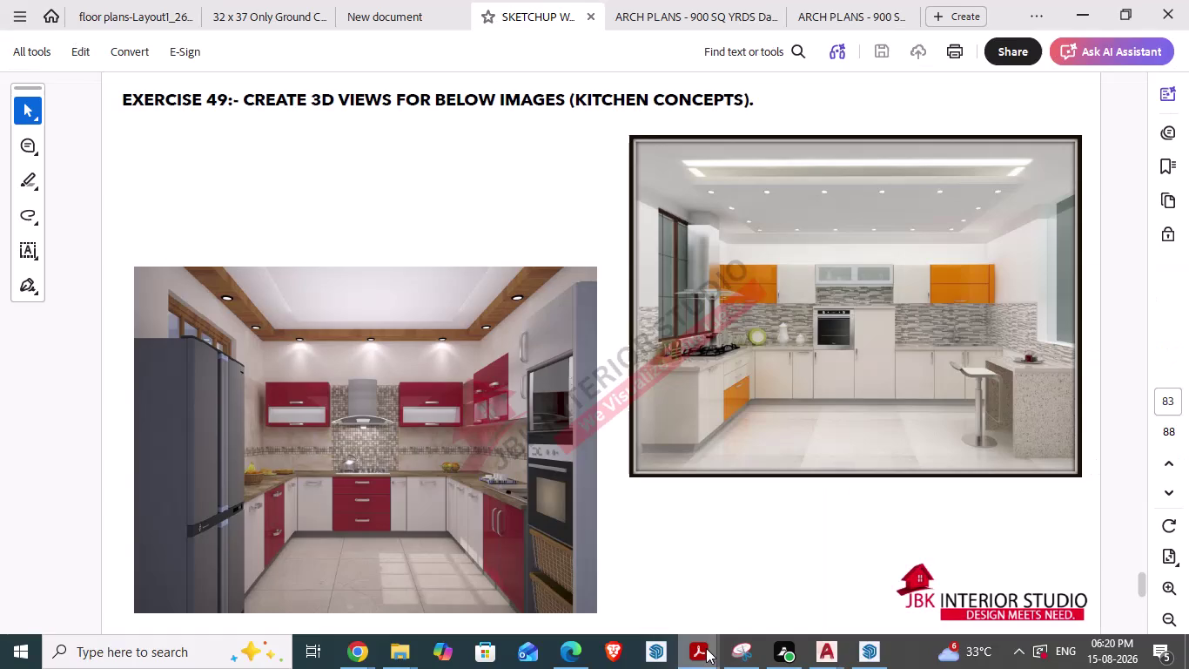
Switch from Acrobat back to the AutoCAD window with the column-marker block open.
click(834, 642)
click(774, 585)
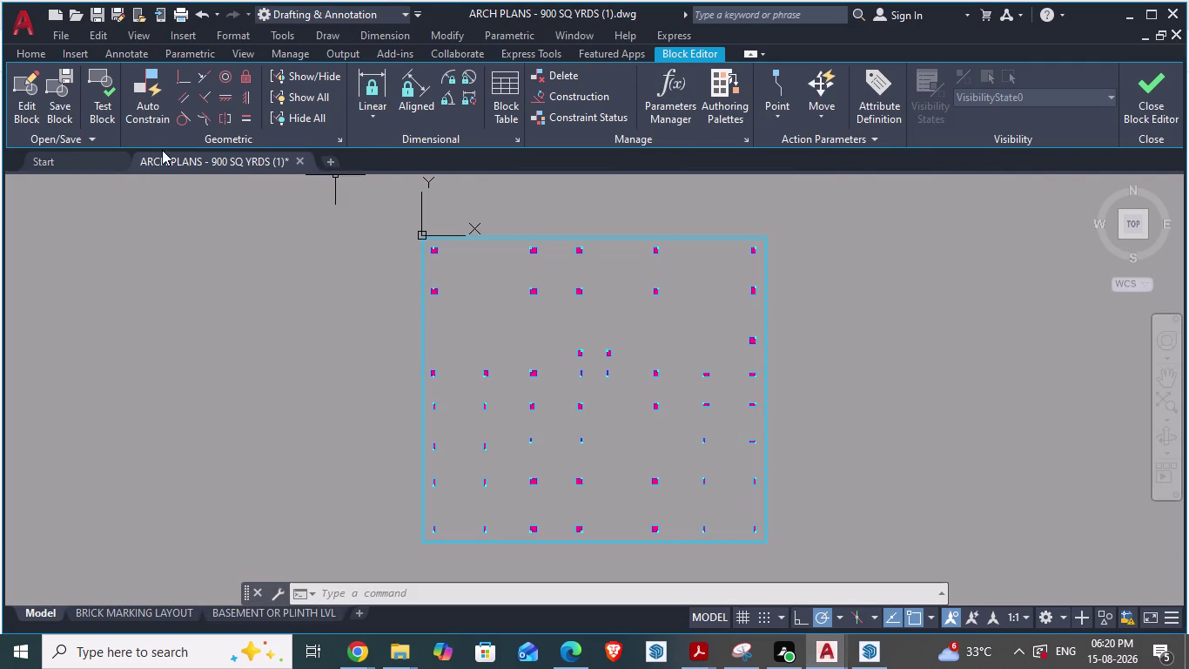
scroll(down, 3)
scroll(down, 3)
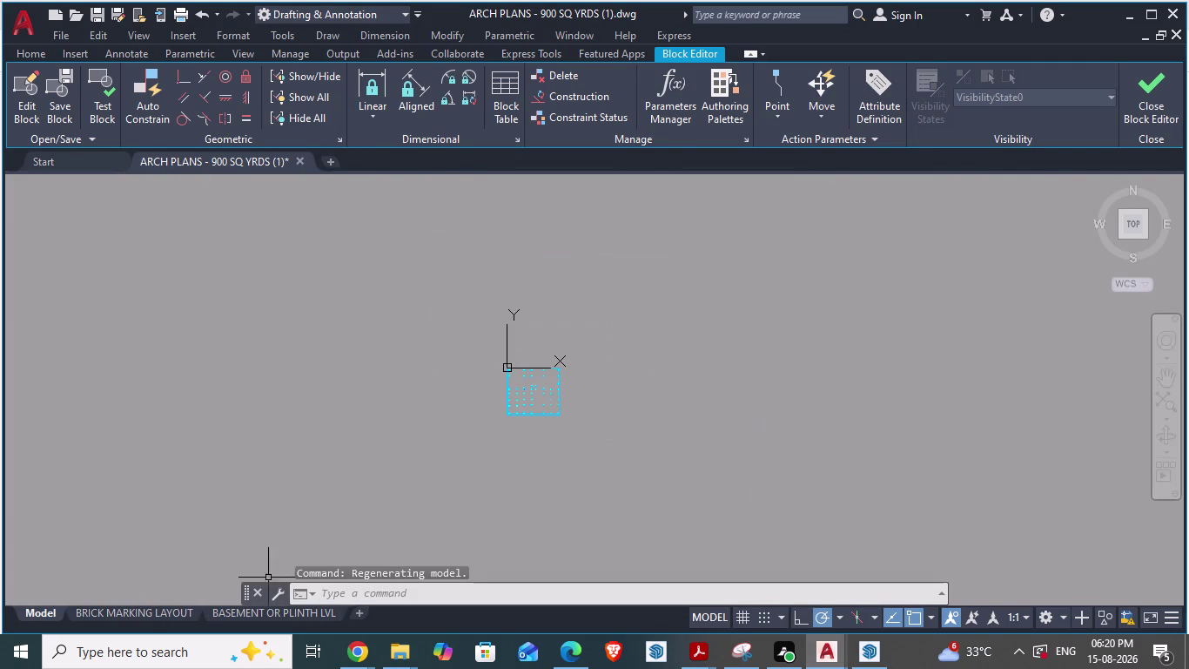
click(143, 614)
click(143, 614)
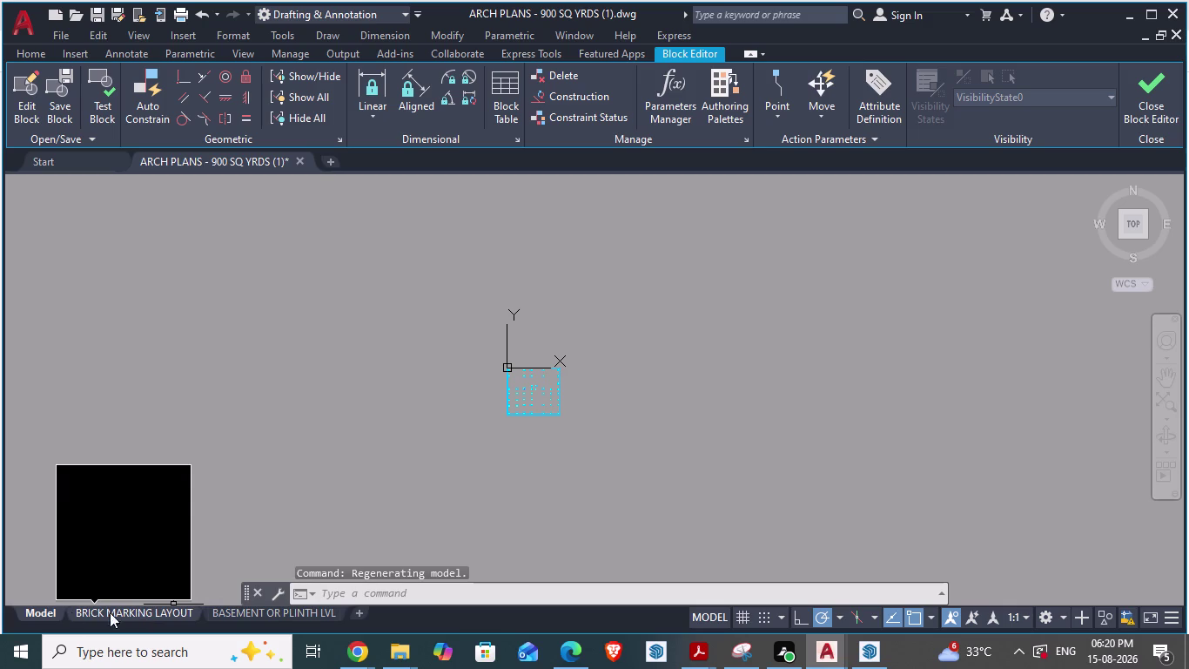
click(43, 610)
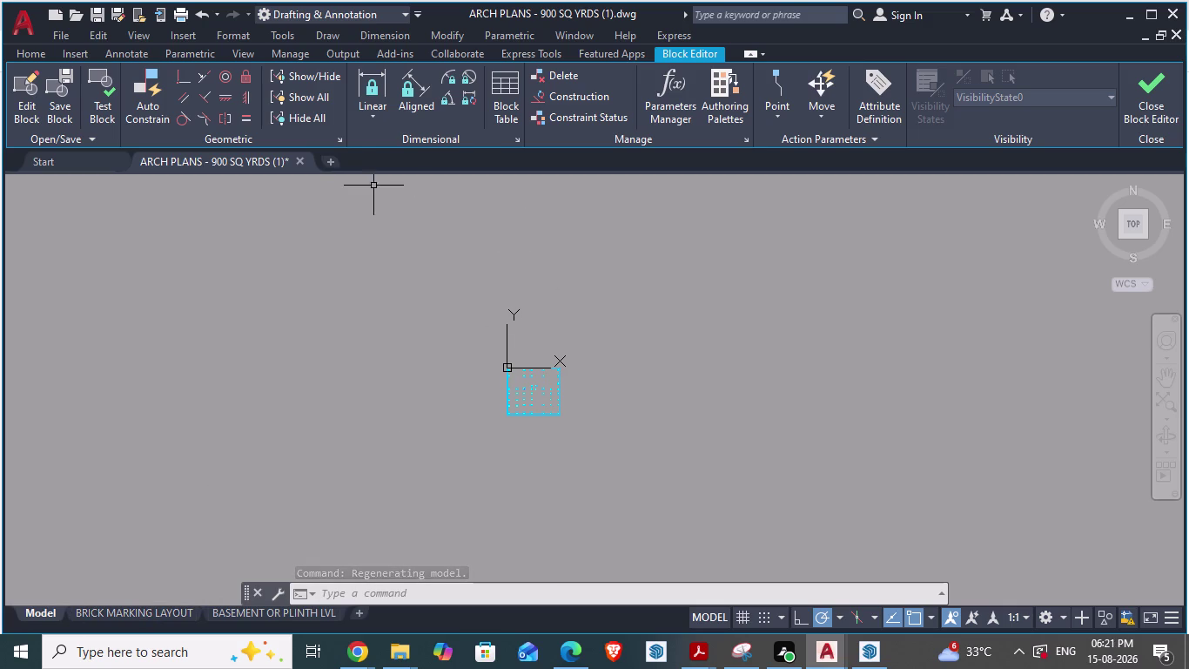
key(Escape)
key(Escape)
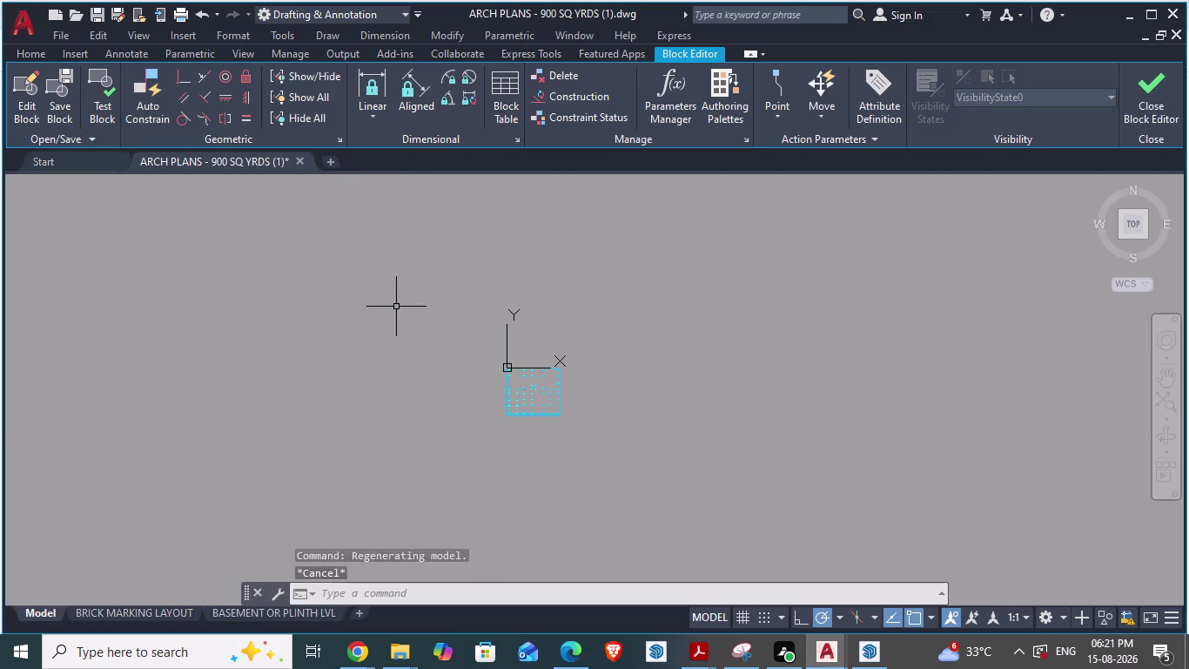
key(Escape)
drag(437, 259, 628, 493)
click(634, 484)
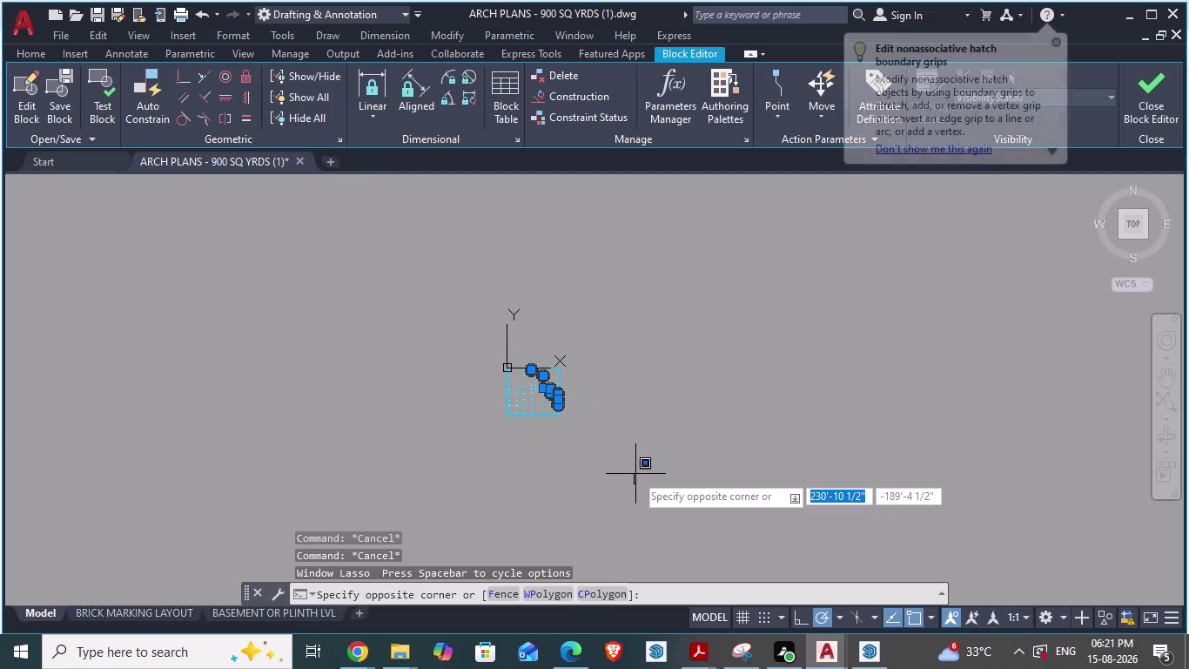
key(Escape)
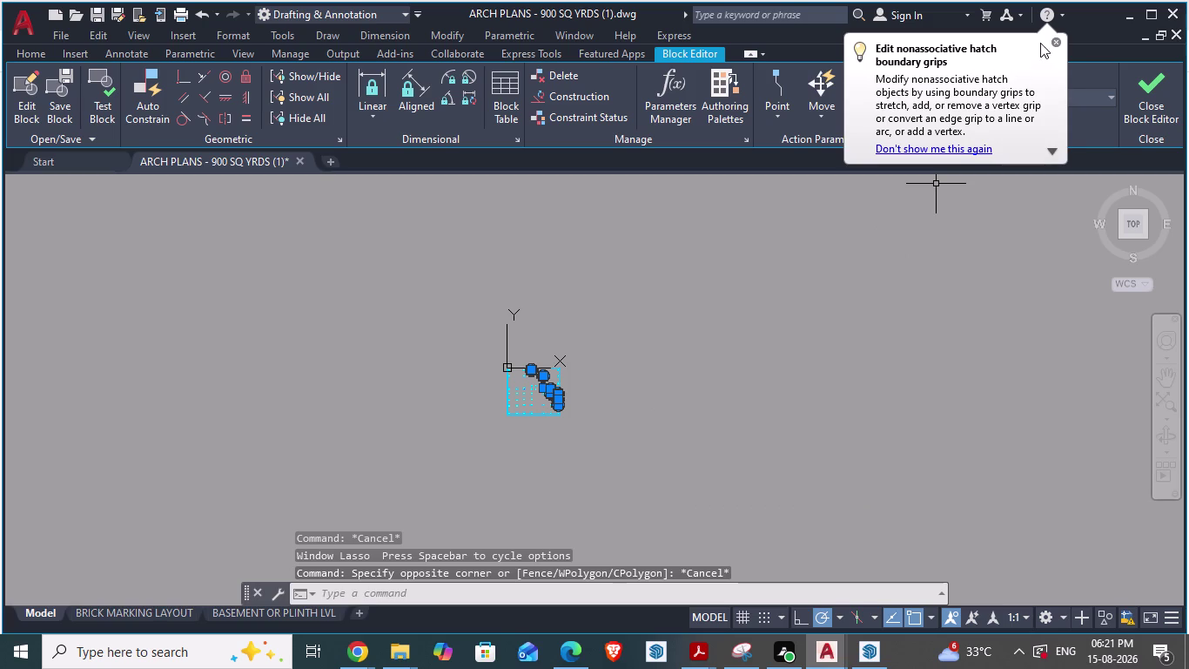
click(1057, 43)
scroll(down, 3)
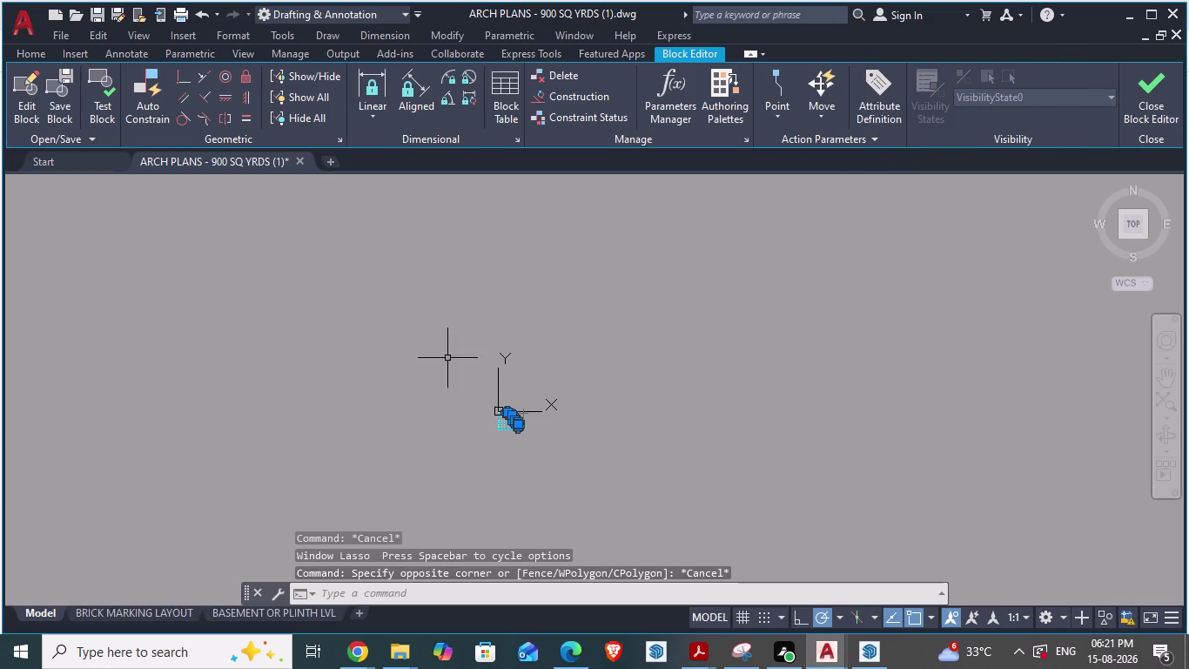
click(94, 167)
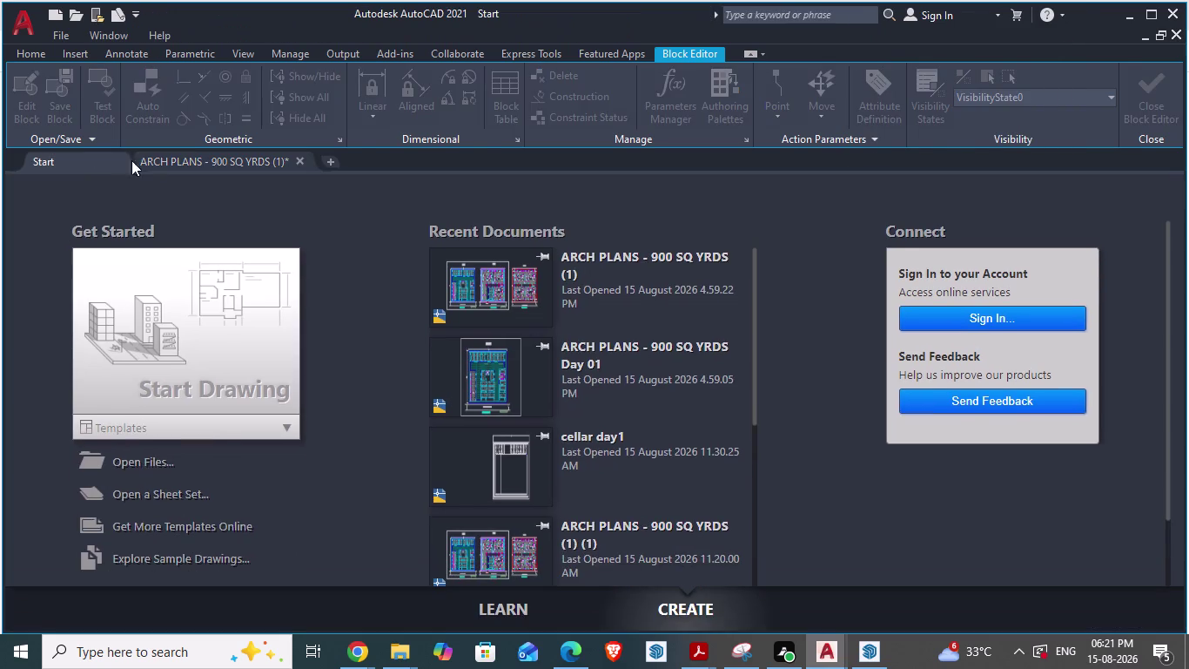
click(197, 160)
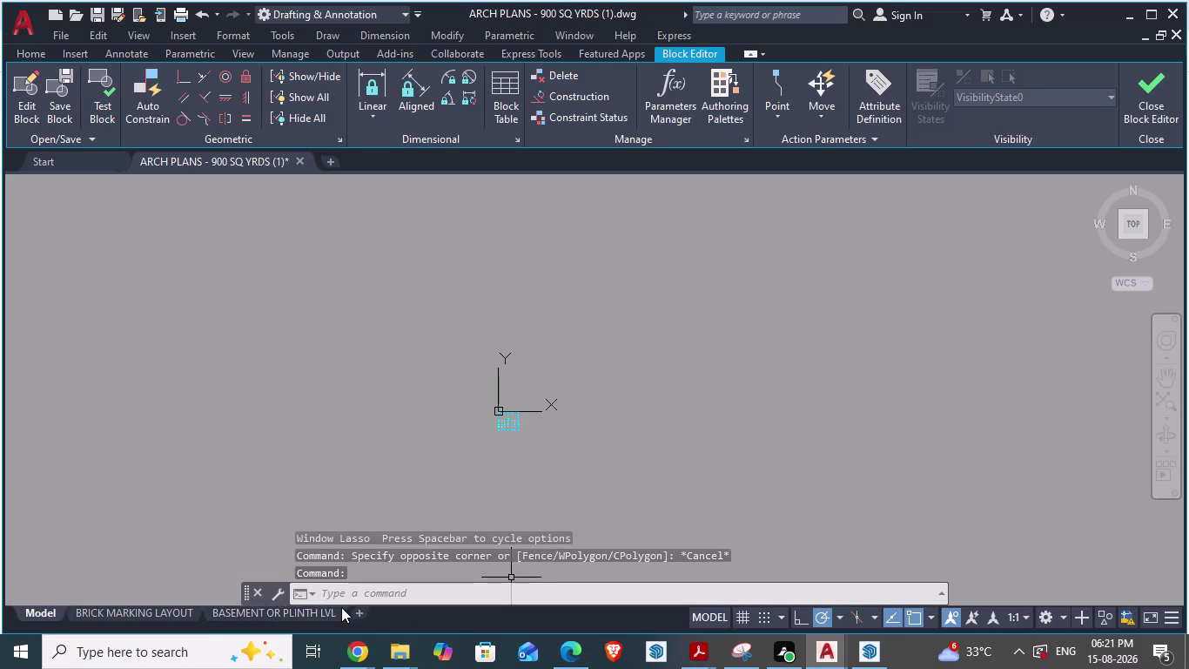
click(309, 610)
click(309, 610)
click(157, 615)
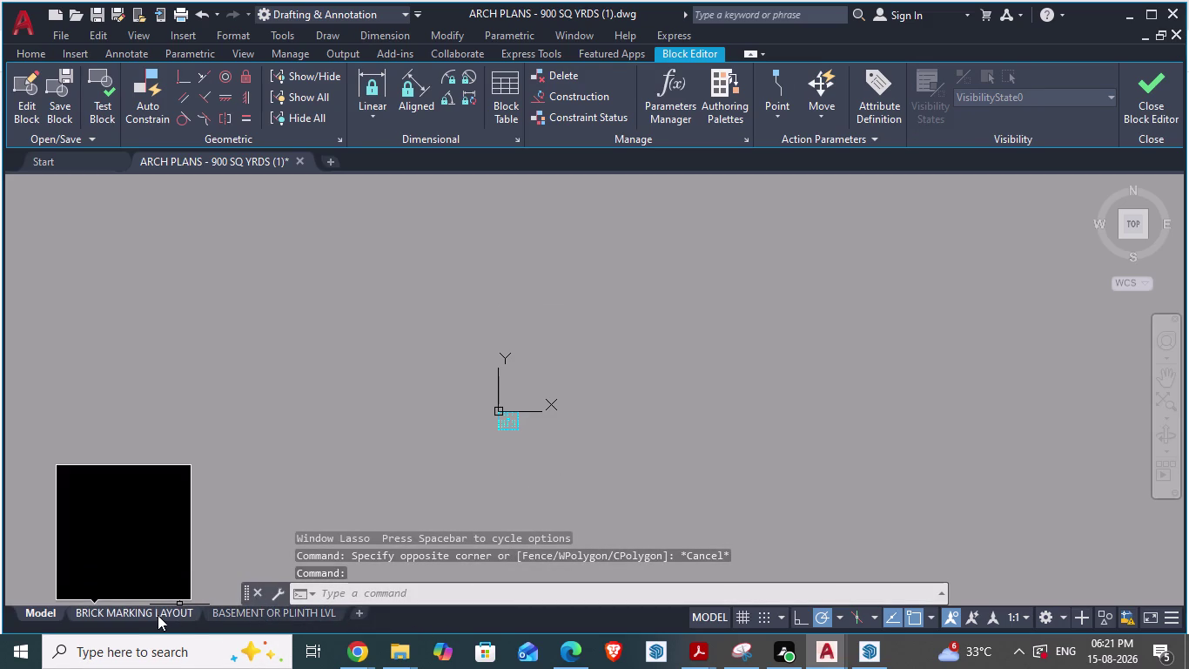
click(152, 610)
double_click(152, 609)
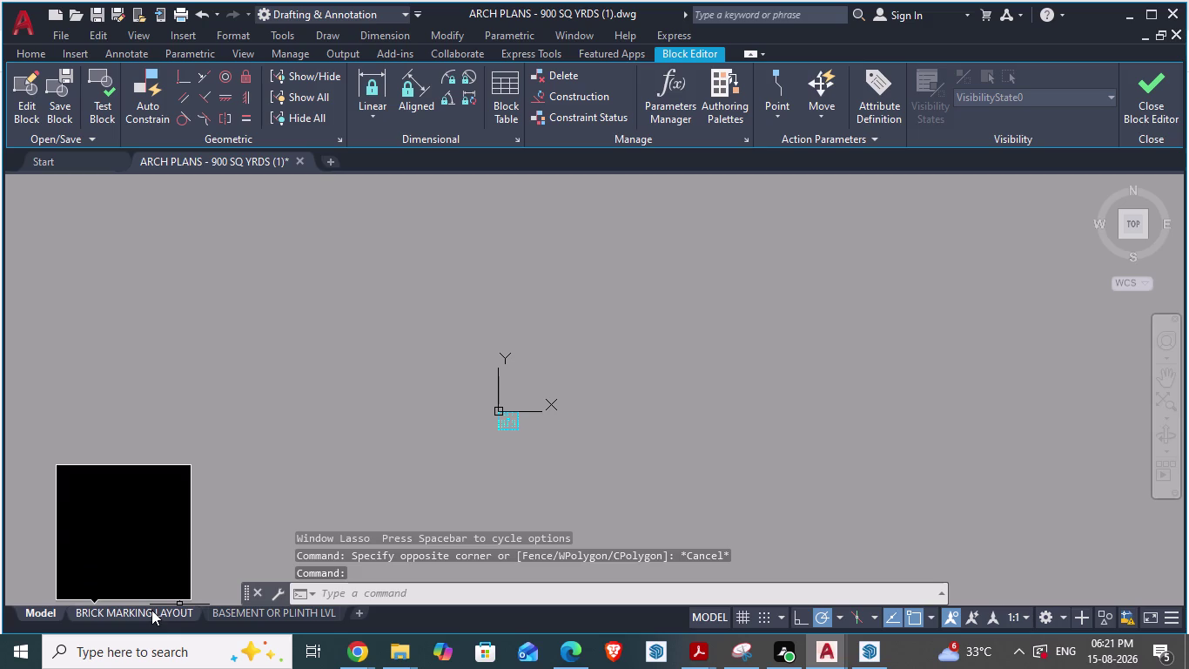
click(152, 609)
click(237, 611)
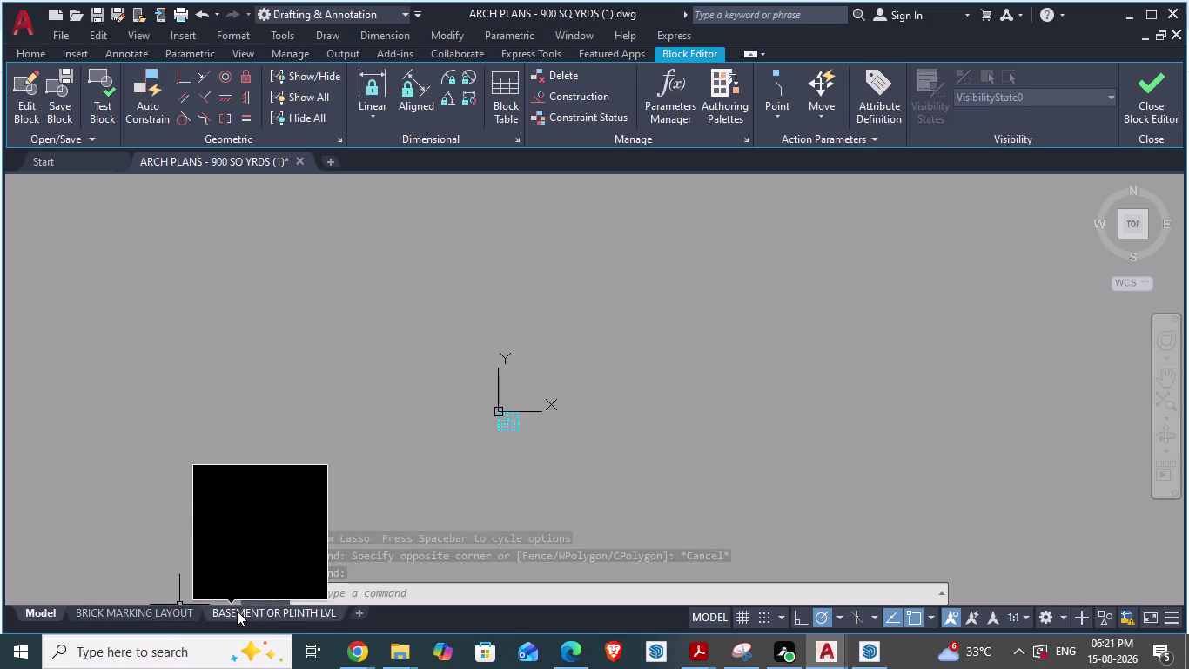
scroll(up, 3)
scroll(down, 3)
scroll(down, 3)
scroll(up, 3)
click(220, 157)
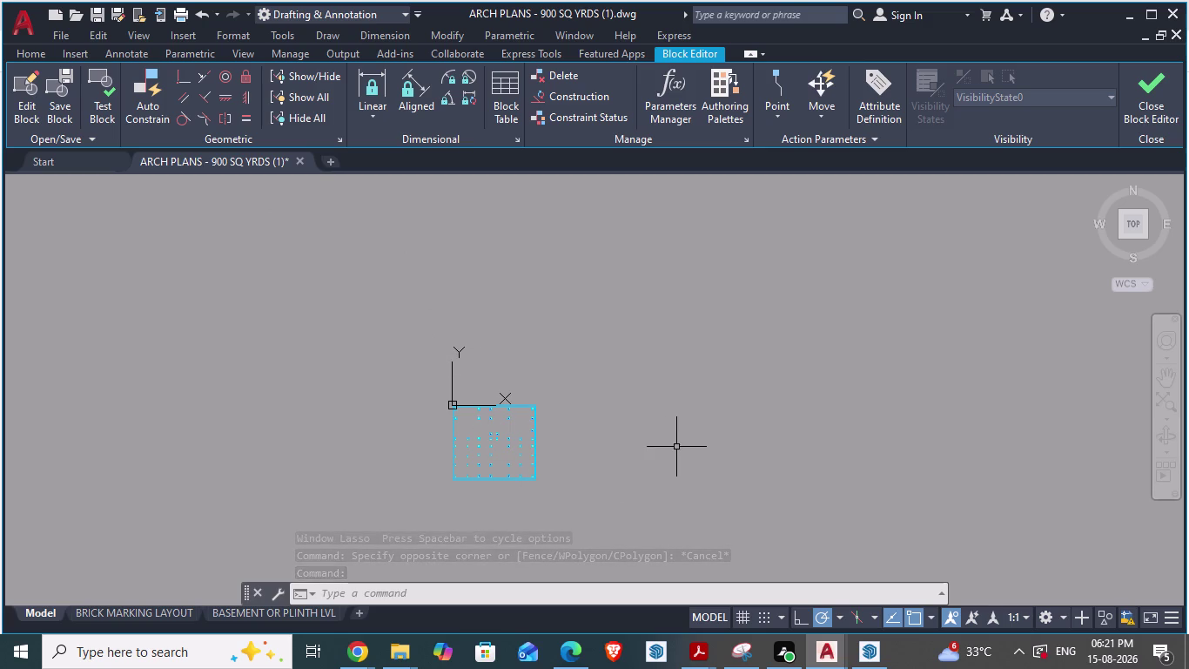
click(1151, 138)
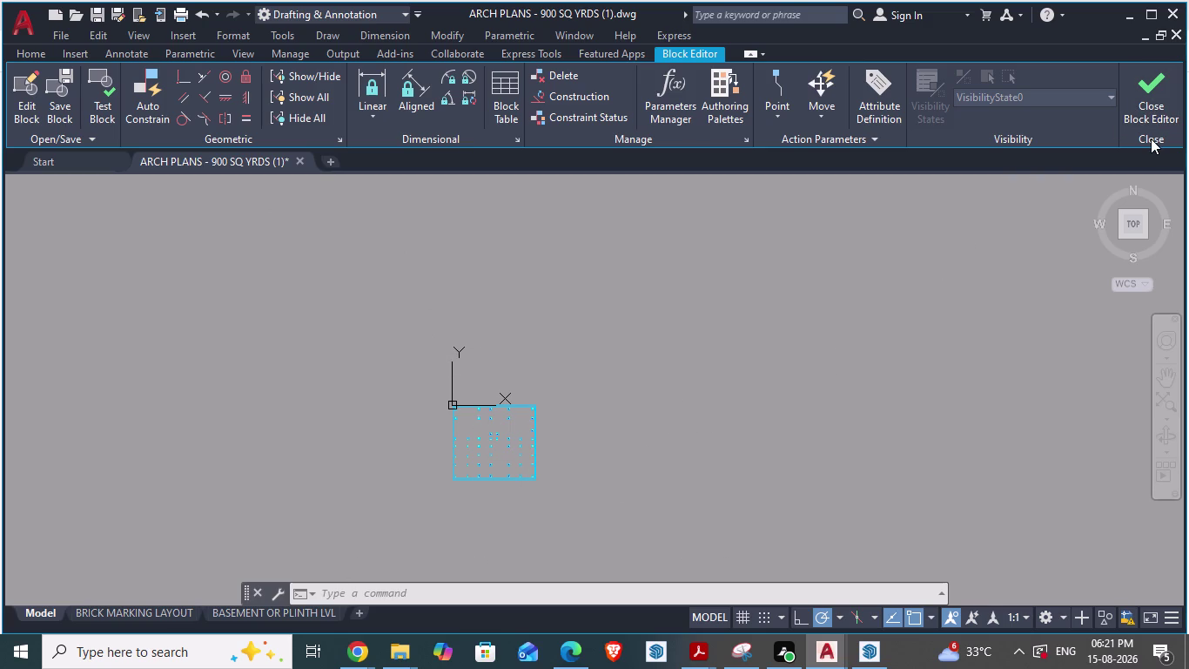
click(1151, 88)
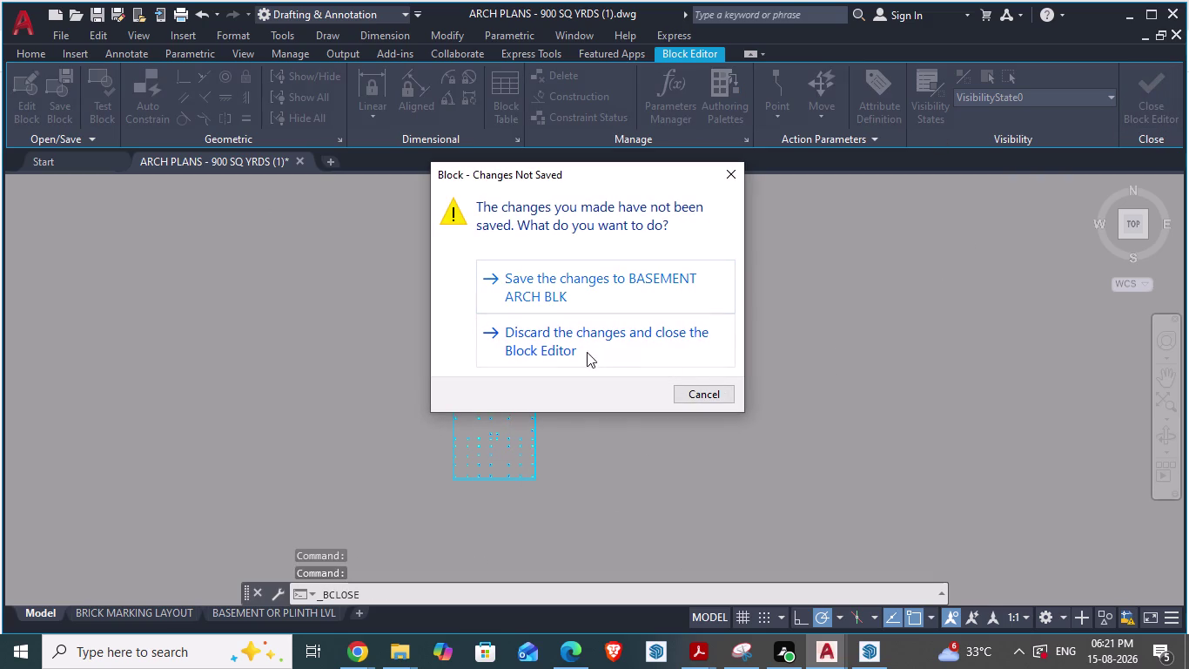
Discard the BASEMENT ARCH BLK edits, zoom into the lift area, and switch windows.
click(548, 341)
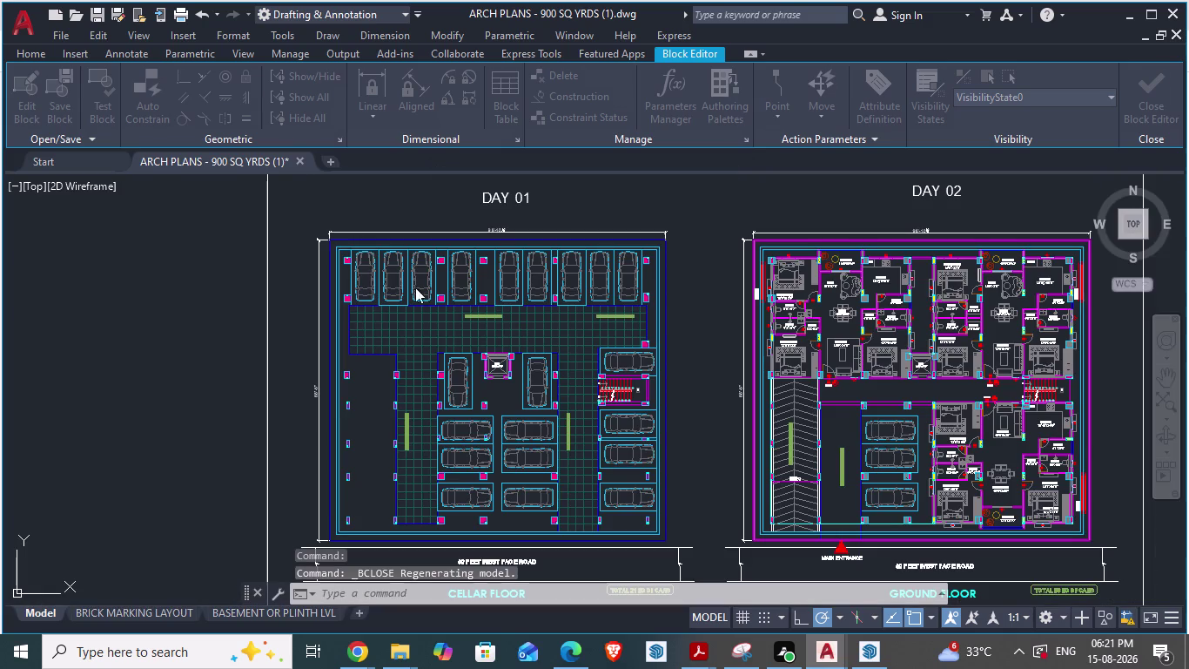
scroll(up, 3)
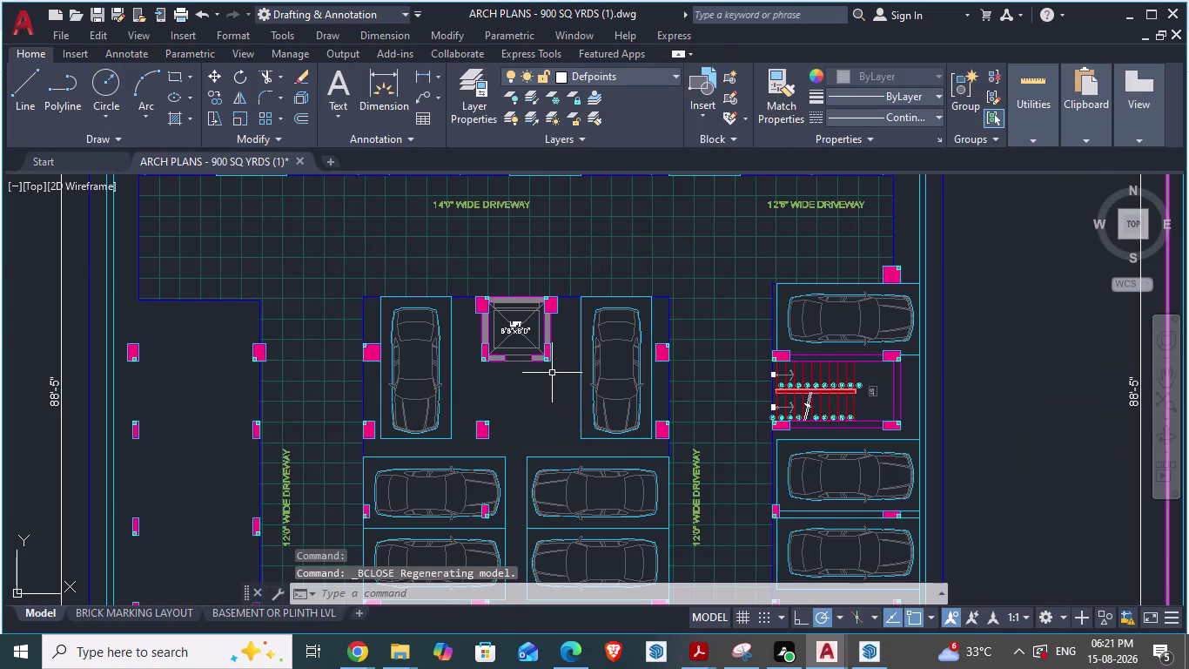
scroll(up, 3)
key(alt+Tab)
Cycle through Acrobat and the cellar day1 drawing, returning to the ARCH PLANS window.
key(alt+Tab)
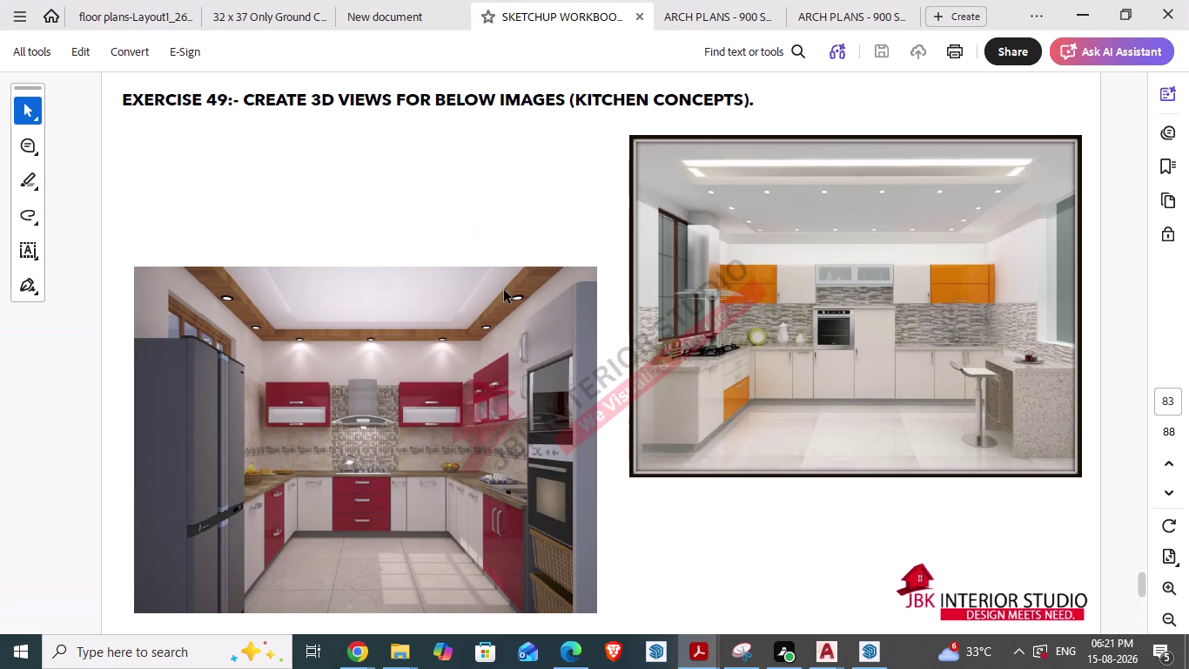
key(alt+Tab)
key(alt+Tab)
key(alt+Tab)
key(alt+Tab)
key(alt+Tab)
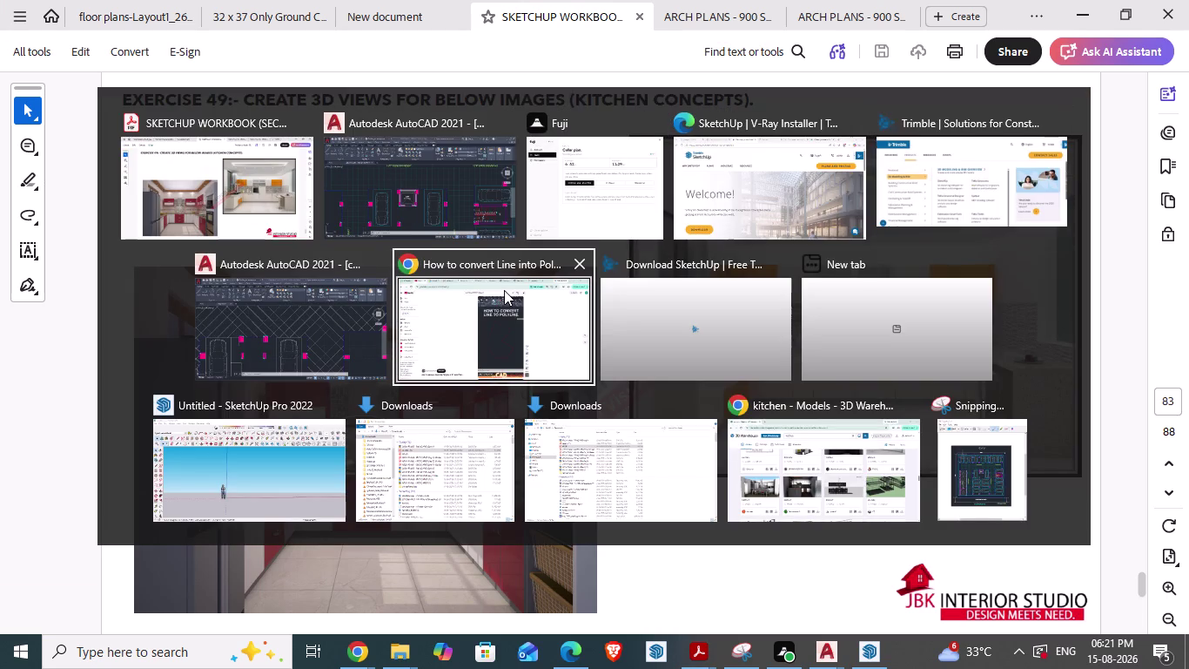
key(alt+Left)
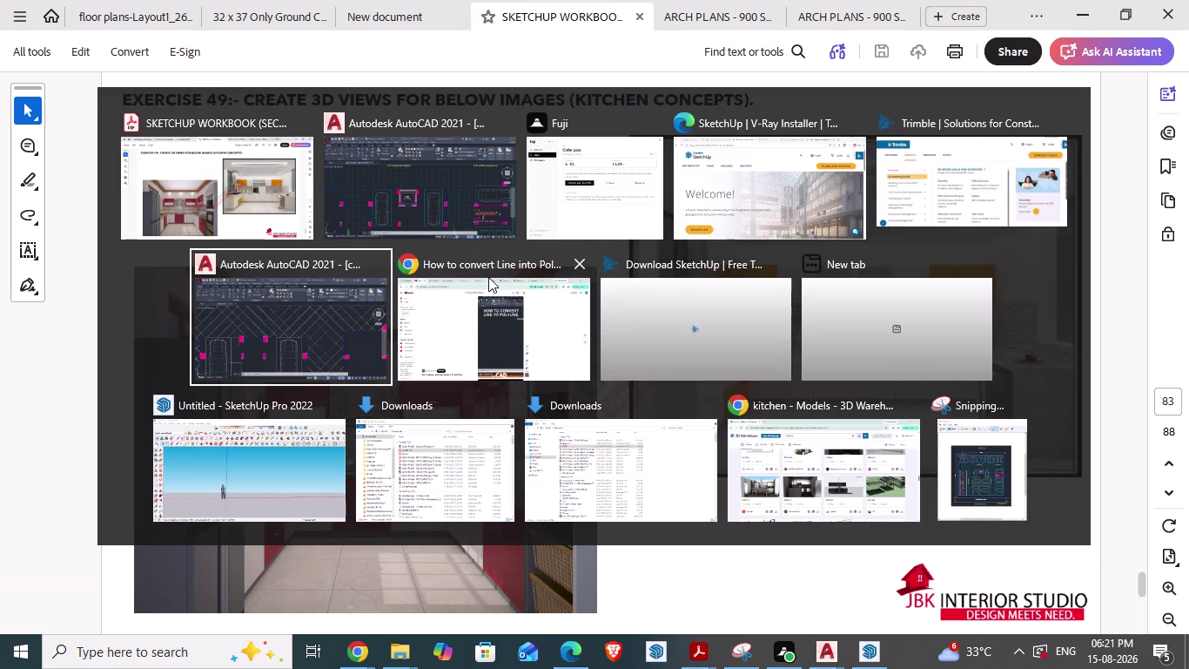
scroll(down, 3)
scroll(up, 3)
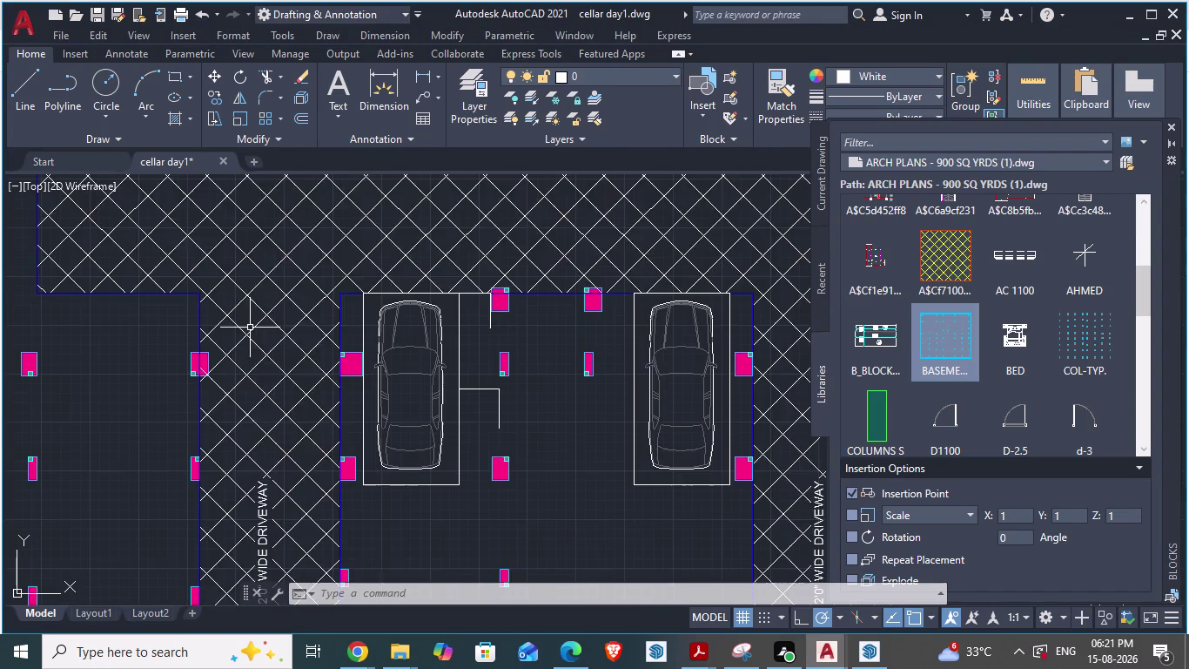
key(alt+Tab)
key(alt+Tab)
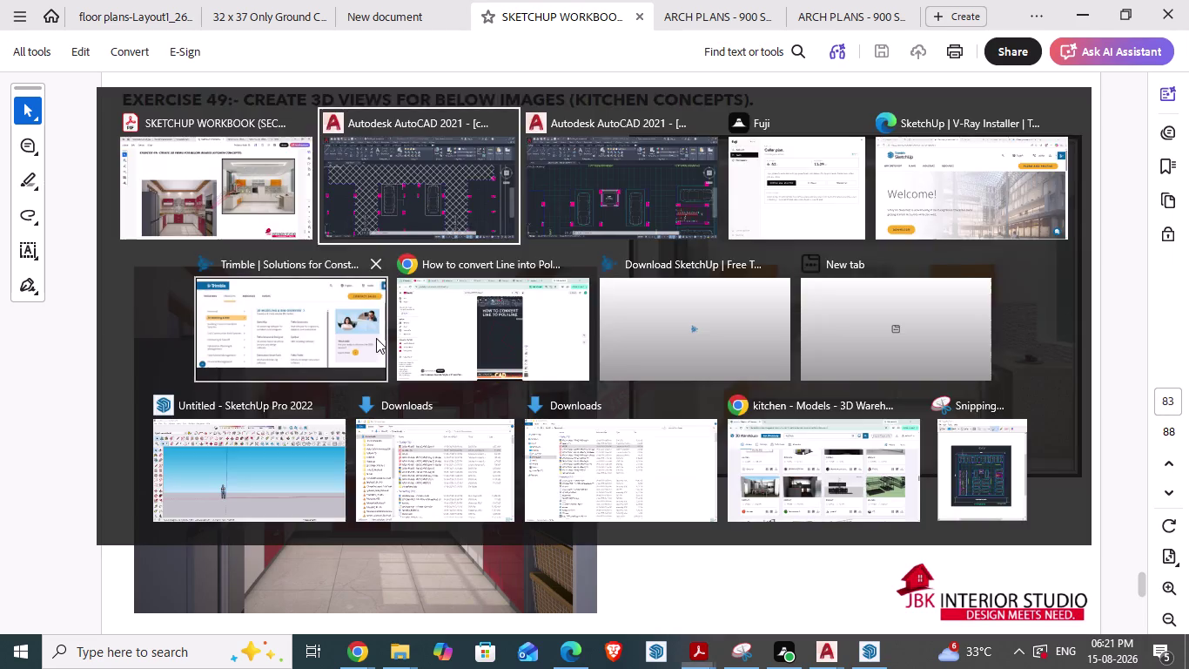
key(alt+Tab)
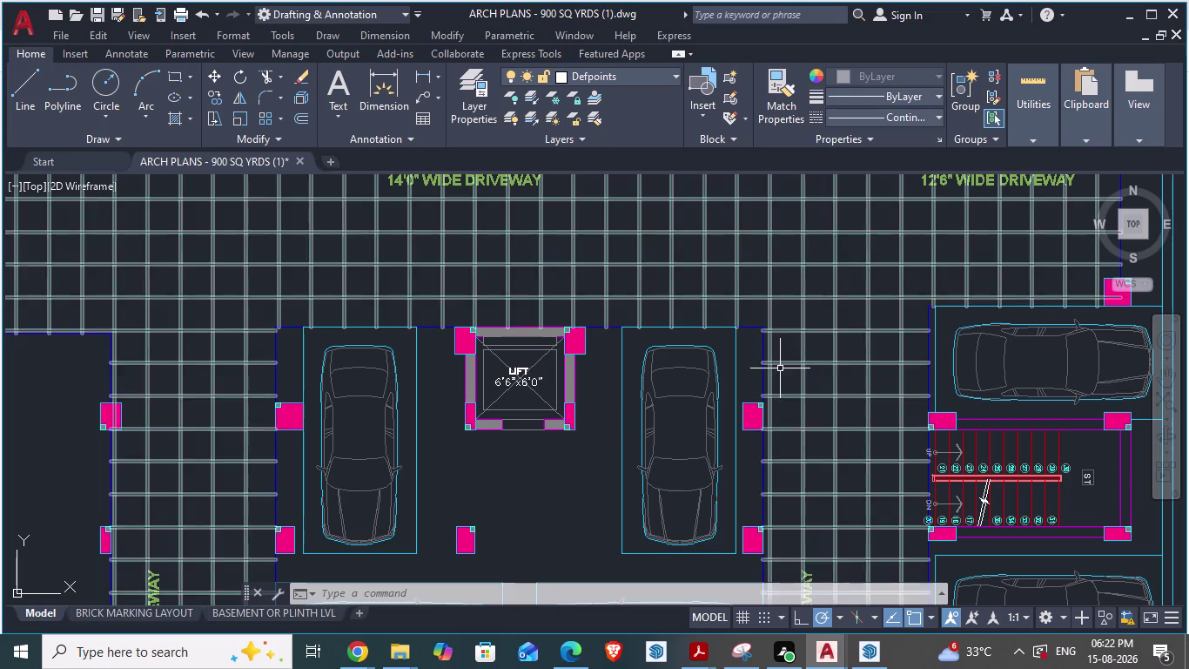
Zoom the reference plan, then switch to cellar day1 and zoom around it.
scroll(down, 3)
scroll(down, 3)
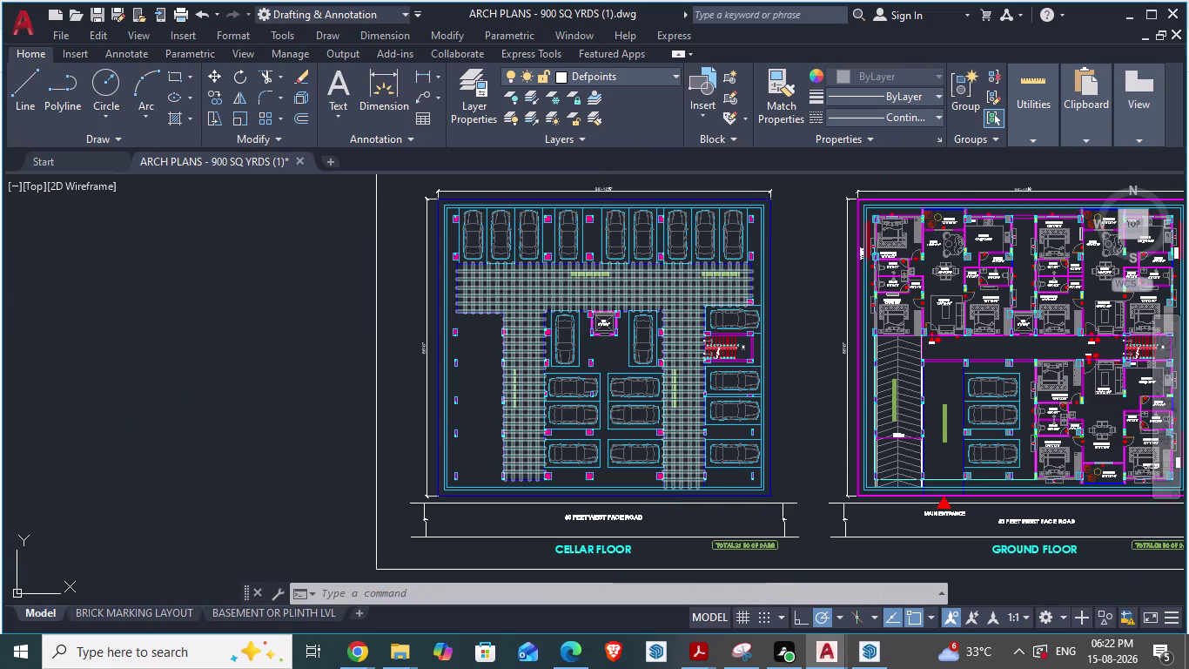
key(alt+Tab)
key(alt+Tab)
key(alt+Tab)
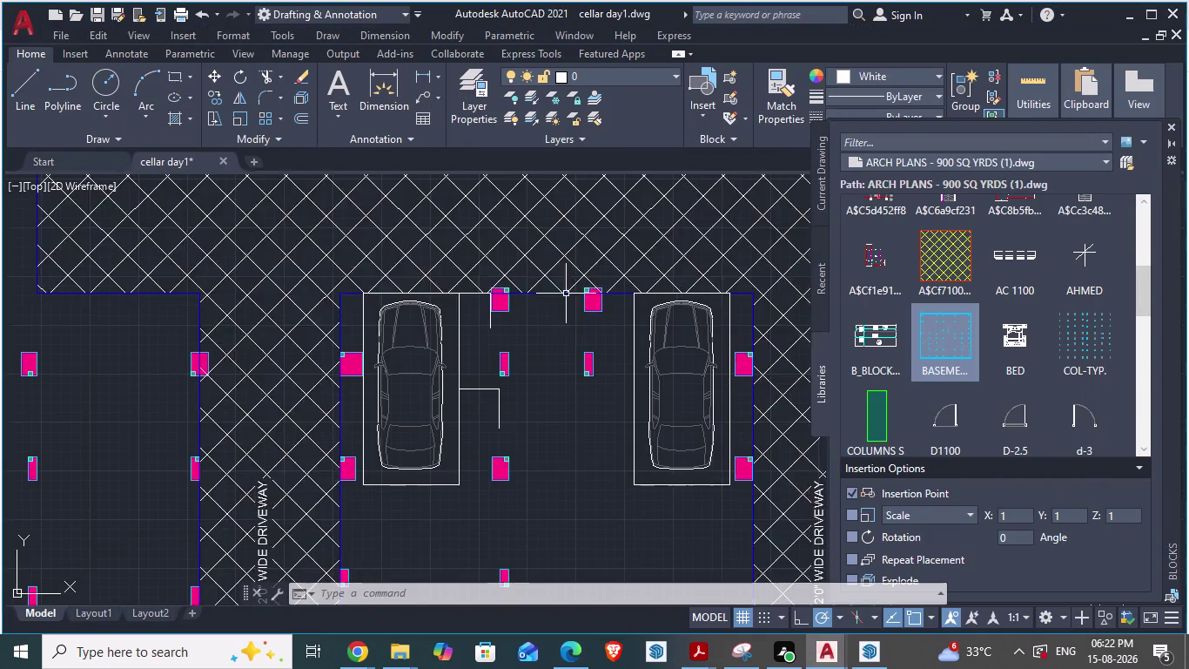
scroll(up, 3)
scroll(down, 3)
scroll(down, 3)
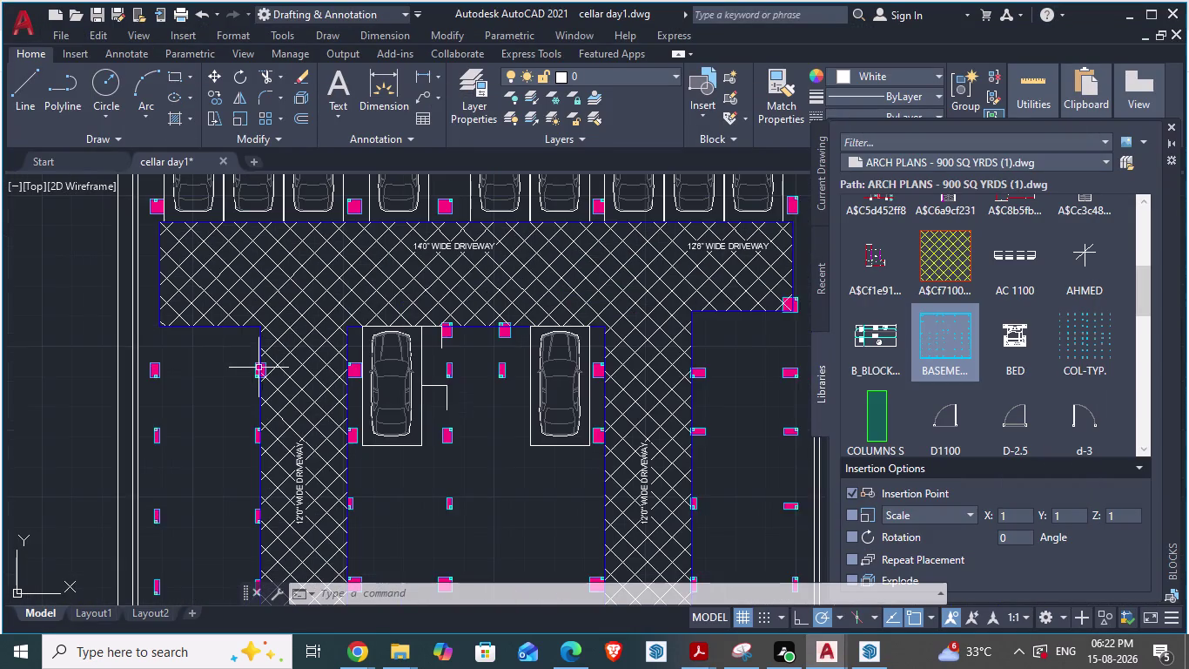
scroll(up, 3)
scroll(up, 3)
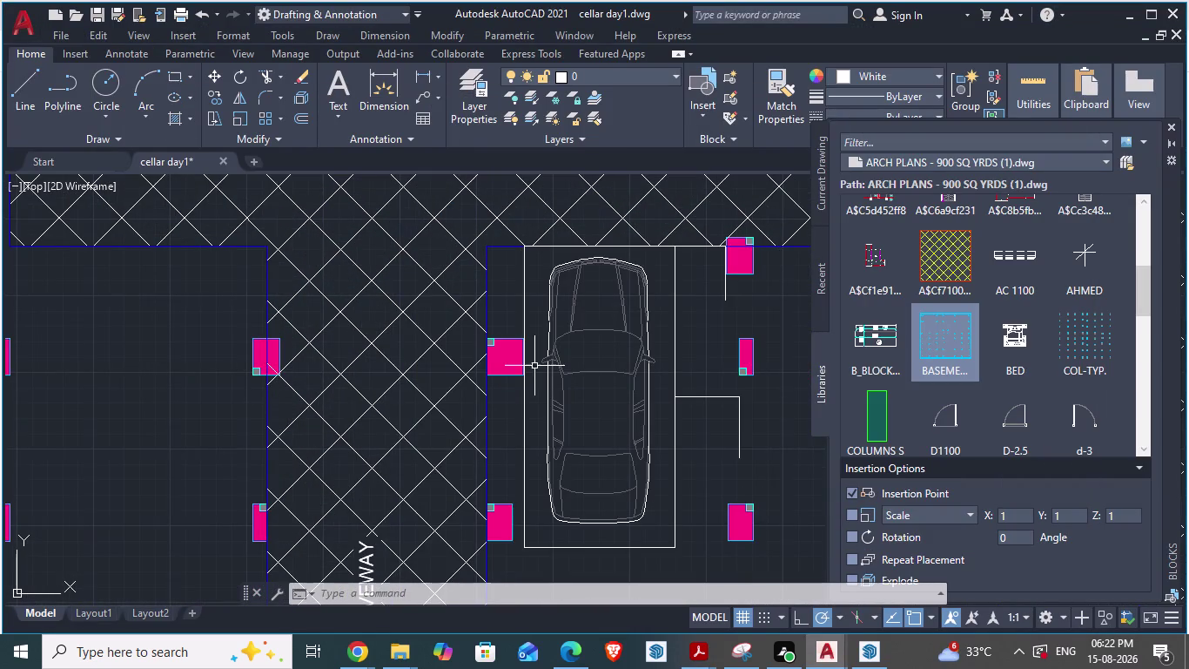
Return to ARCH PLANS and zoom in on its lift and parking layout.
key(alt+Tab)
key(alt+Tab)
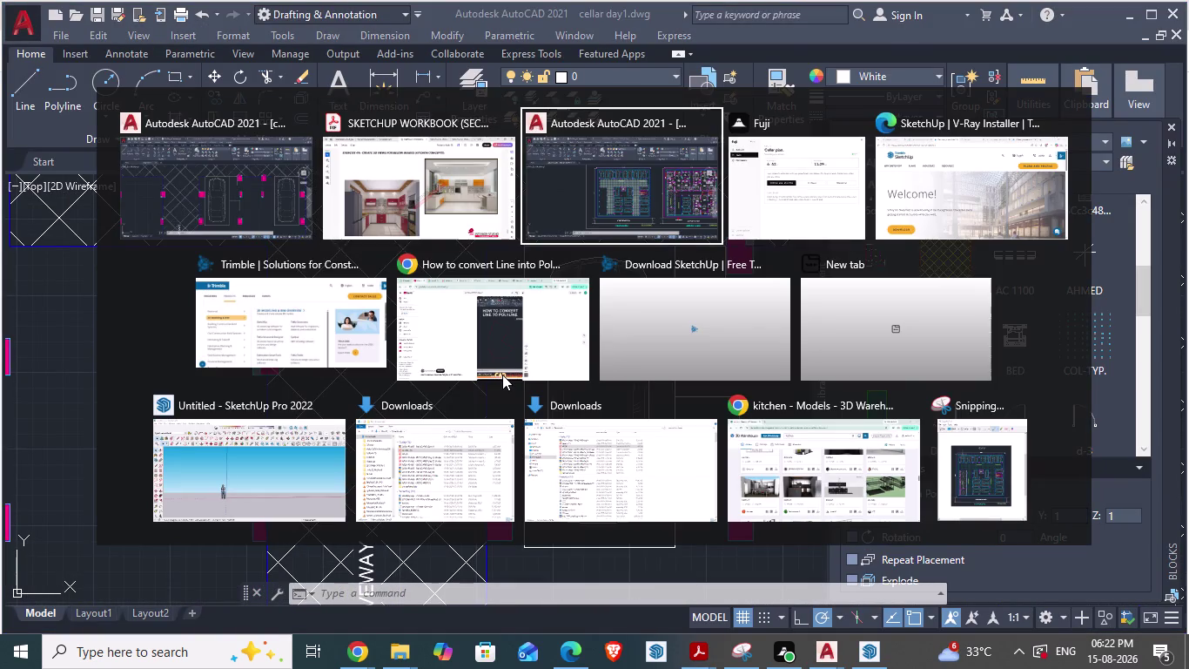
scroll(up, 3)
scroll(up, 3)
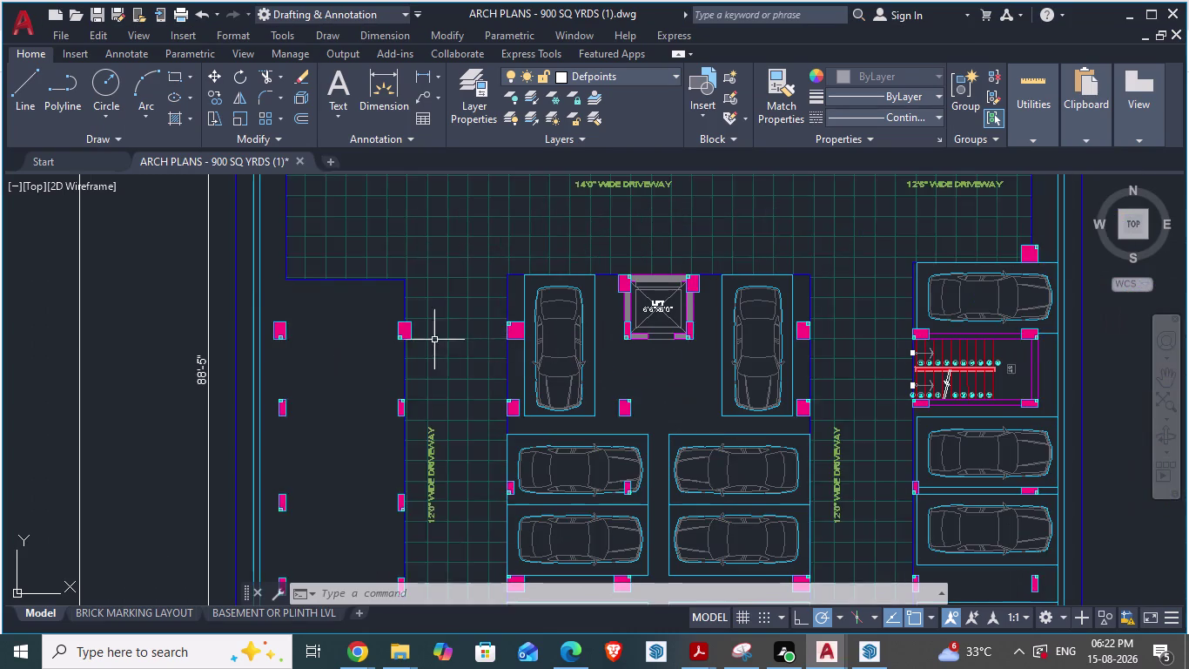
click(285, 335)
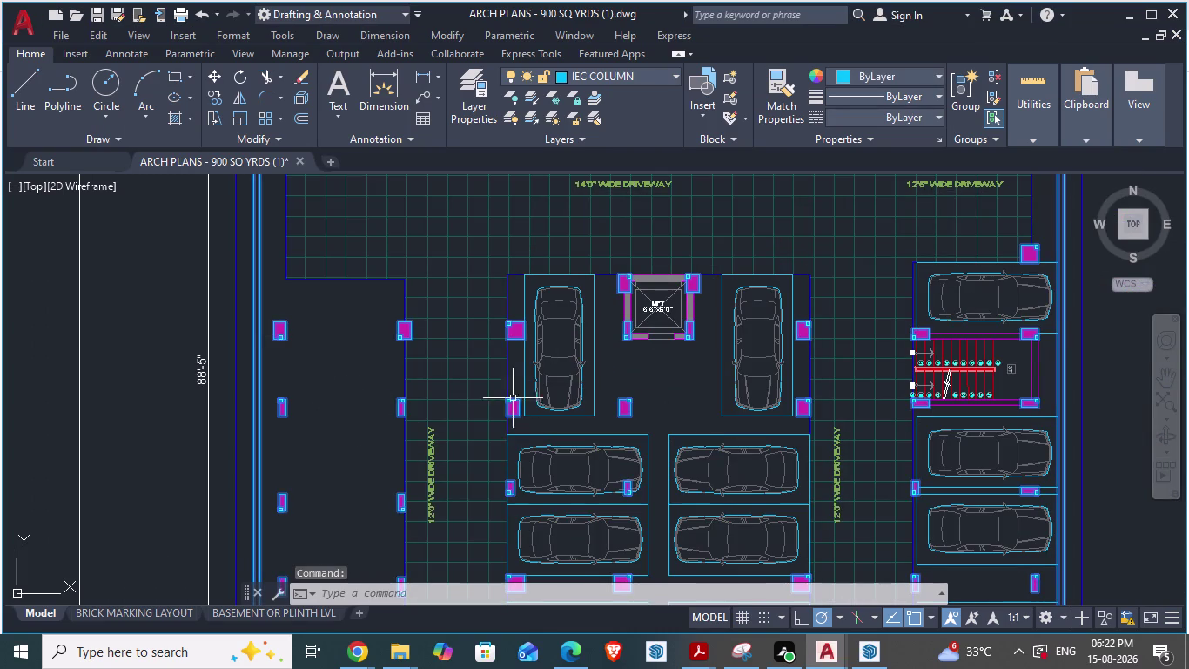
scroll(down, 3)
scroll(up, 3)
scroll(down, 3)
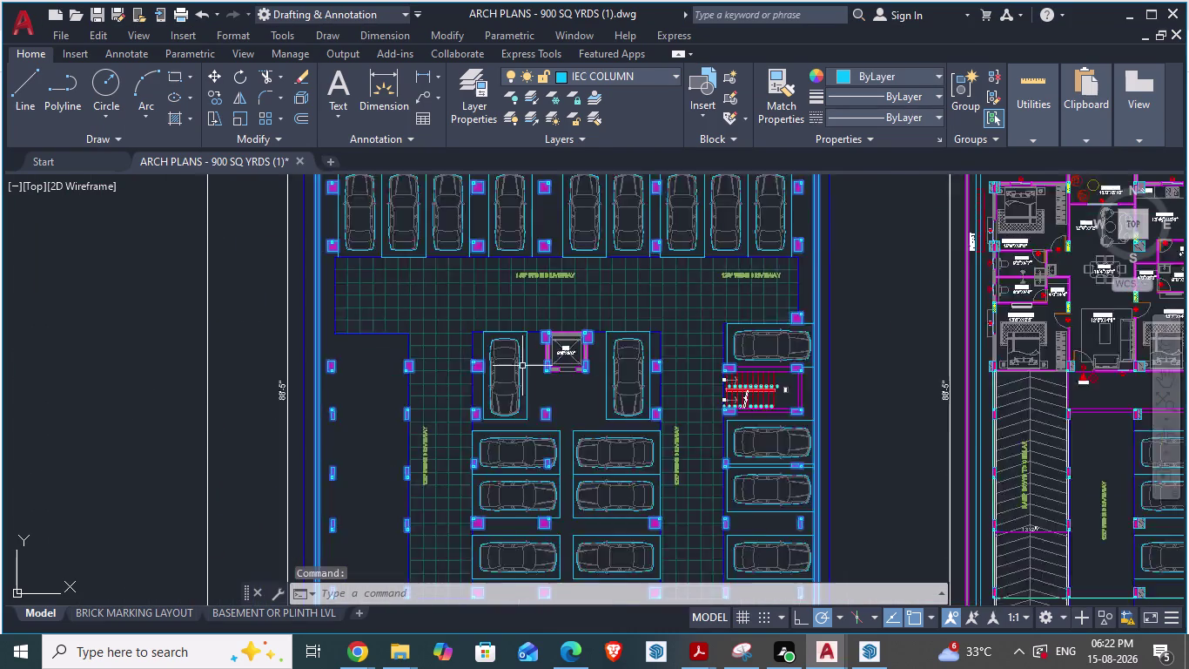
scroll(up, 3)
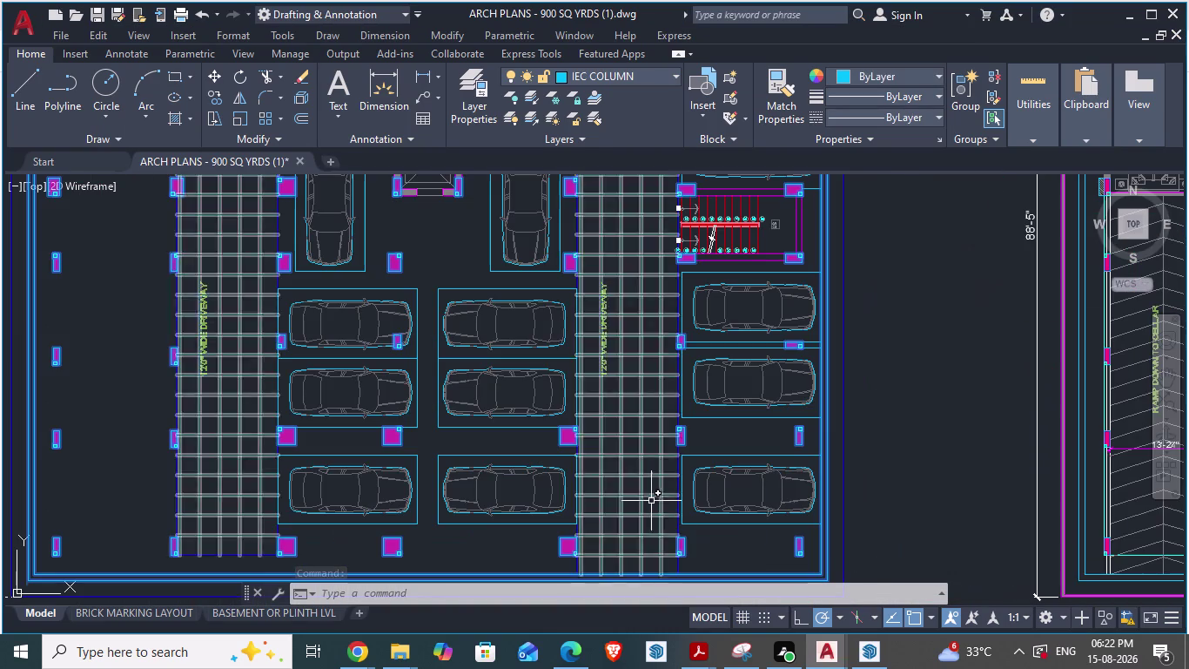
Alternate between cellar day1 and ARCH PLANS, zooming to compare their layouts.
key(alt+Tab)
scroll(down, 3)
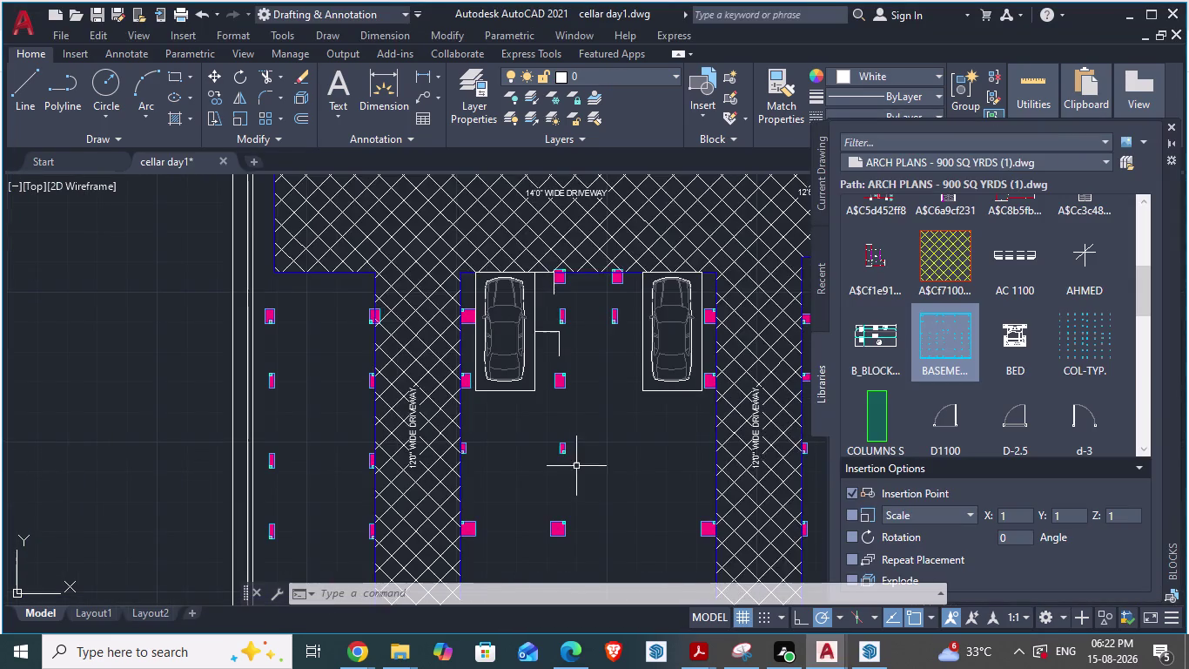
scroll(down, 3)
scroll(up, 3)
key(alt+Tab)
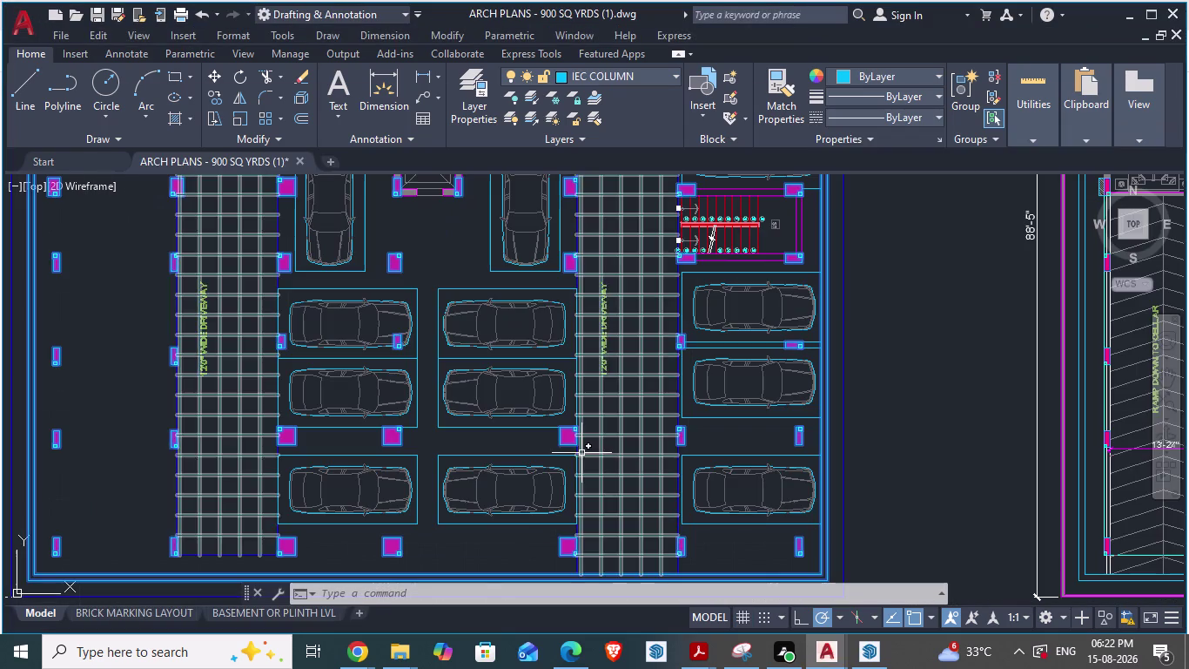
scroll(down, 3)
scroll(up, 3)
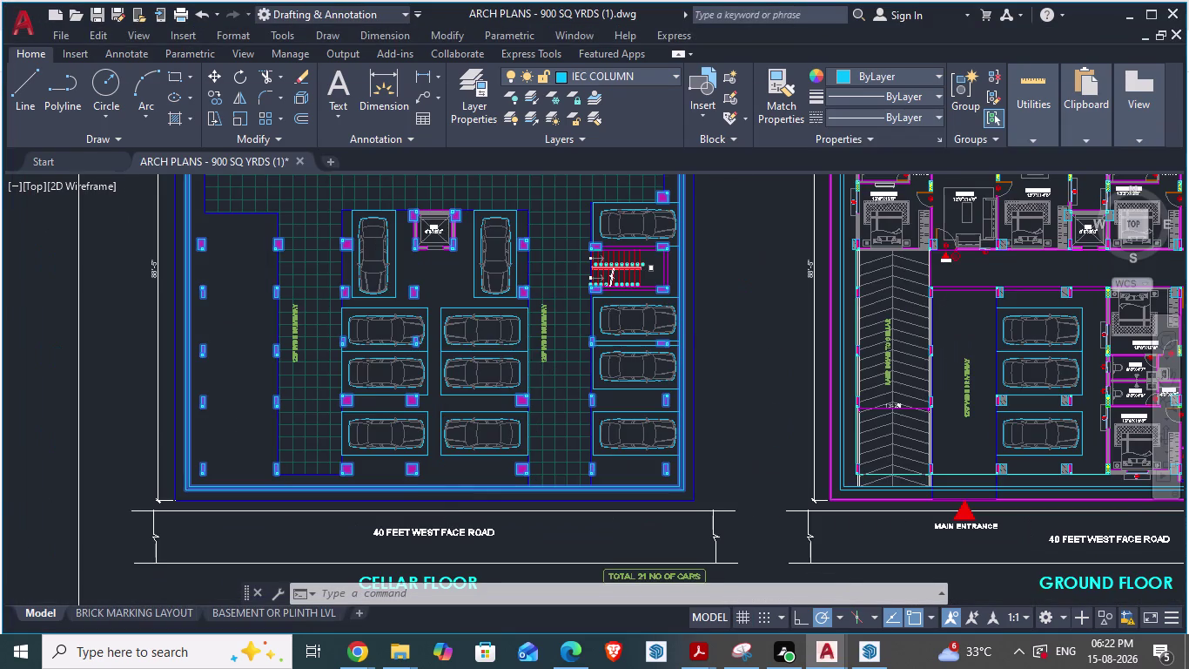
scroll(down, 3)
key(alt+Tab)
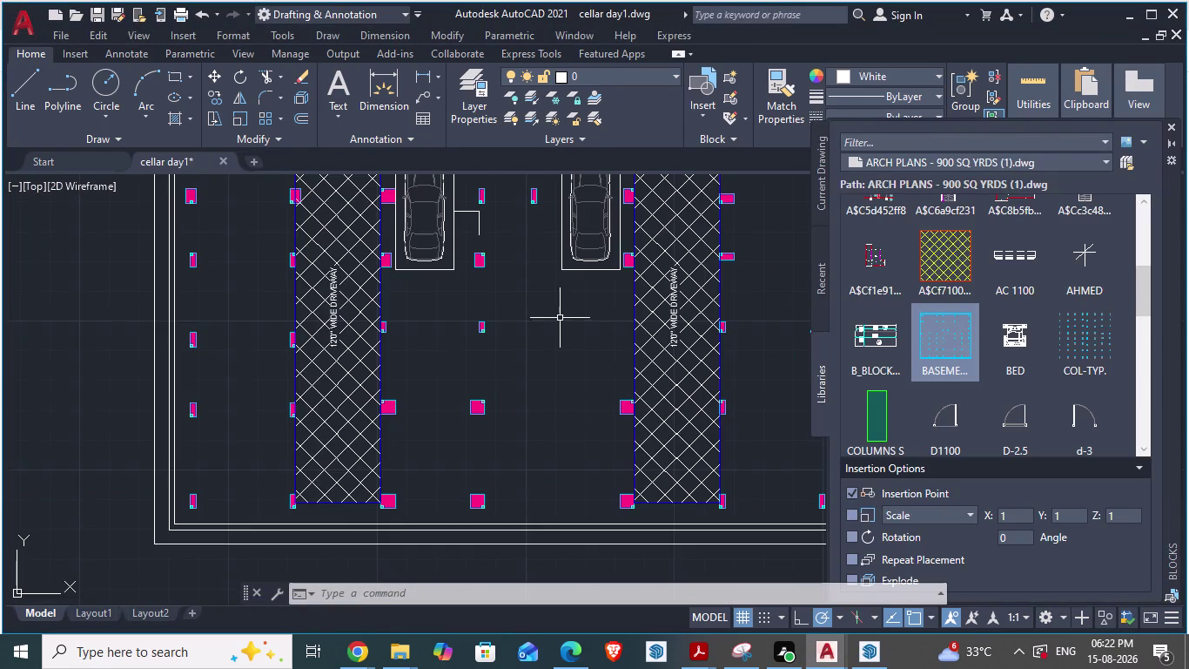
scroll(up, 3)
scroll(down, 3)
scroll(down, 3)
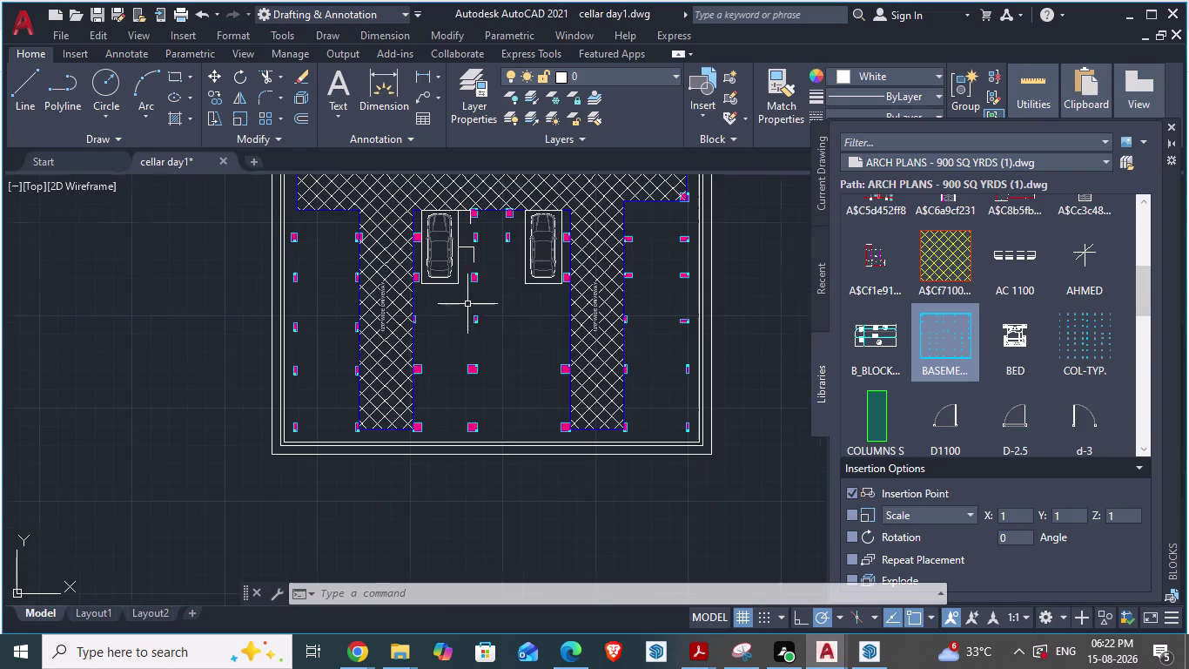
Recheck the reference plan, then zoom the cellar drawing to the top driveway.
key(alt+Tab)
scroll(up, 3)
scroll(up, 3)
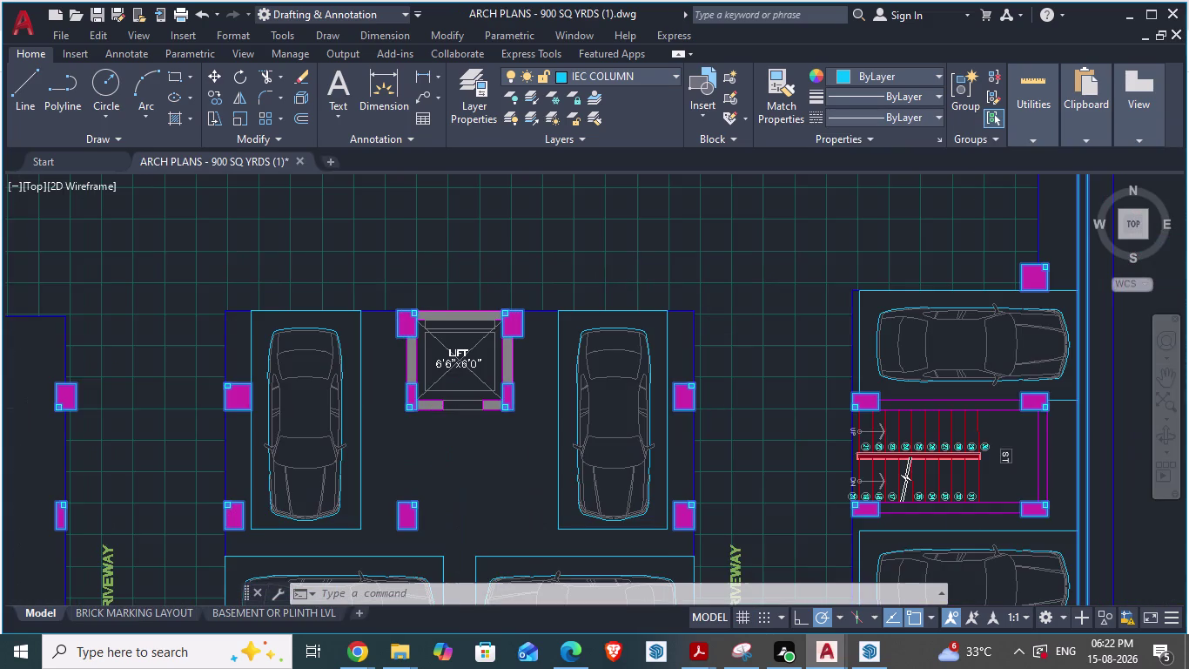
scroll(up, 3)
key(alt+Tab)
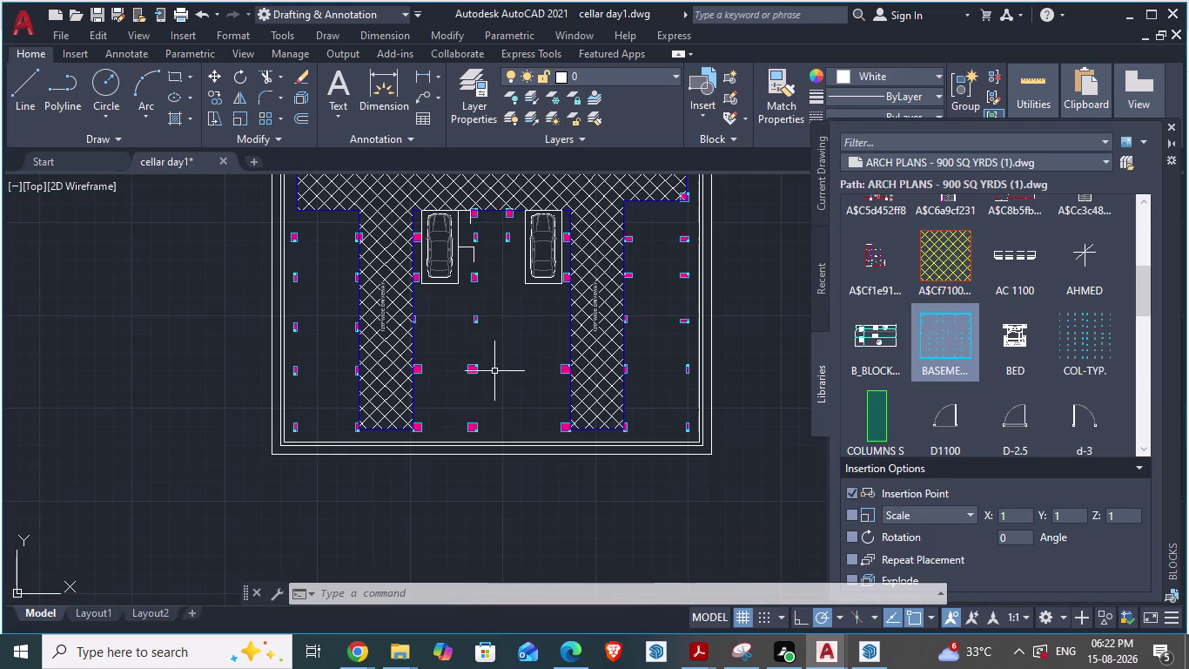
scroll(up, 3)
scroll(up, 3)
scroll(down, 3)
scroll(down, 3)
scroll(up, 3)
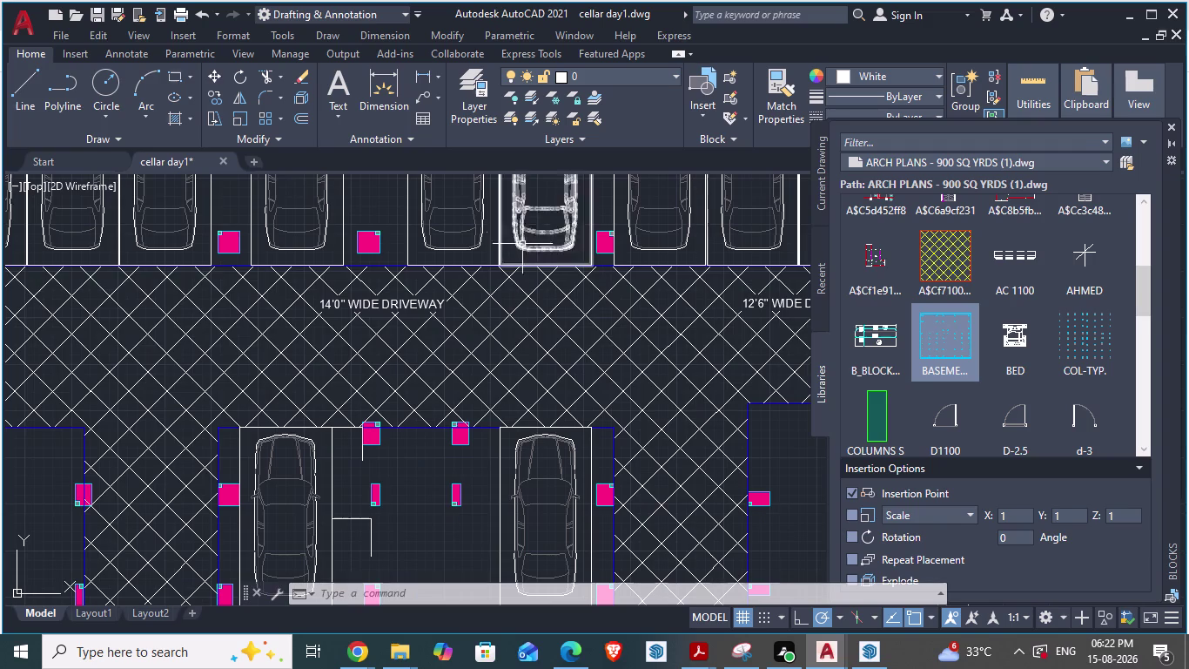
Switch to the reference plan once more and zoom out across it.
key(alt+Tab)
scroll(down, 3)
scroll(down, 3)
scroll(down, 3)
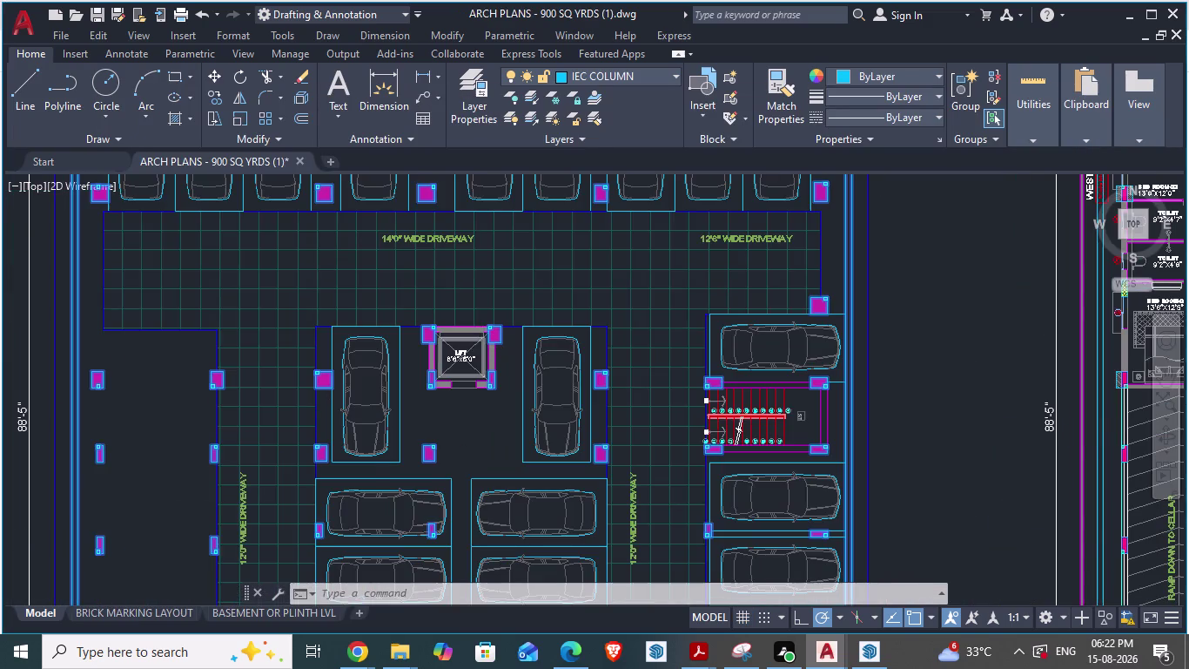
scroll(down, 3)
scroll(up, 3)
key(alt+Tab)
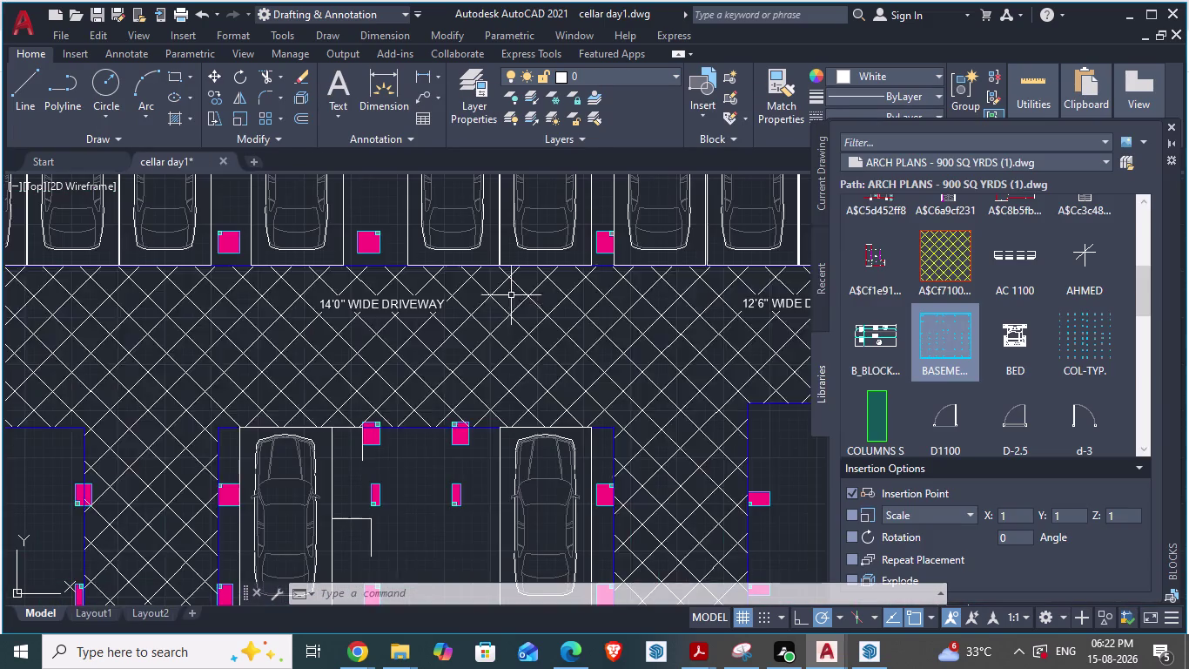
scroll(down, 3)
scroll(down, 3)
scroll(up, 3)
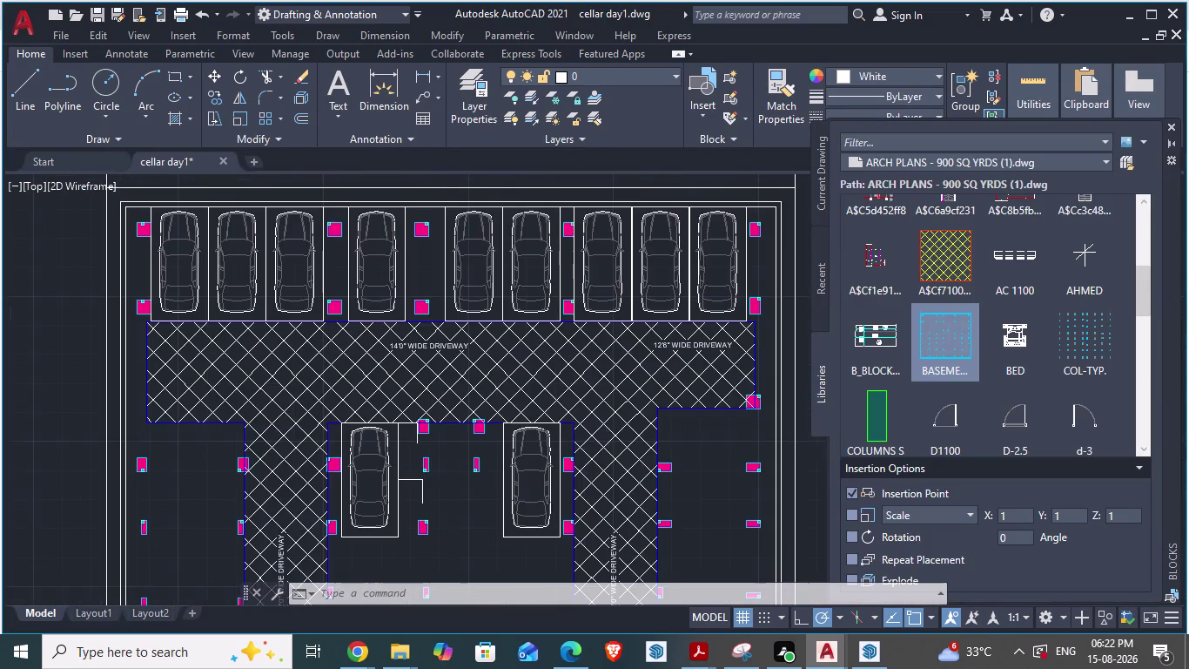
scroll(down, 3)
scroll(up, 3)
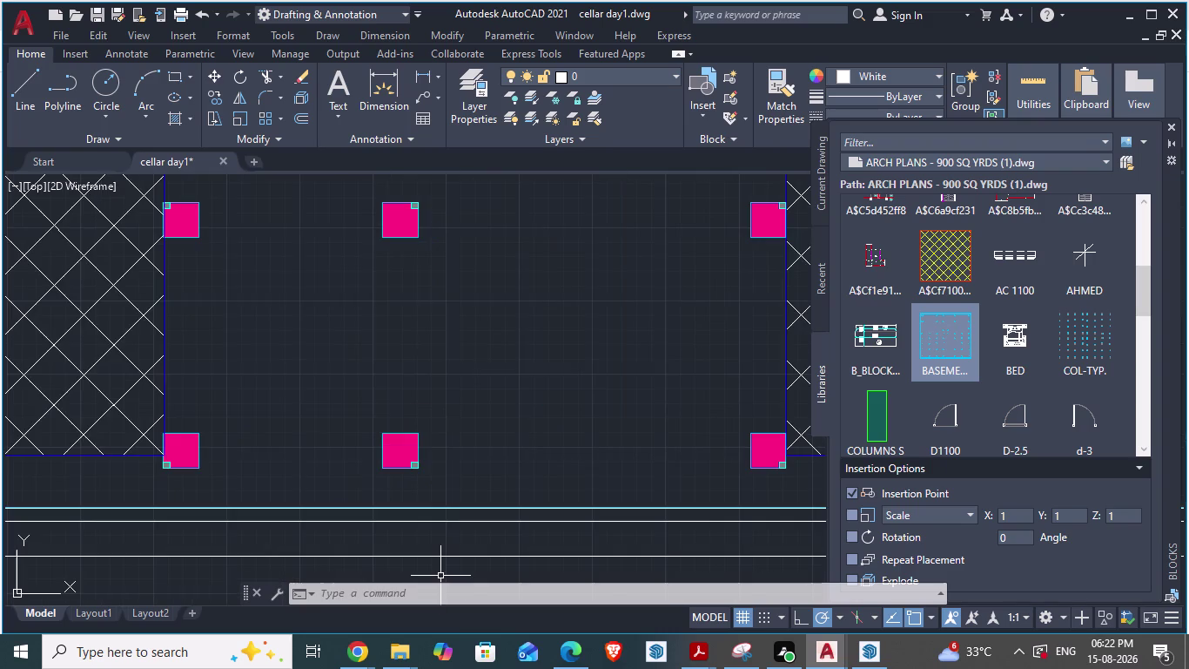
scroll(down, 3)
scroll(up, 3)
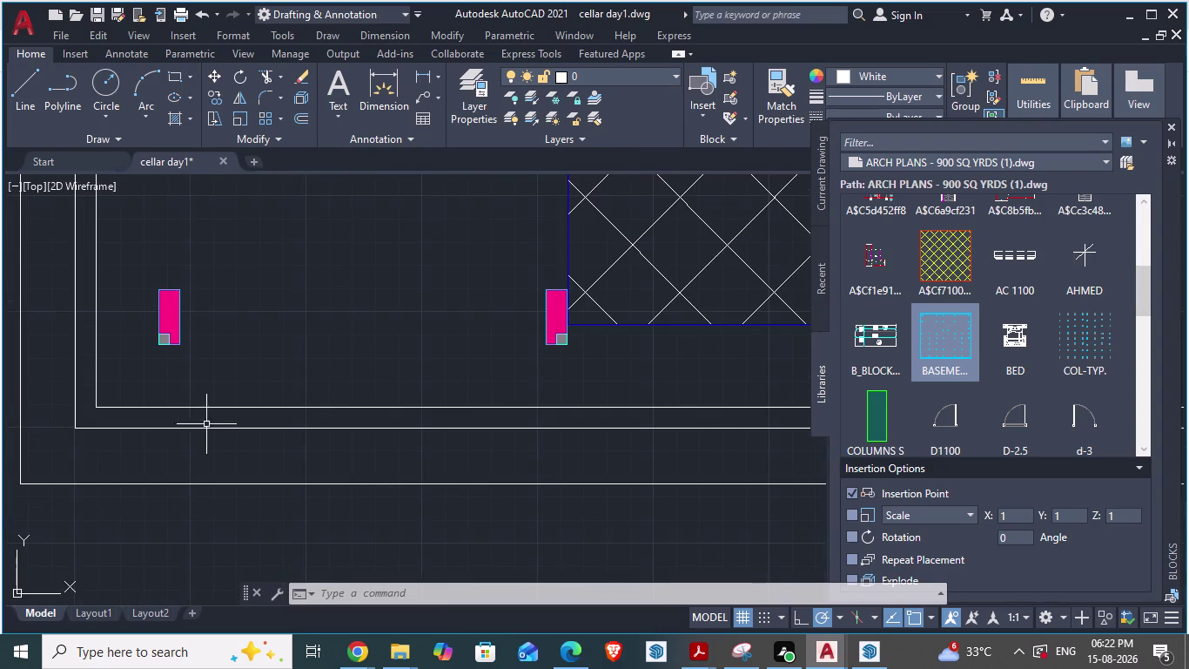
scroll(up, 3)
scroll(down, 3)
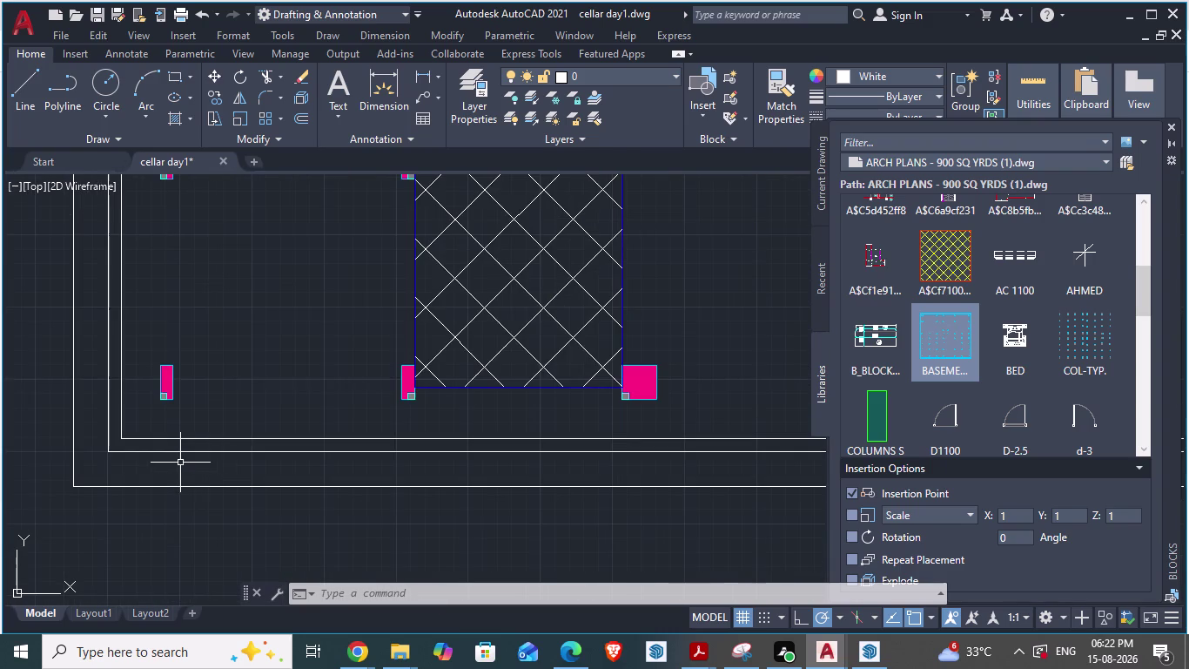
scroll(up, 3)
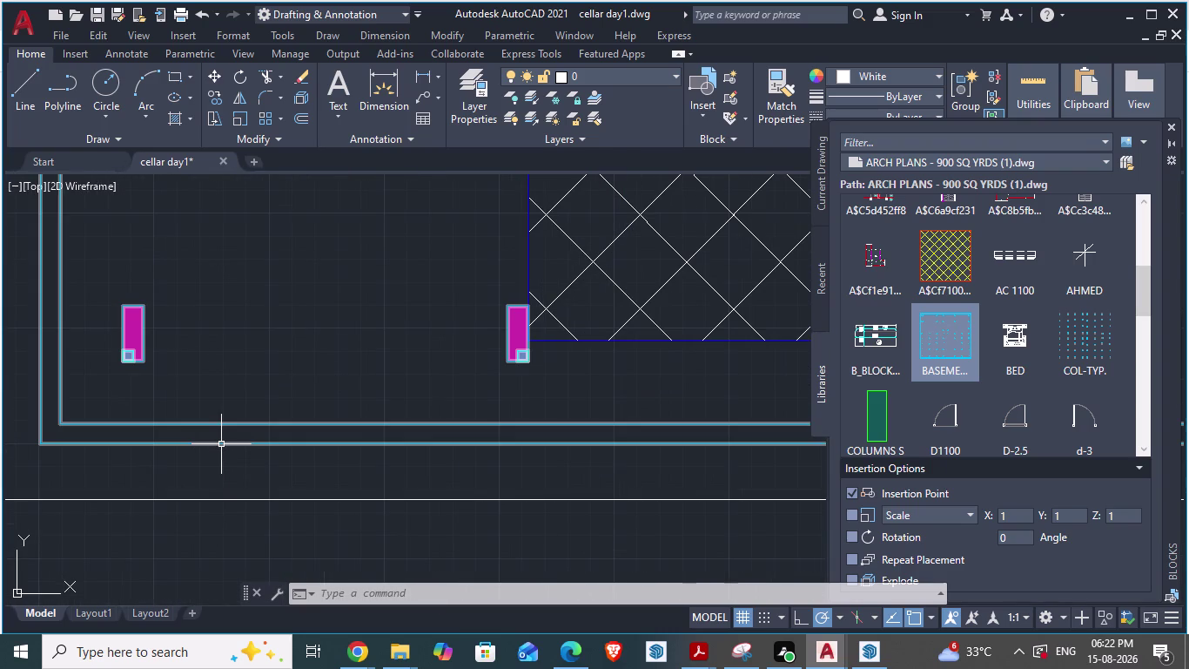
click(131, 339)
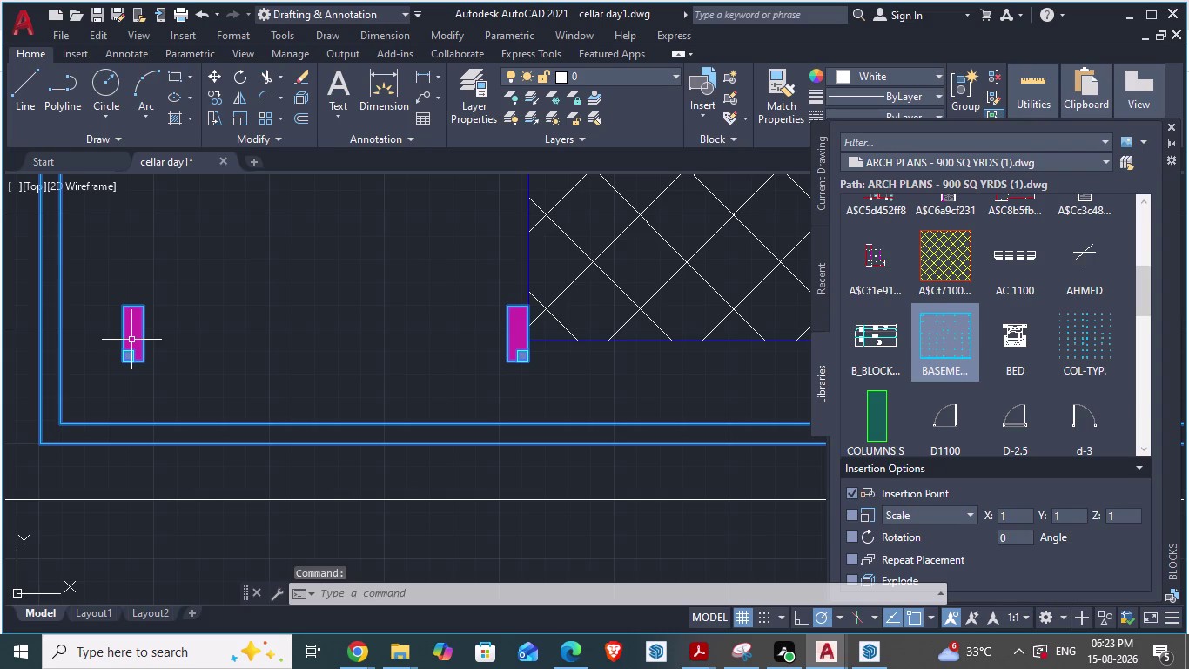
scroll(down, 3)
scroll(down, 3)
scroll(down, 3)
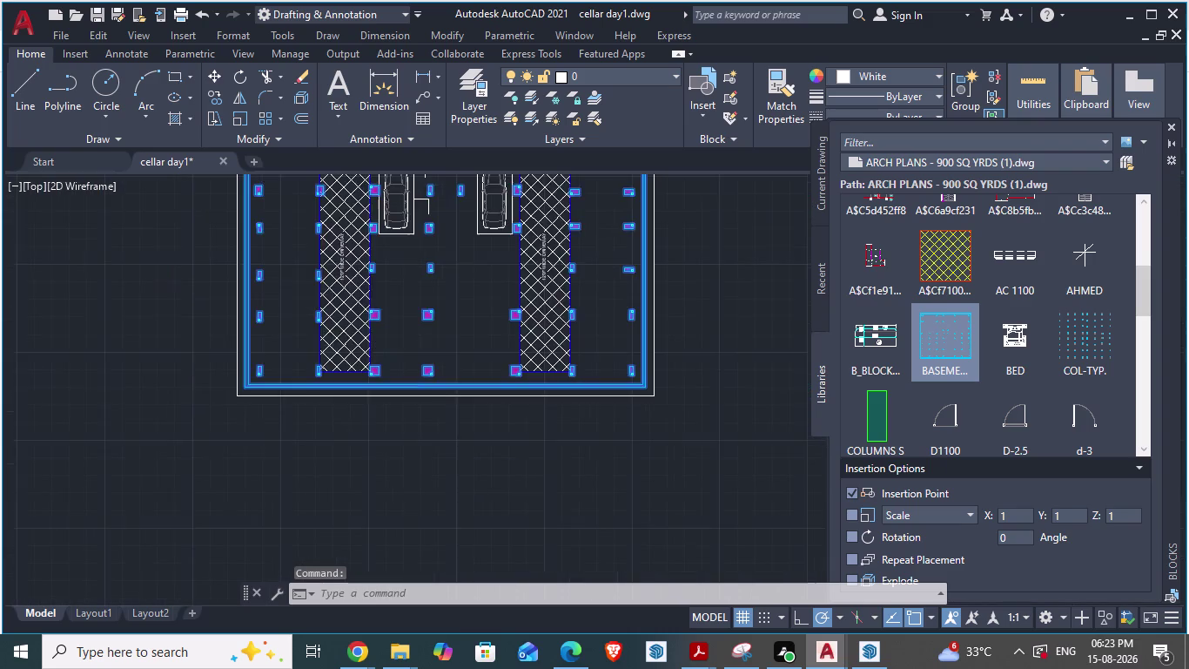
scroll(up, 3)
key(Escape)
scroll(down, 3)
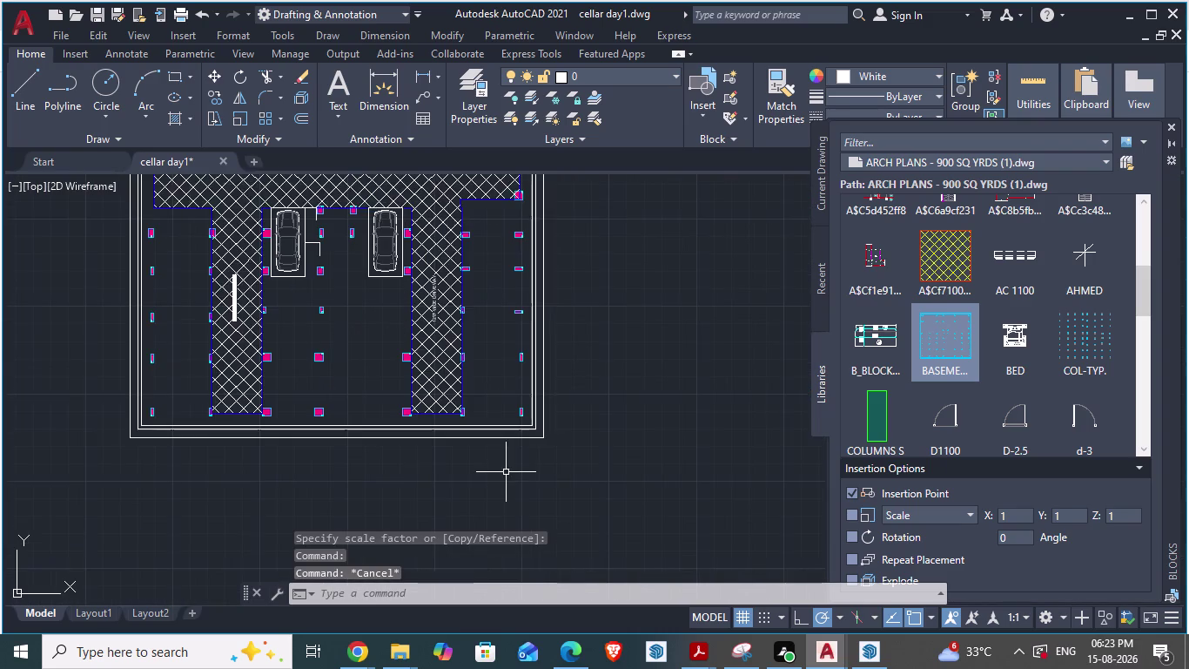
scroll(up, 3)
scroll(up, 3)
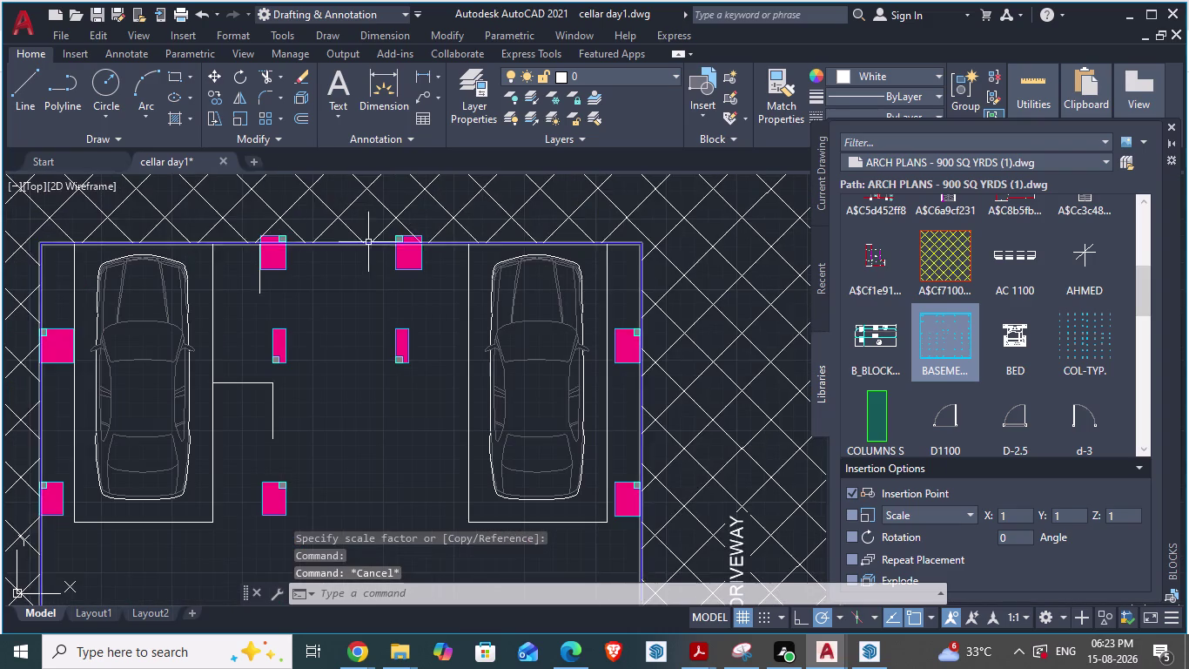
scroll(up, 3)
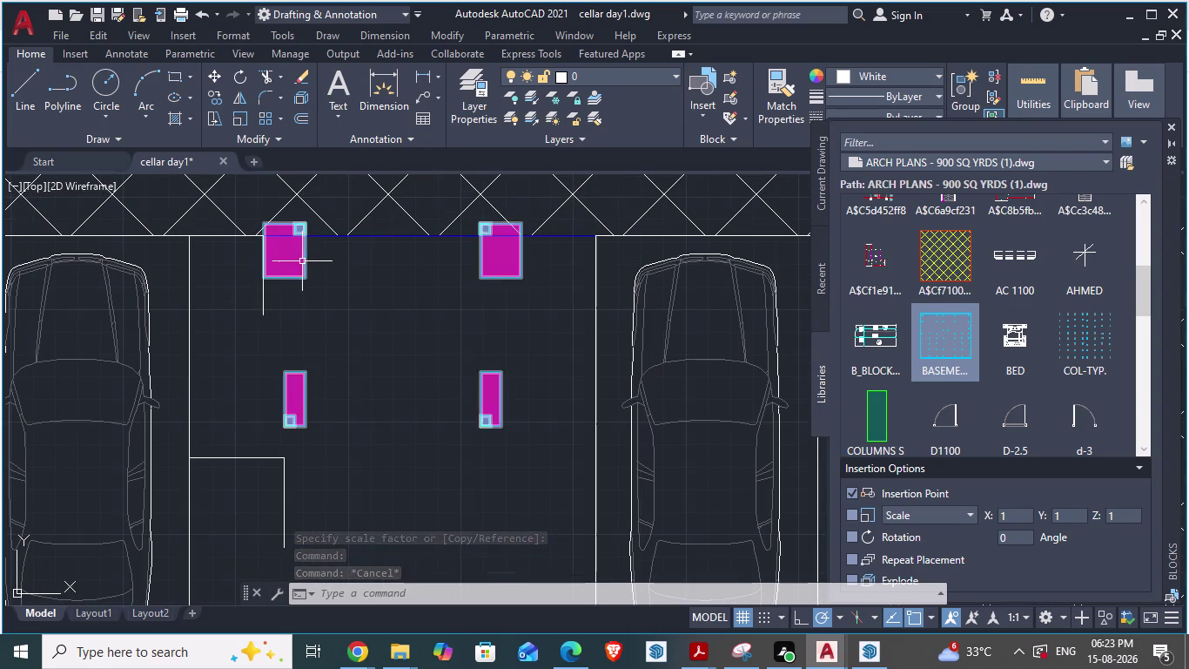
click(292, 260)
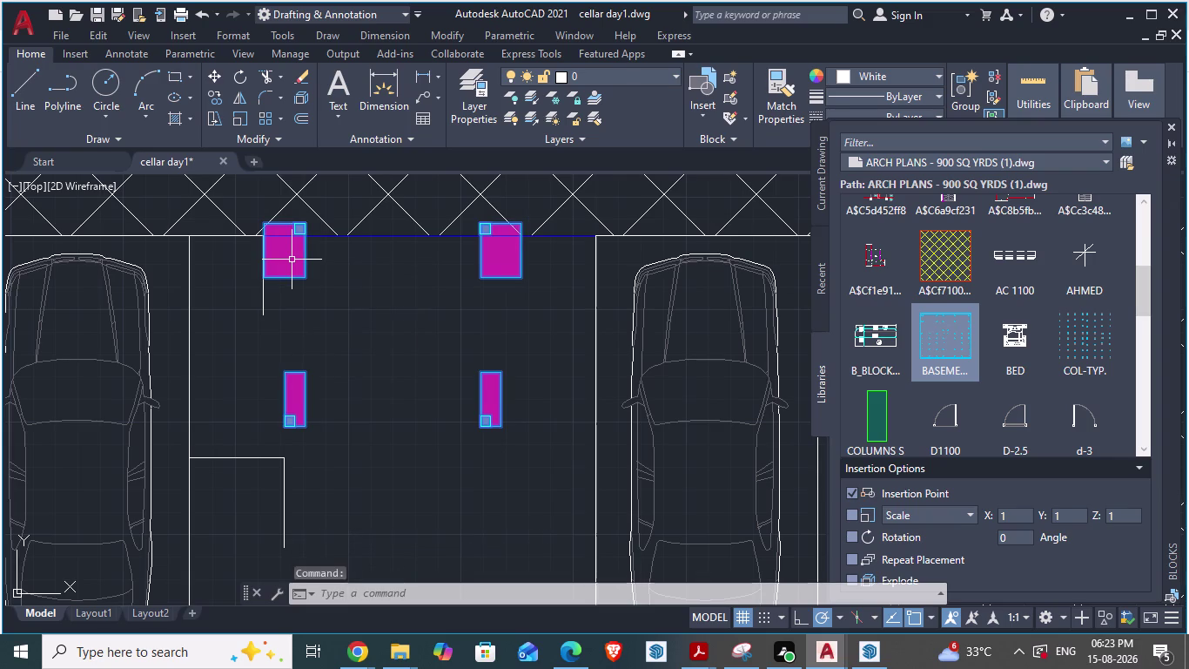
Explode a column near the parking bays and begin moving its solid fill, then cancel.
key(x)
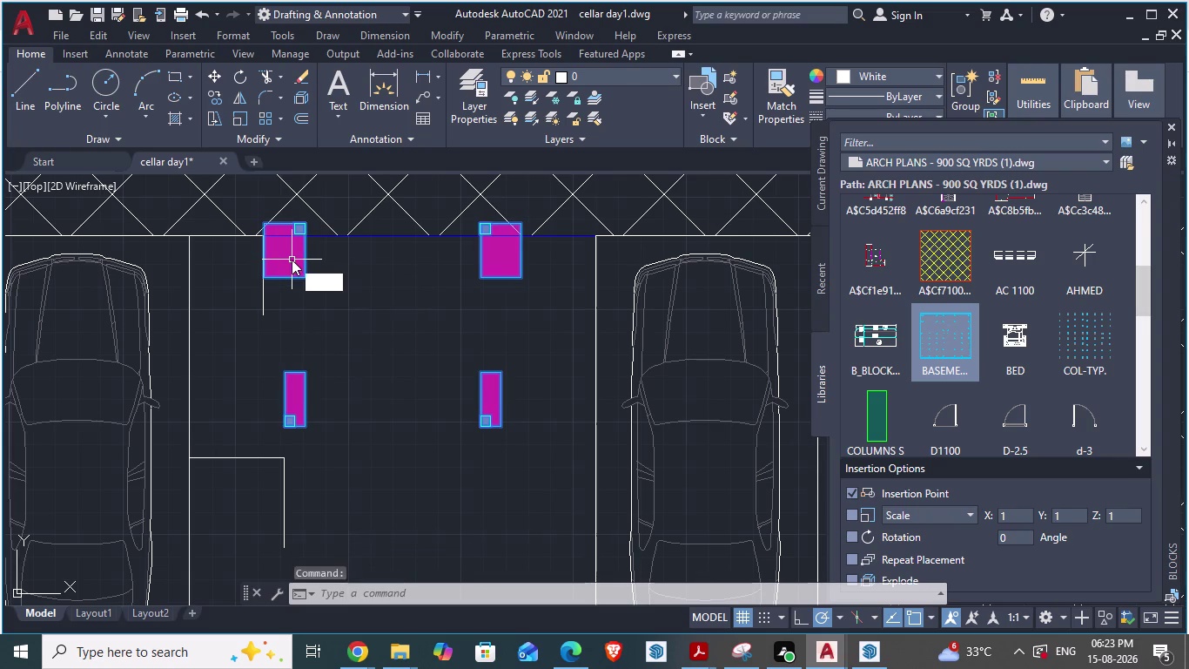
key(Return)
click(275, 247)
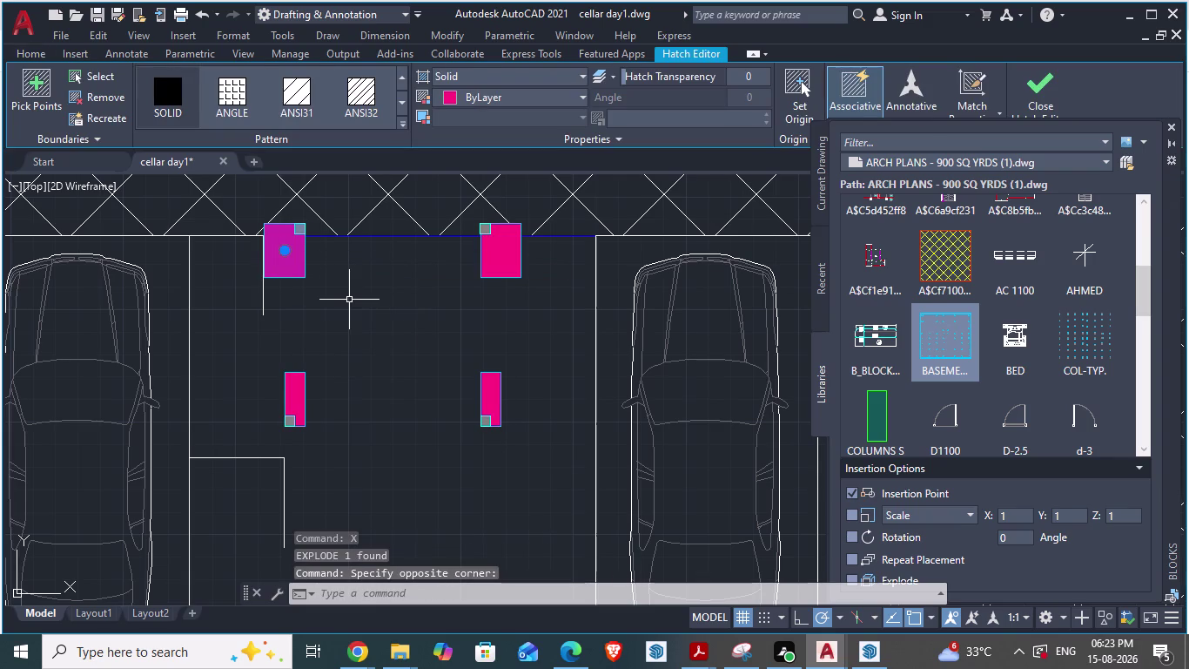
key(m)
key(Return)
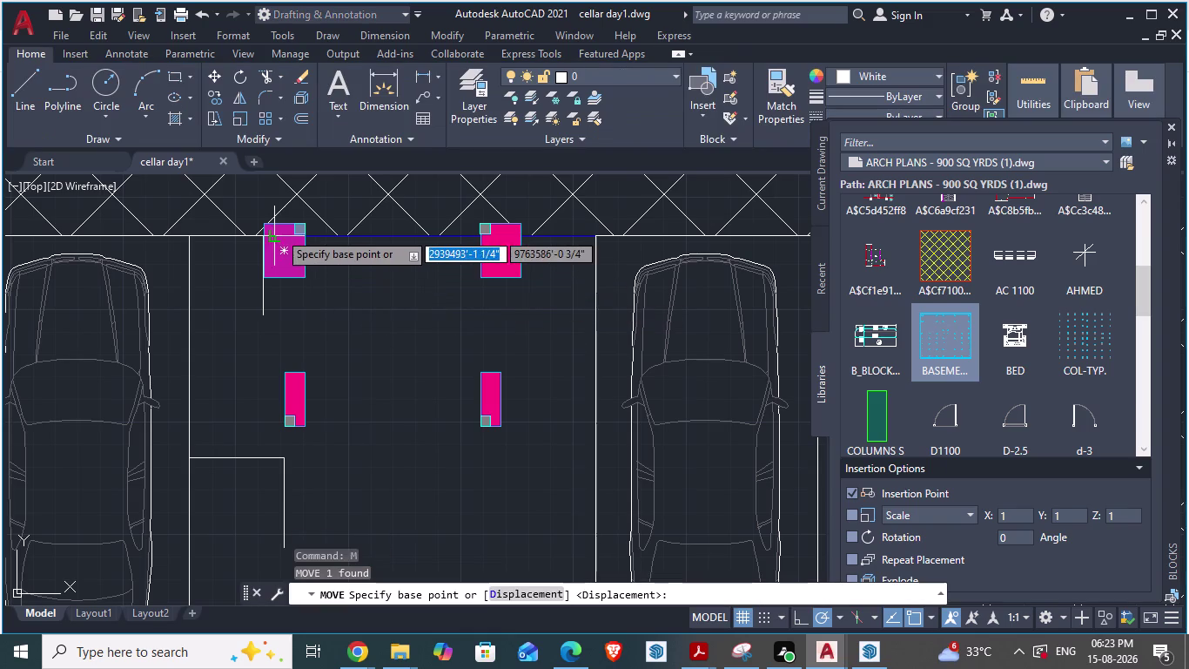
click(261, 224)
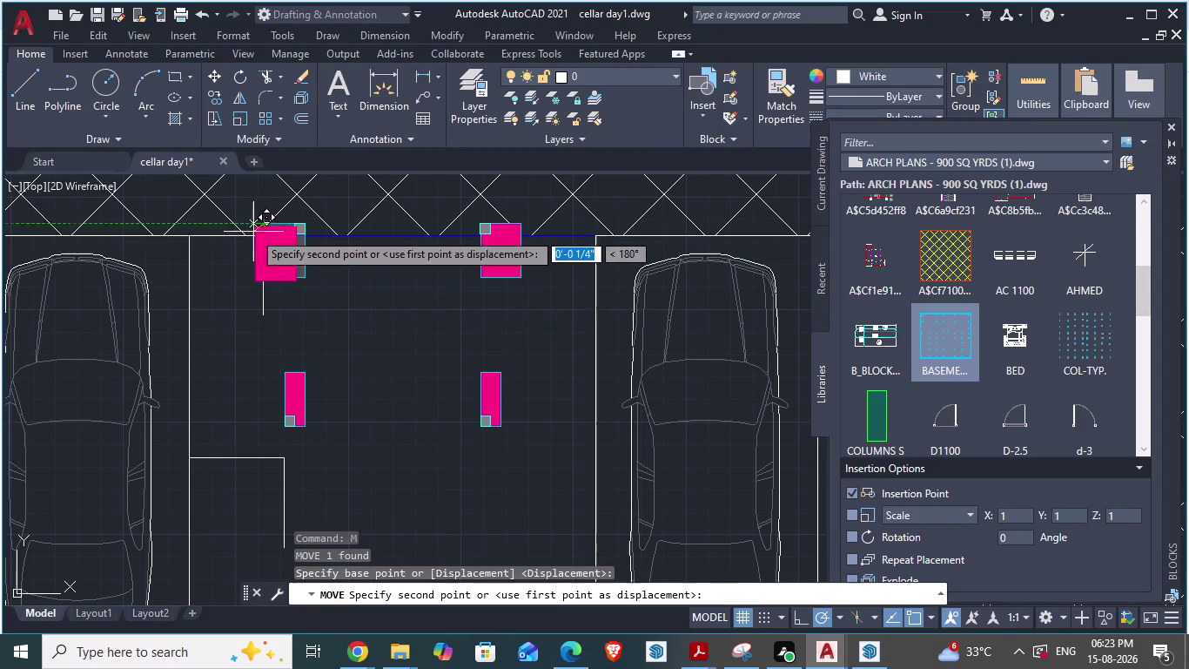
key(Escape)
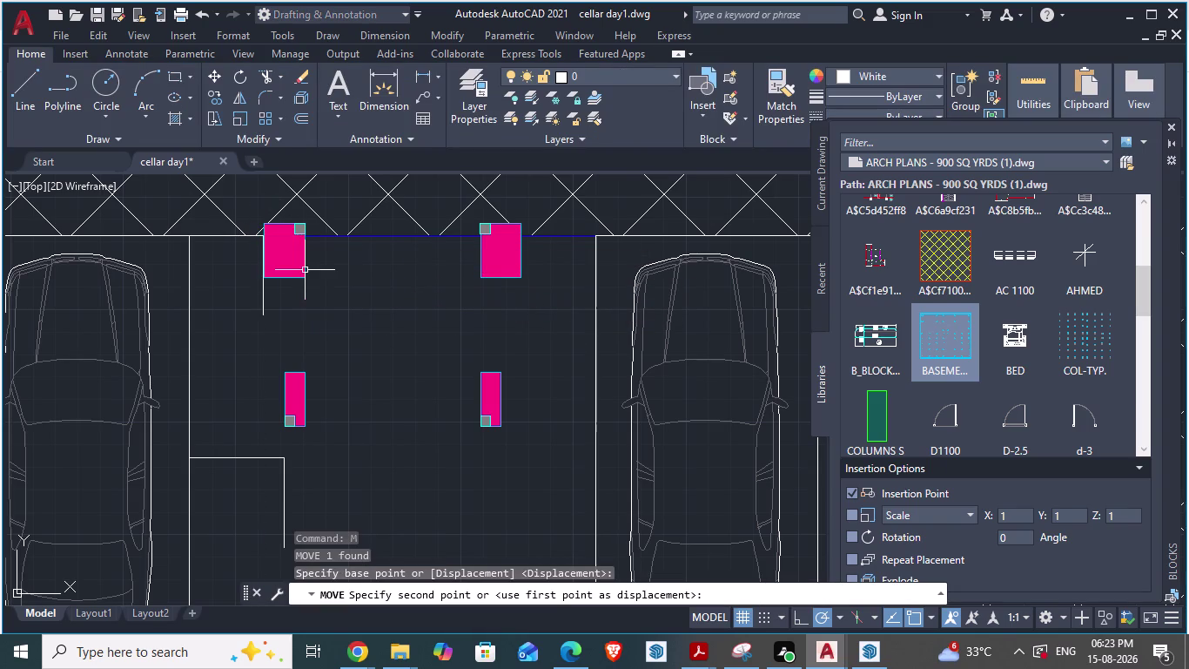
Undo both the move and the explode, leaving the top-left column unchanged.
key(ctrl+z)
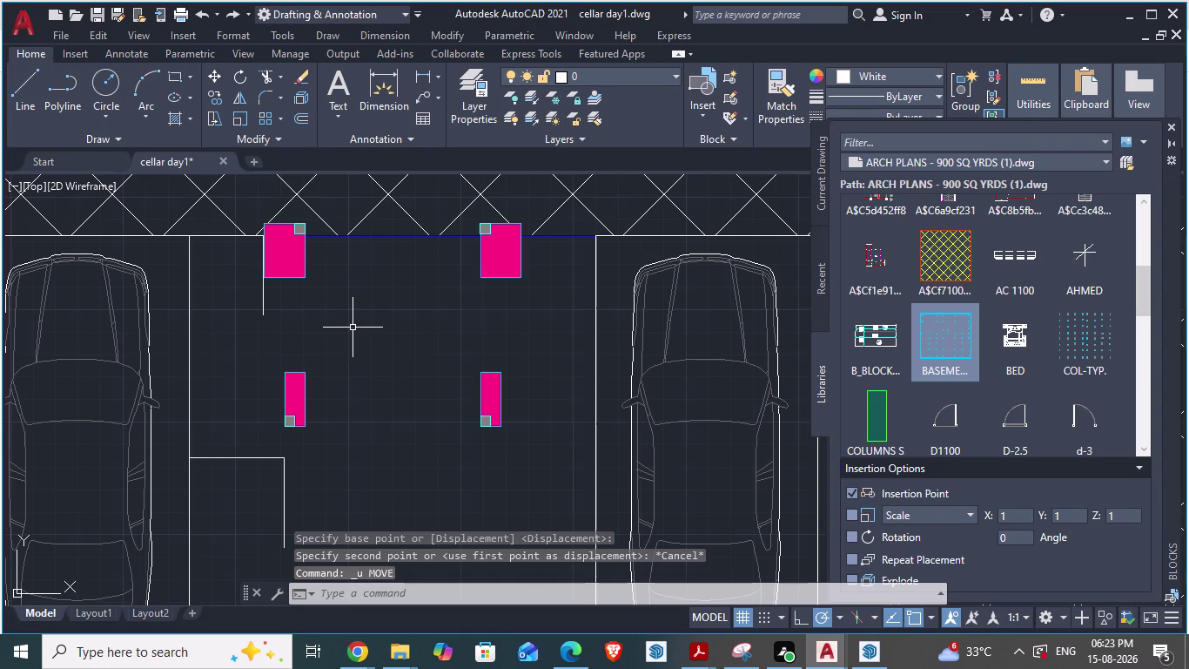
key(ctrl+z)
click(293, 258)
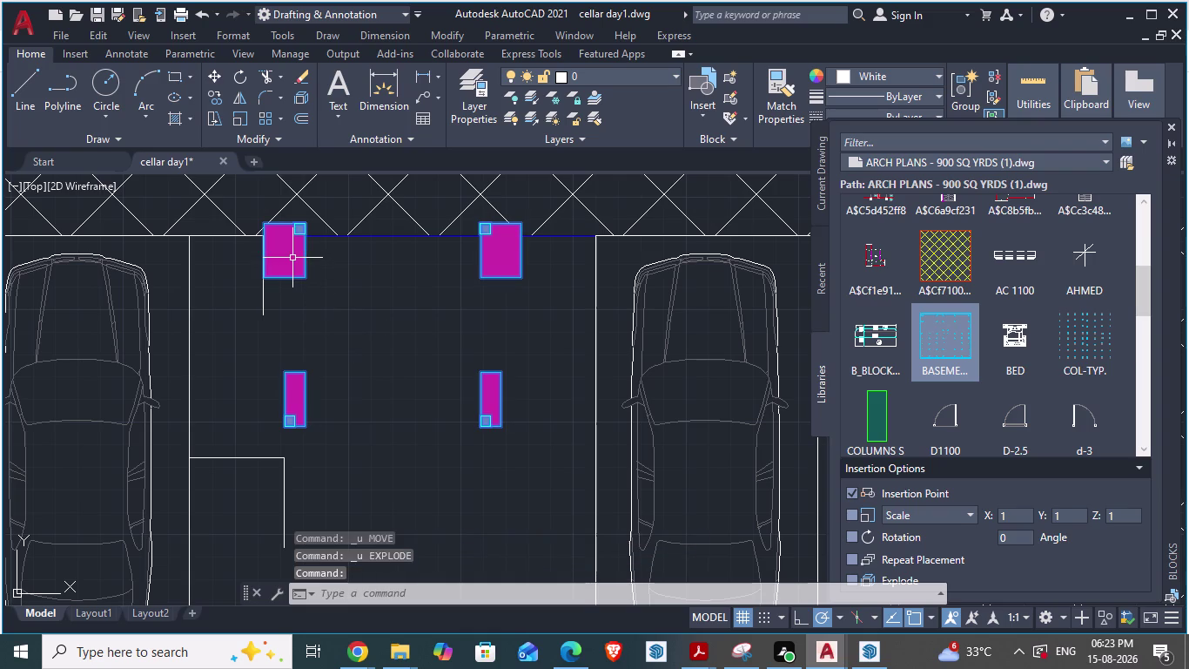
key(Escape)
scroll(down, 3)
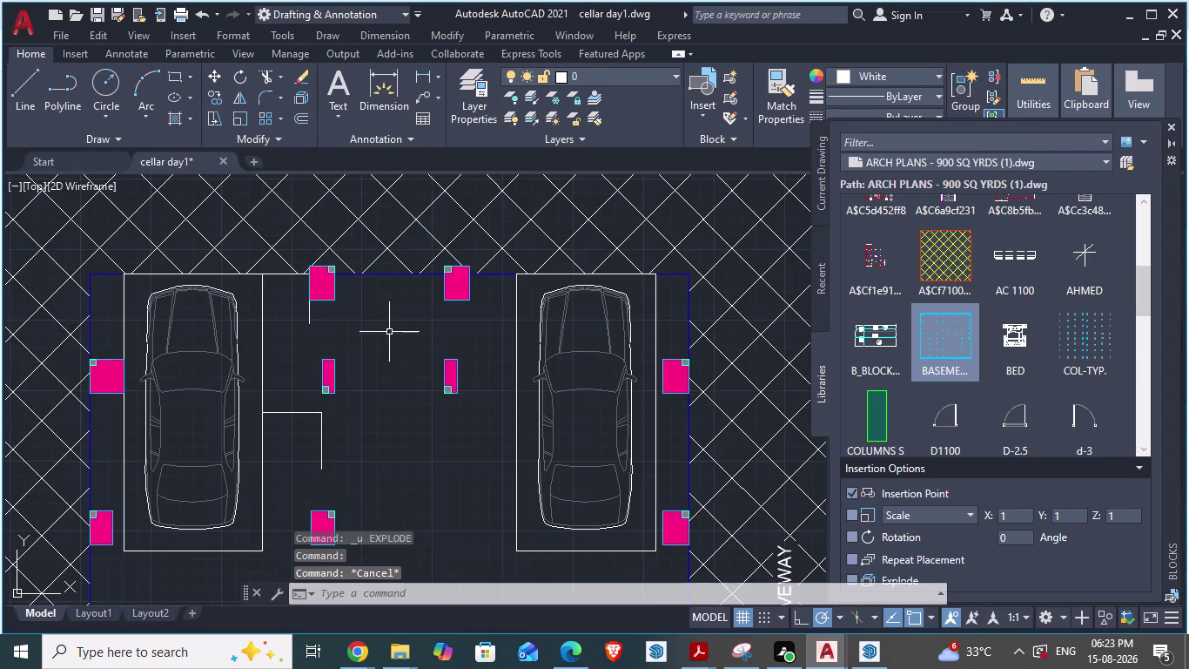
Zoom in and explode the upper-left pink column block.
scroll(up, 3)
scroll(up, 3)
click(373, 380)
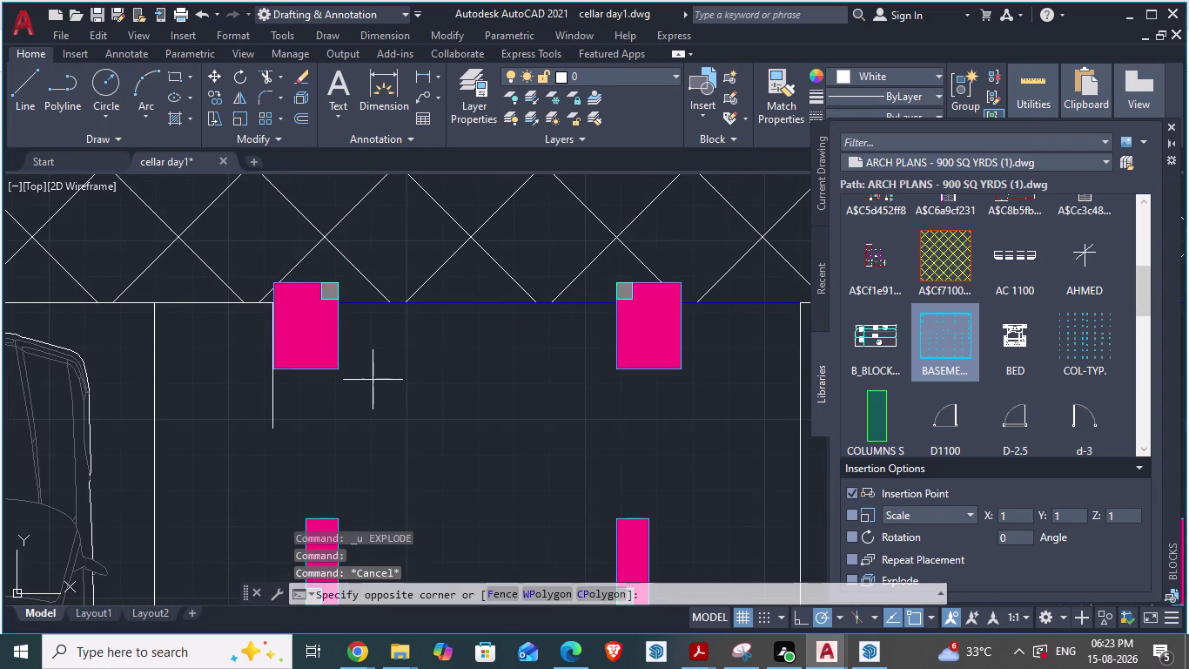
click(320, 361)
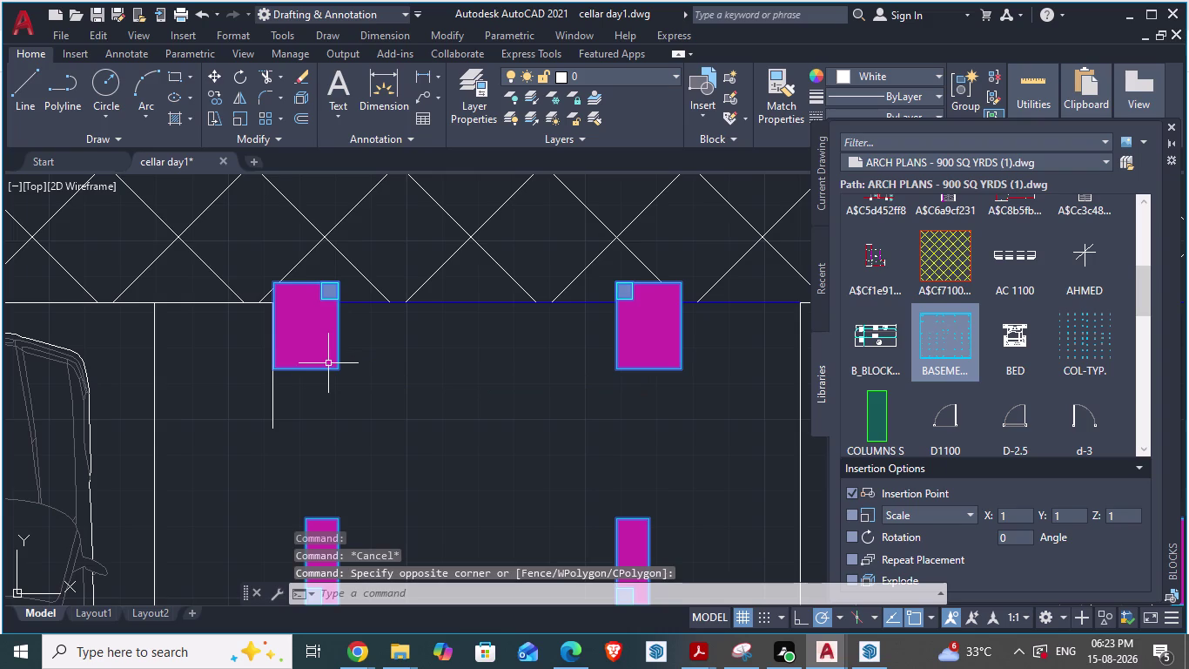
key(x)
key(Return)
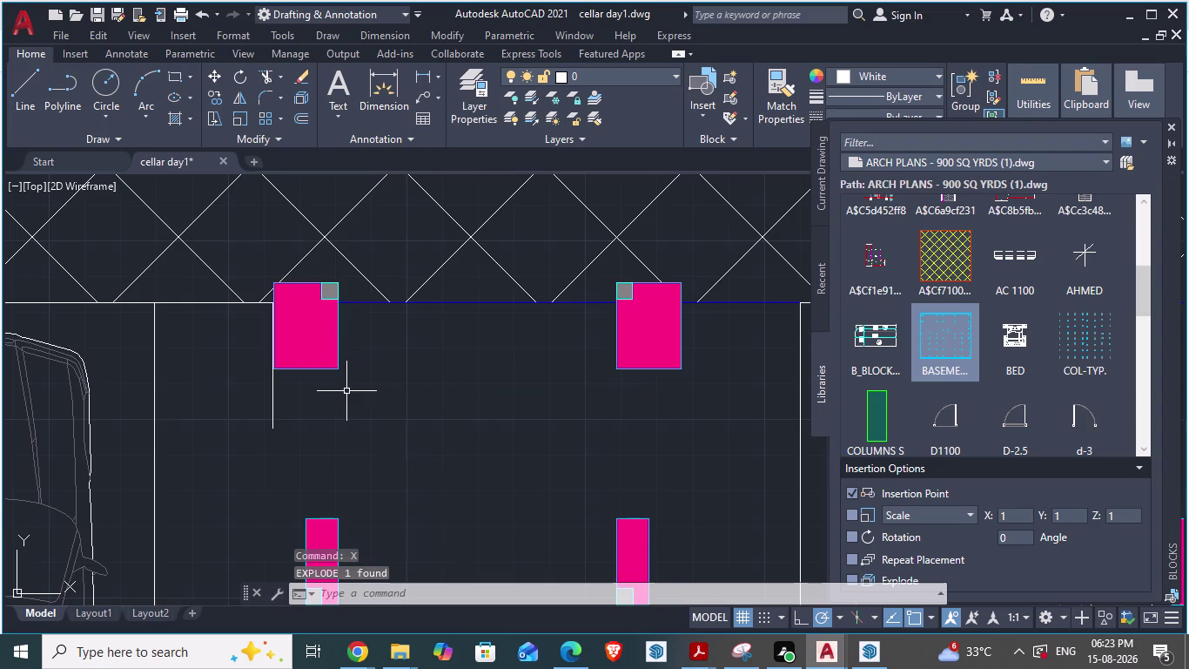
Window-select the exploded column's parts, retrying after several cancelled selections.
drag(353, 406, 313, 272)
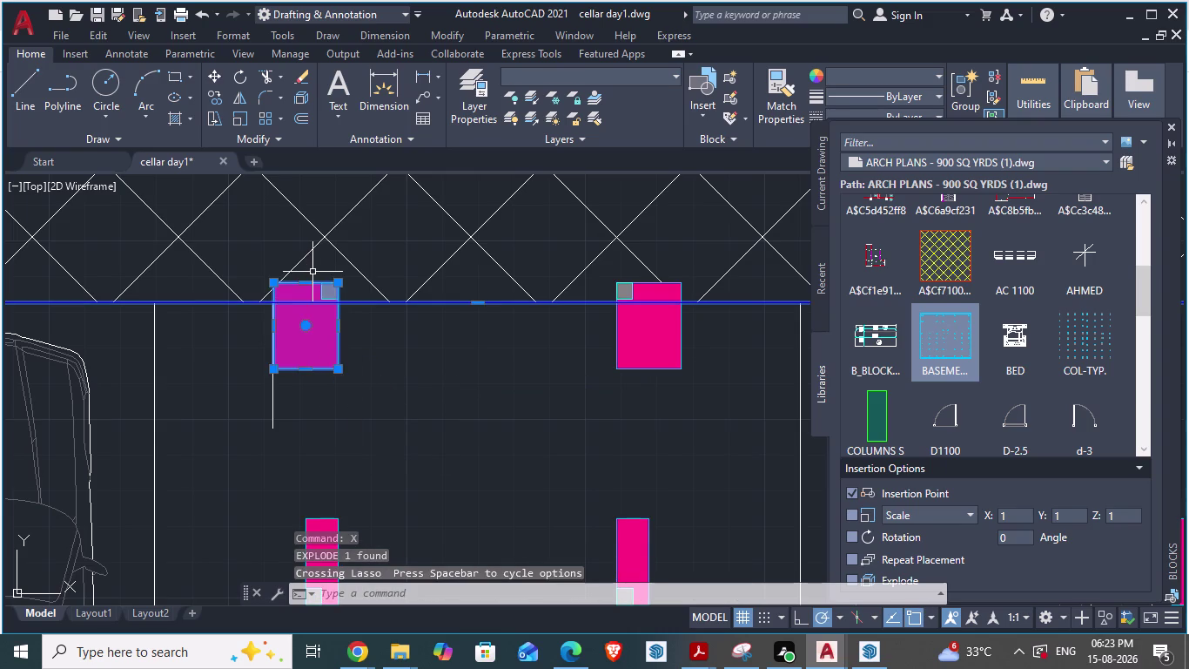
key(Escape)
click(389, 341)
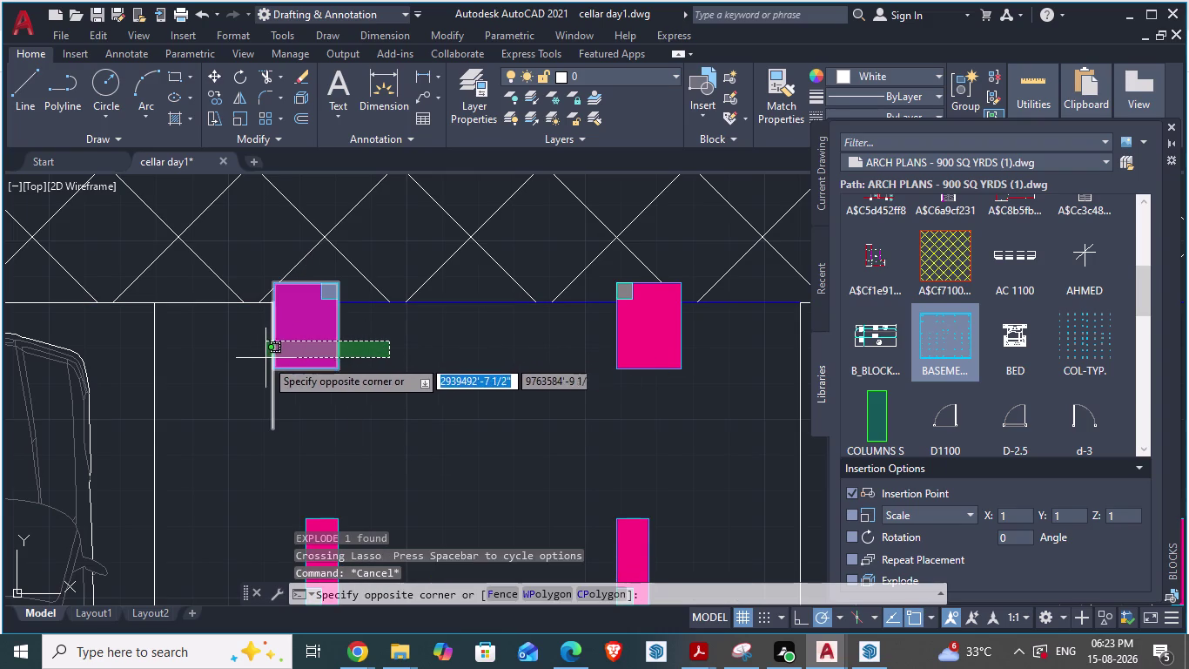
key(Escape)
click(327, 271)
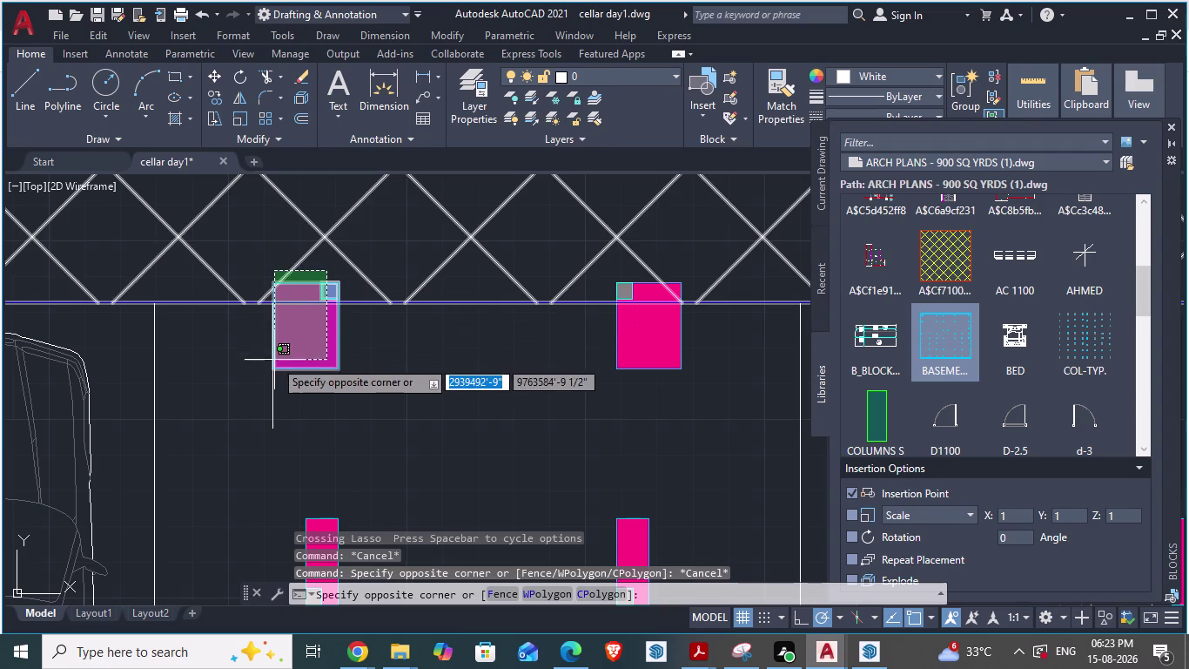
key(Escape)
click(370, 379)
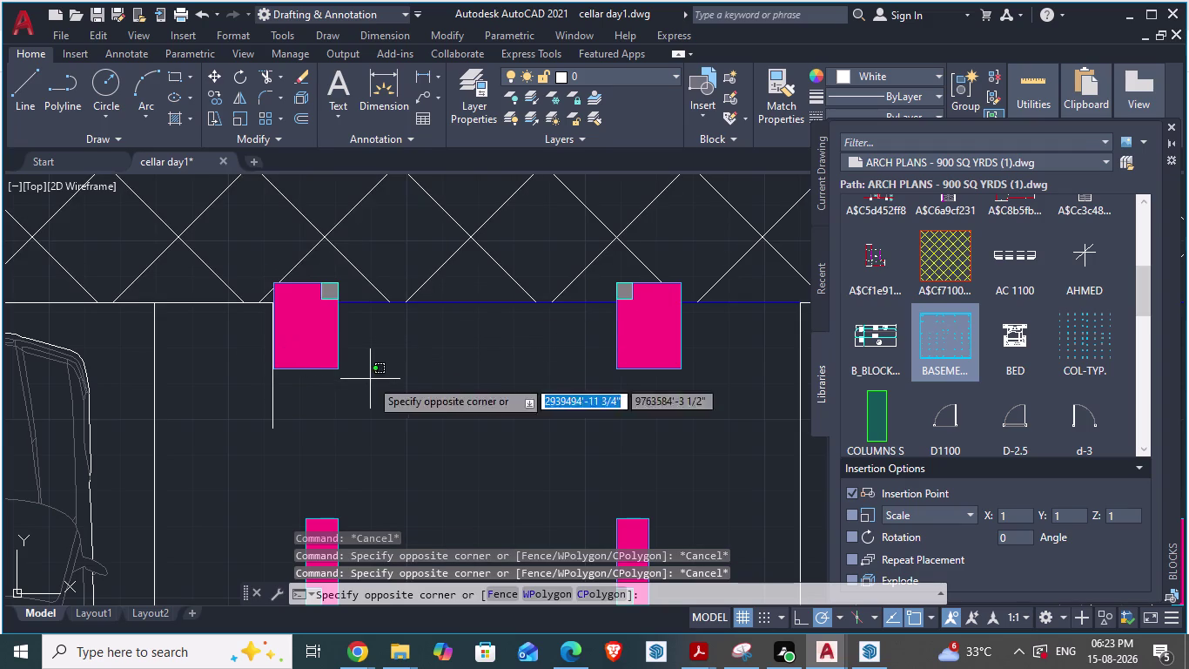
click(291, 306)
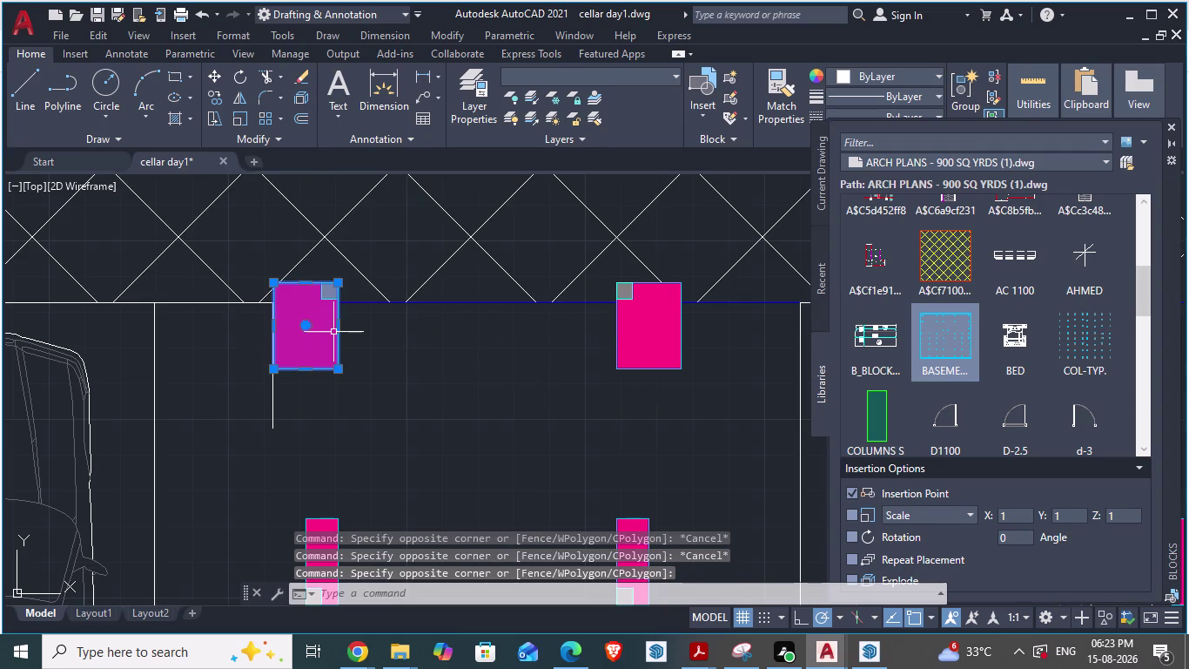
Move the column parts down about 5½ inches so the top meets the boundary line.
key(m)
key(Return)
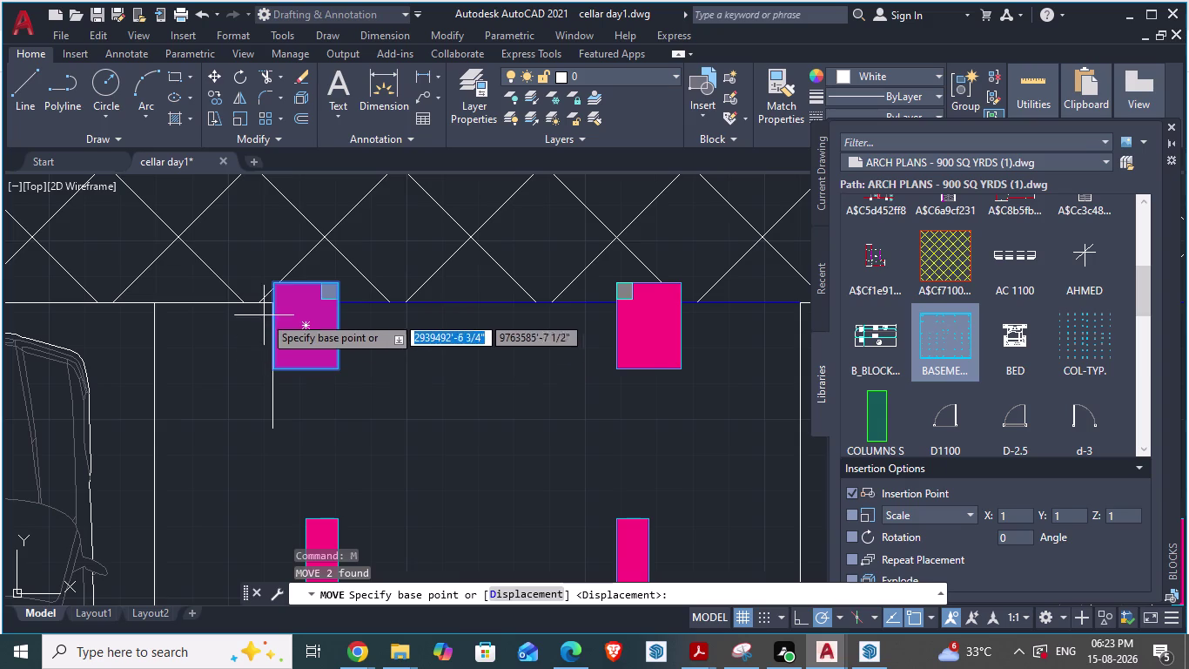
drag(274, 288, 276, 300)
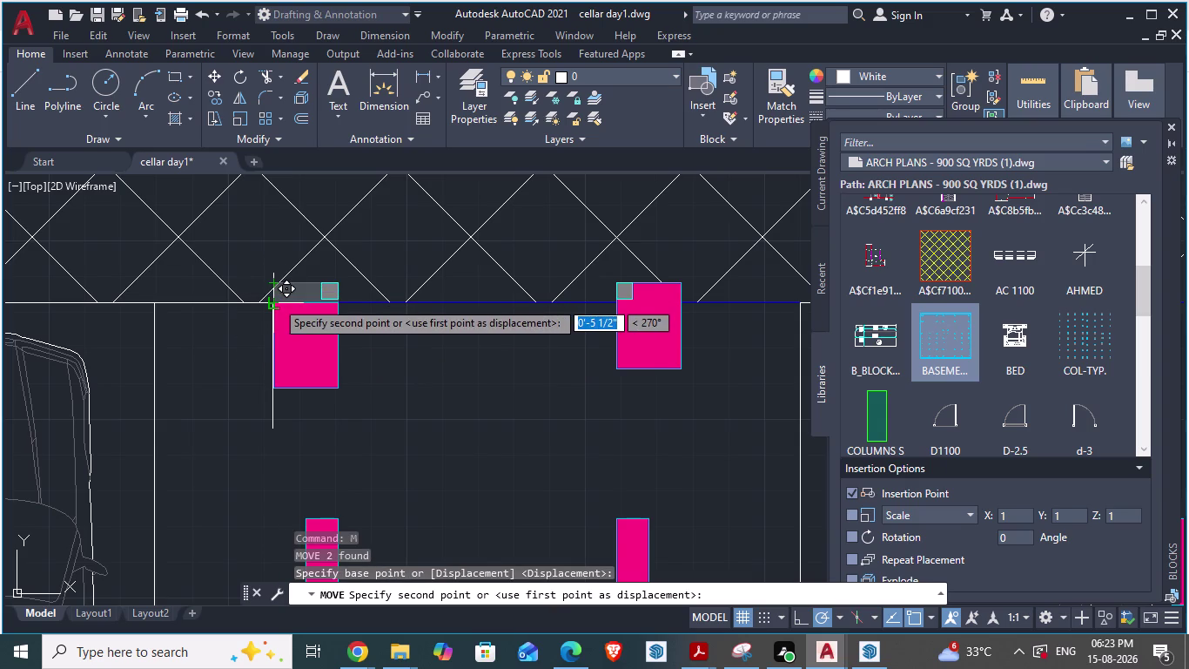
drag(276, 301, 274, 309)
click(274, 308)
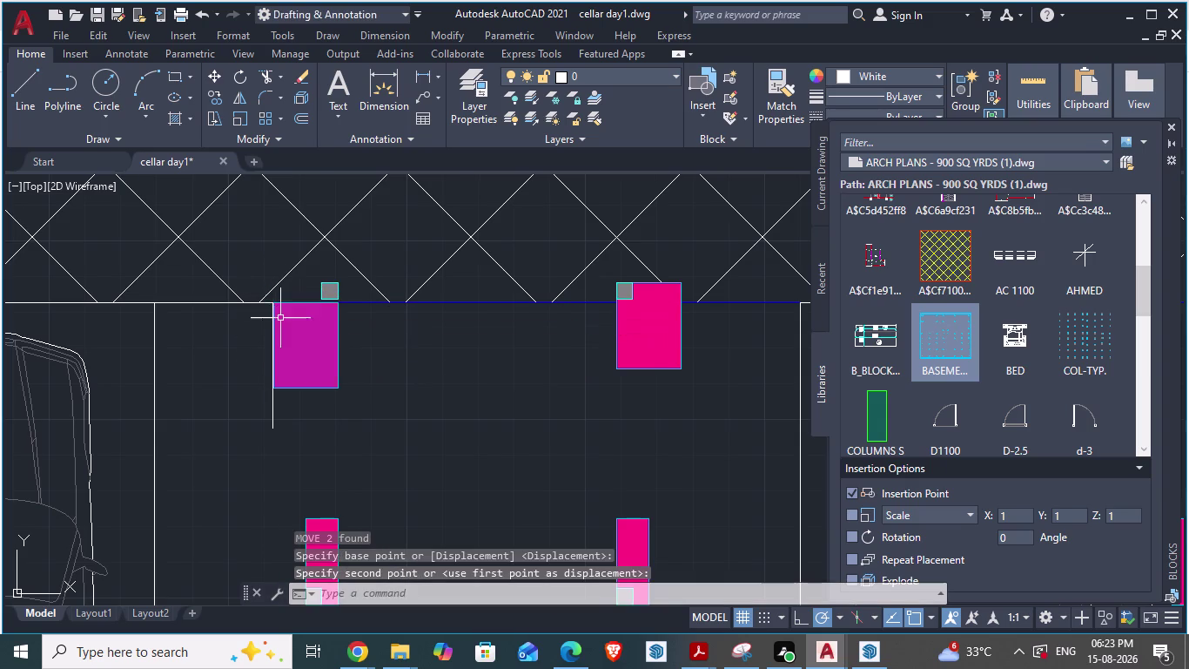
scroll(up, 3)
scroll(down, 3)
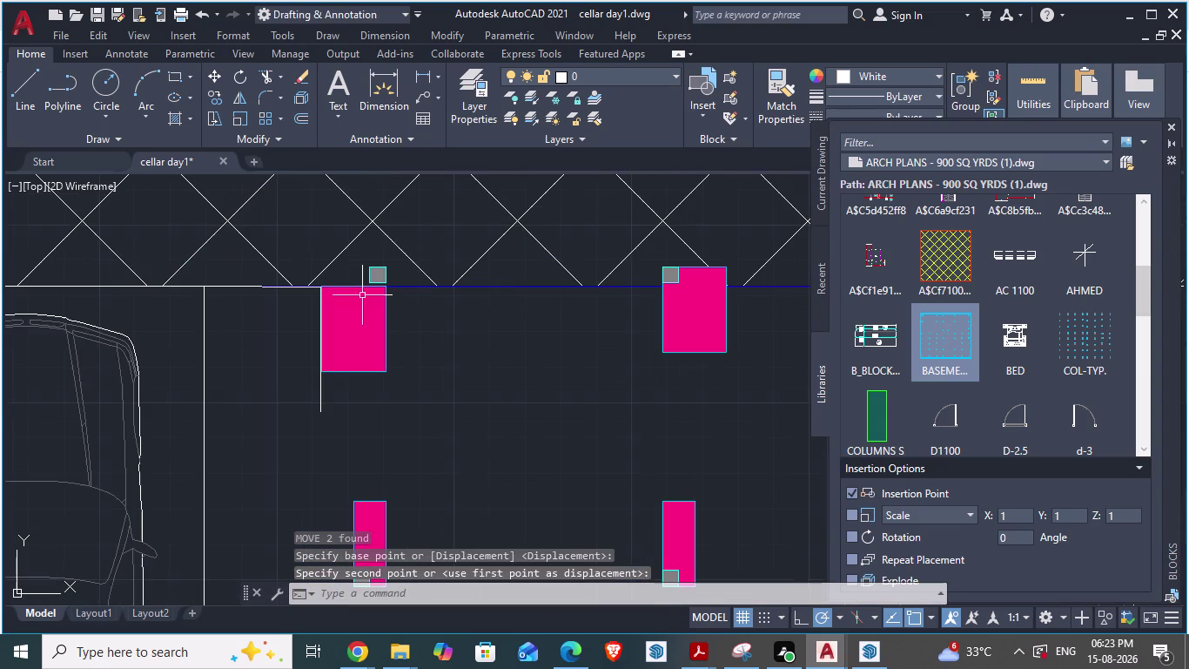
click(378, 268)
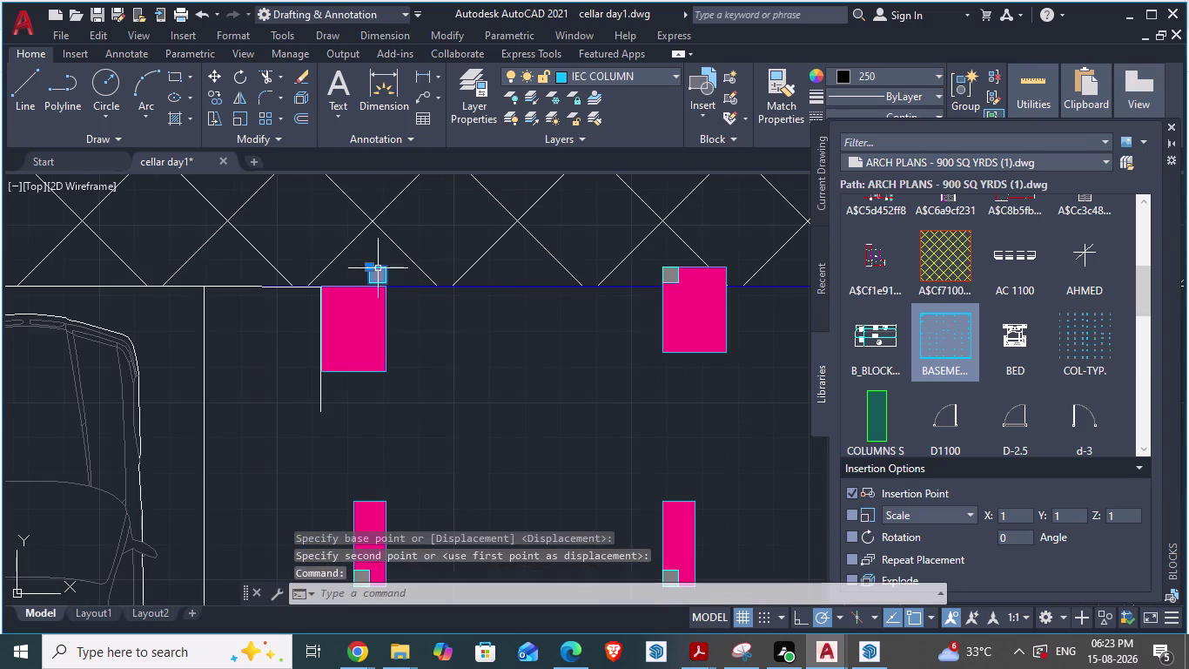
Move the grey square down from its corner onto the pink column.
key(m)
key(Return)
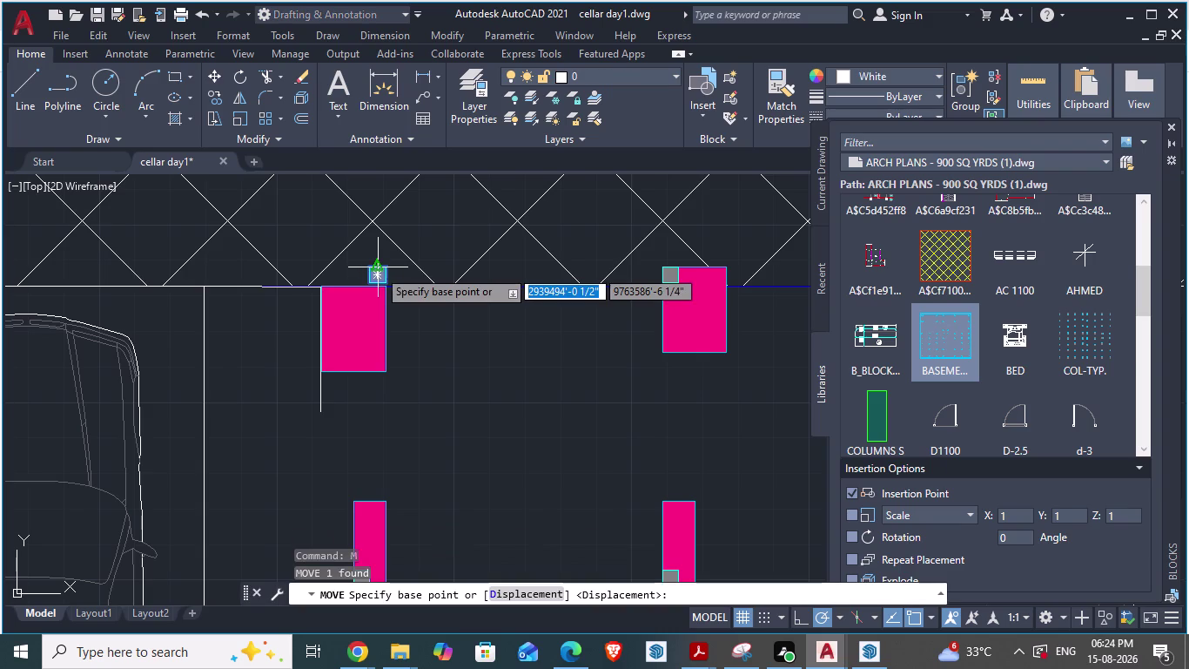
scroll(up, 3)
drag(398, 257, 397, 258)
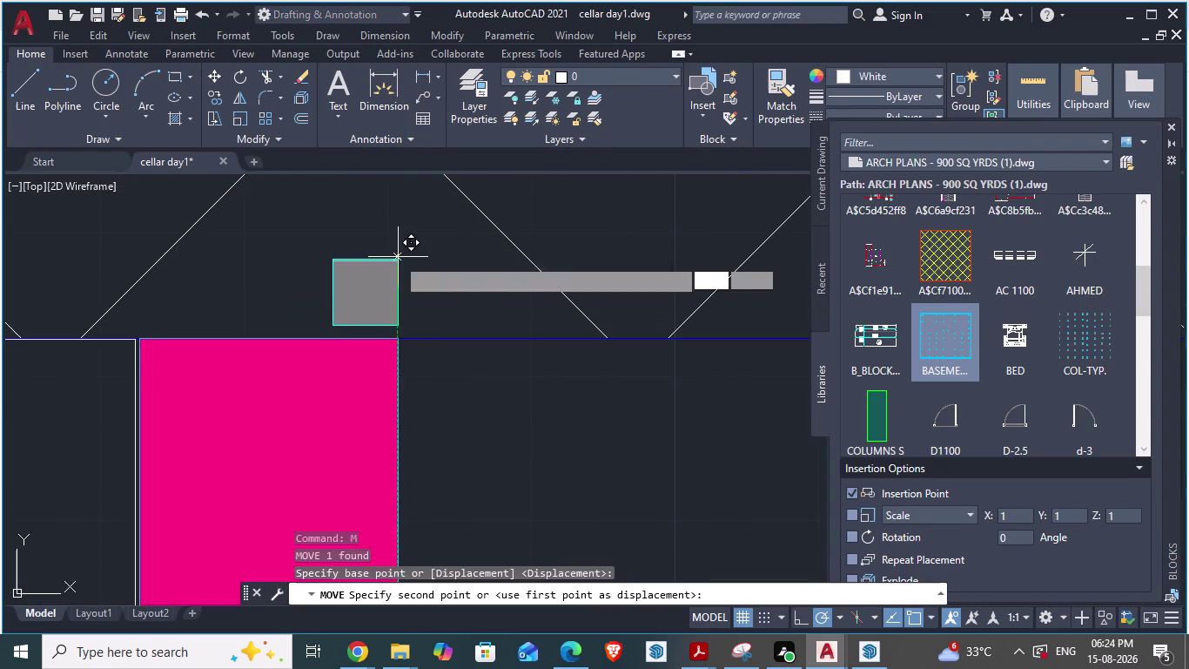
drag(397, 257, 394, 336)
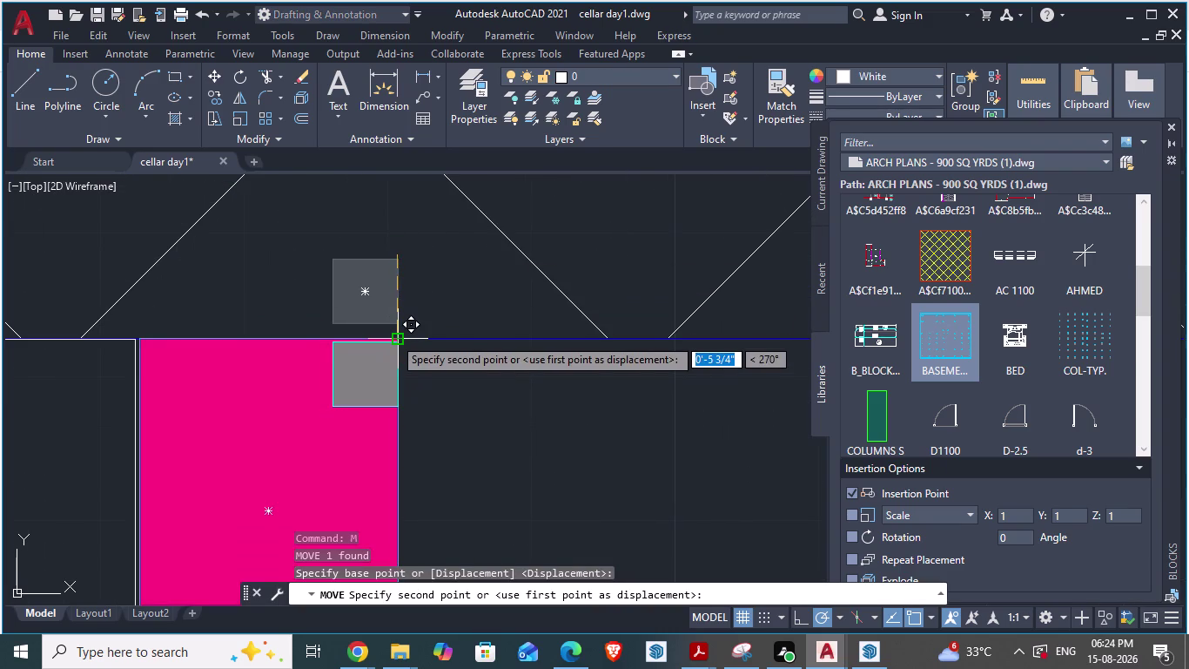
drag(393, 337, 394, 332)
scroll(up, 3)
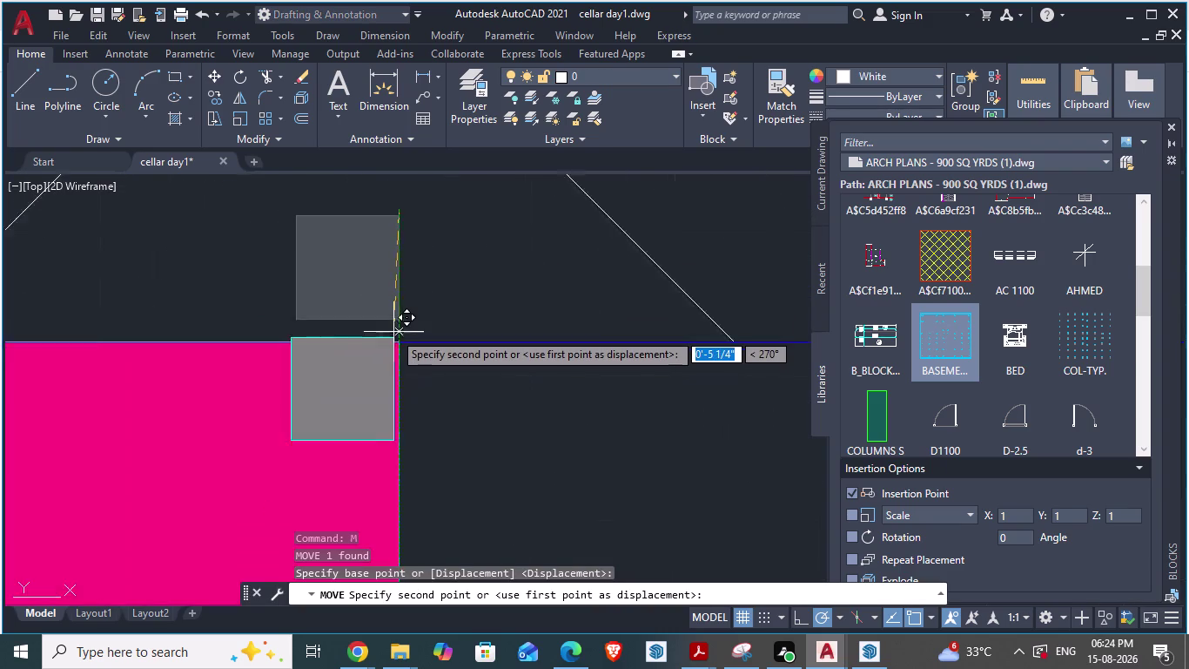
scroll(up, 3)
drag(394, 332, 400, 343)
click(400, 341)
scroll(down, 3)
scroll(up, 3)
scroll(up, 3)
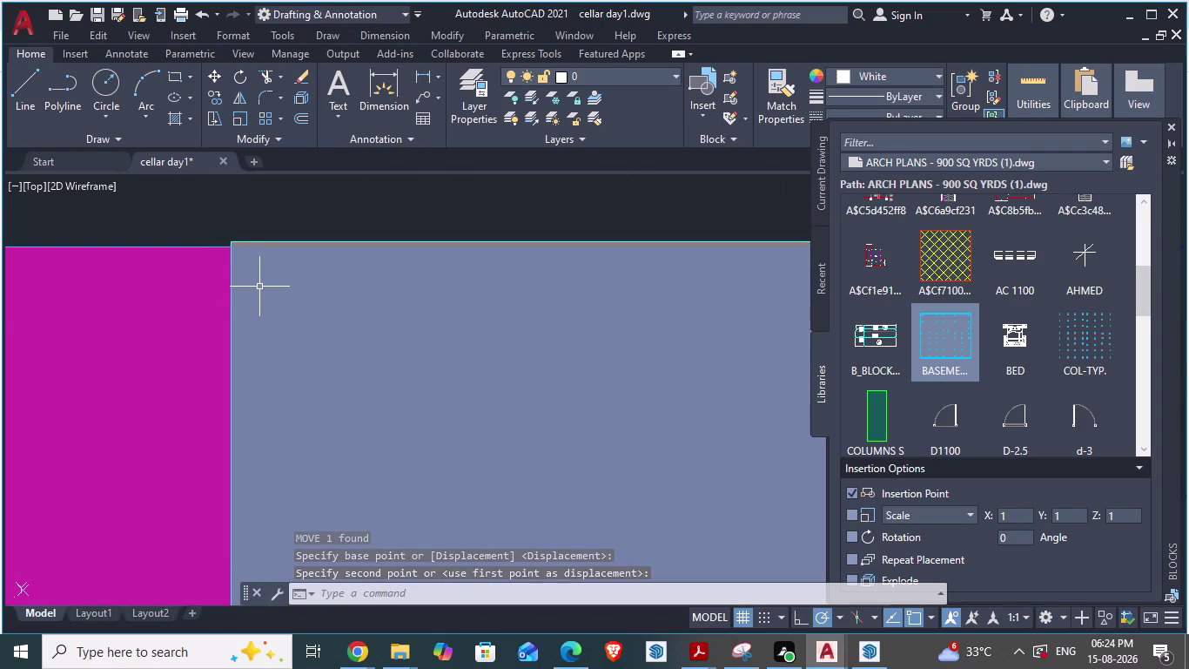
Start moving the filled area, then cancel the move.
click(374, 292)
key(m)
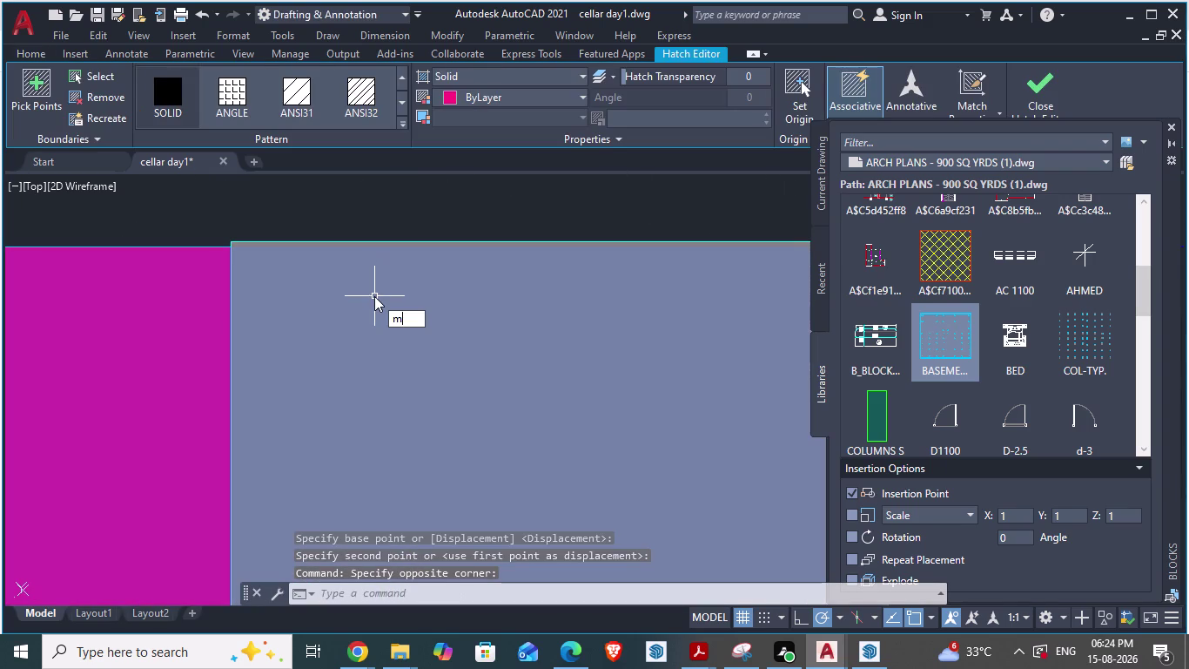
key(Return)
scroll(down, 3)
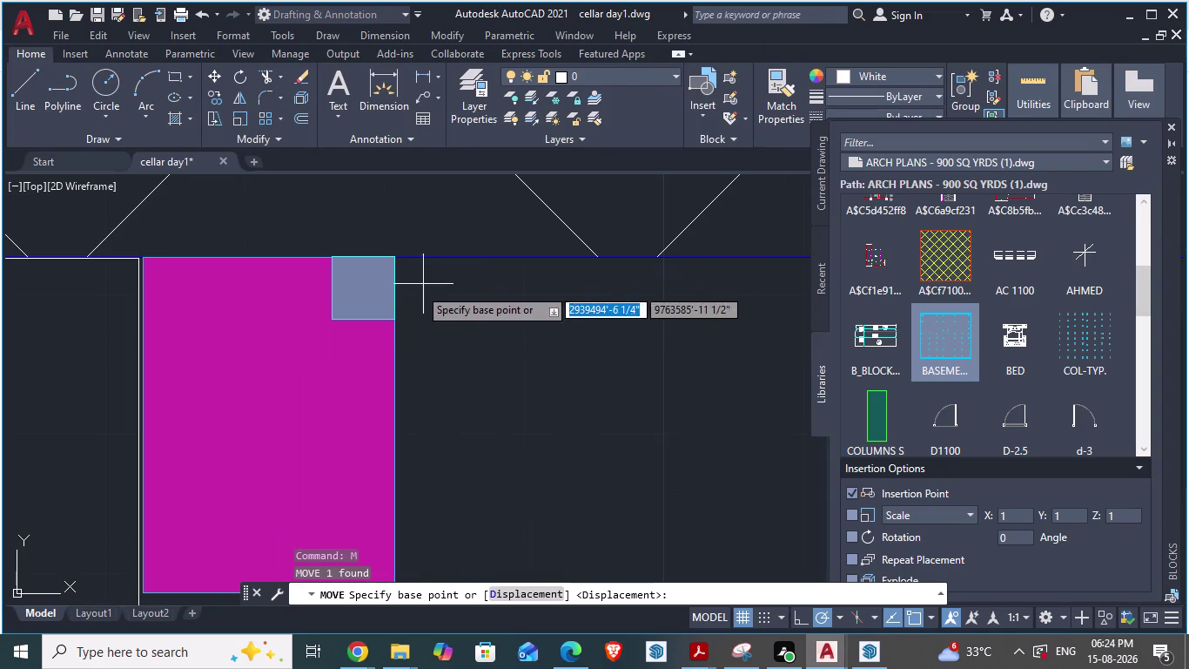
scroll(up, 3)
scroll(up, 3)
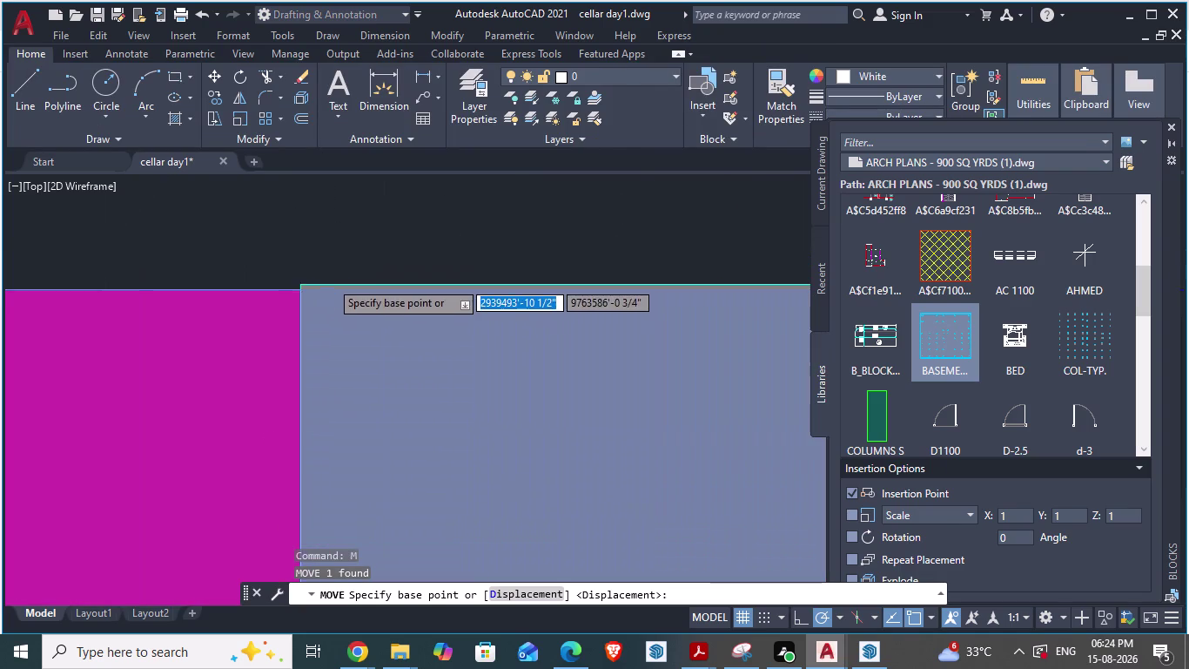
drag(279, 285, 278, 295)
key(Escape)
scroll(down, 3)
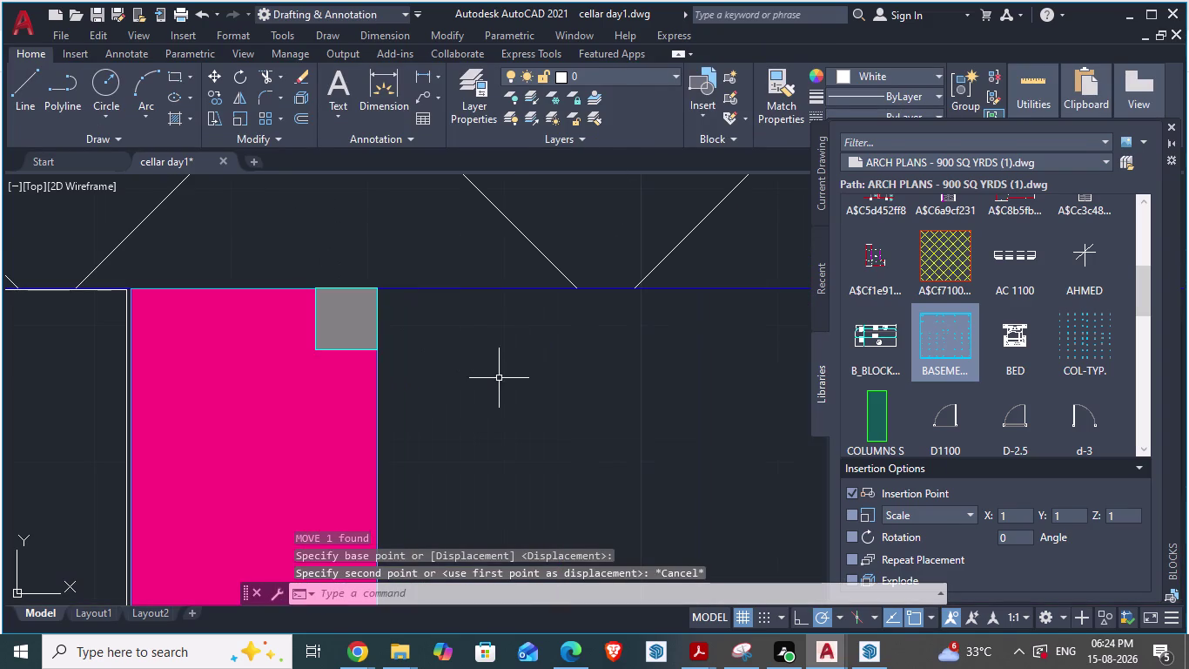
key(Escape)
scroll(down, 3)
scroll(down, 3)
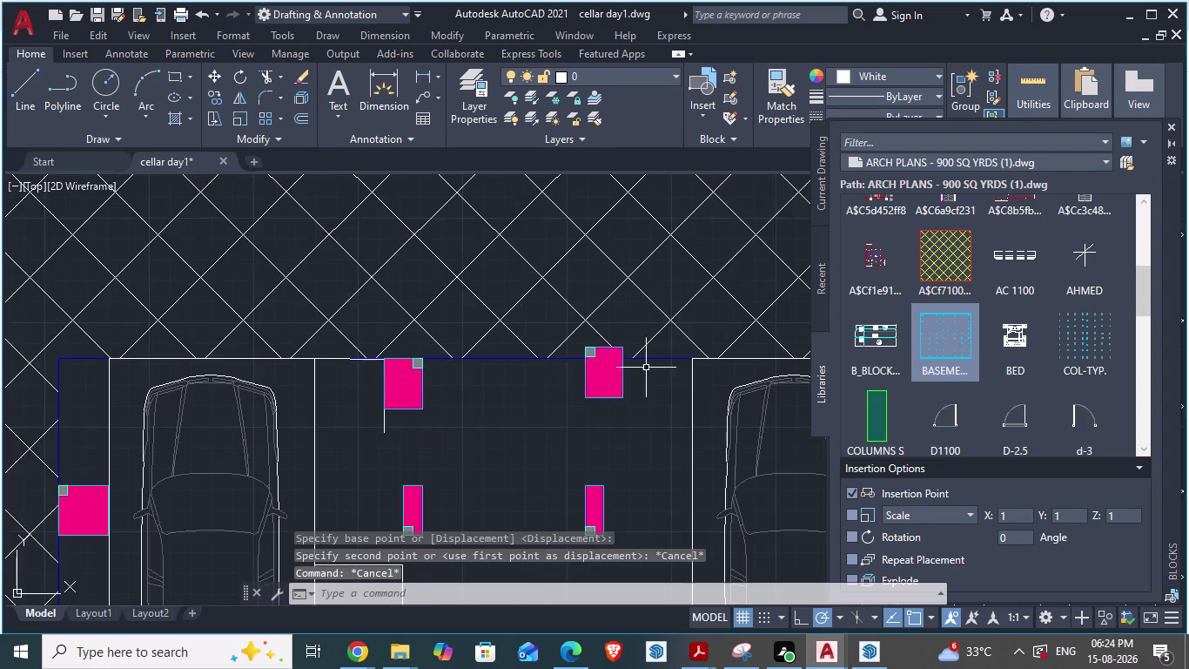
scroll(up, 3)
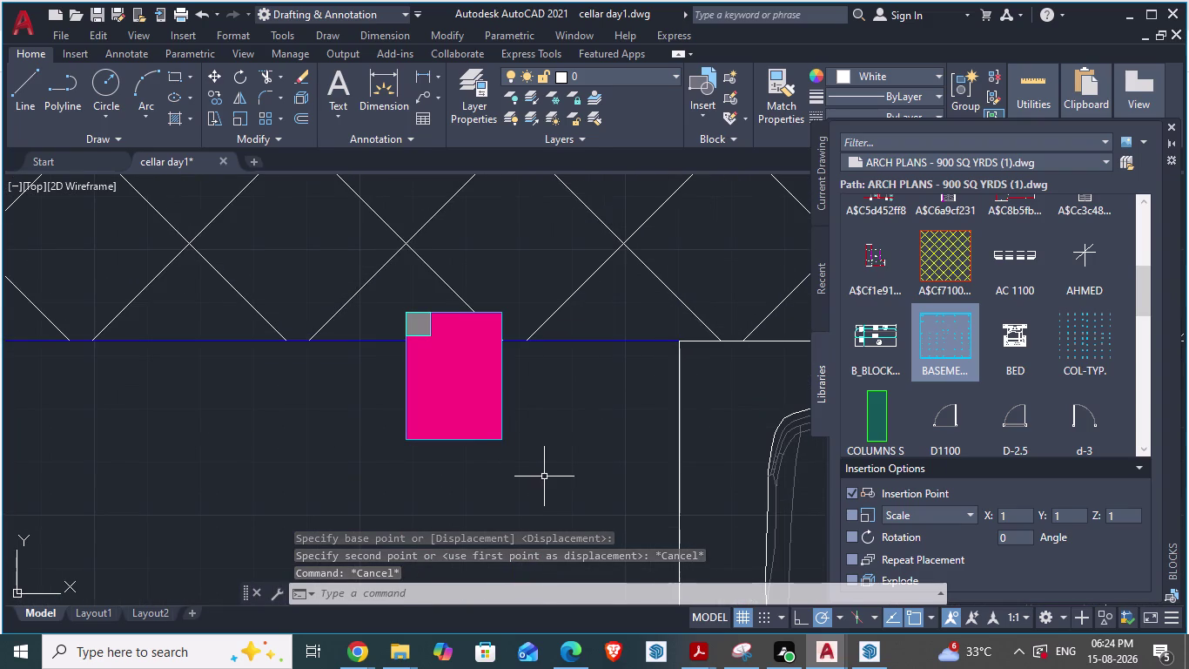
Window-select the column and move it down so its top sits on the boundary line.
click(544, 476)
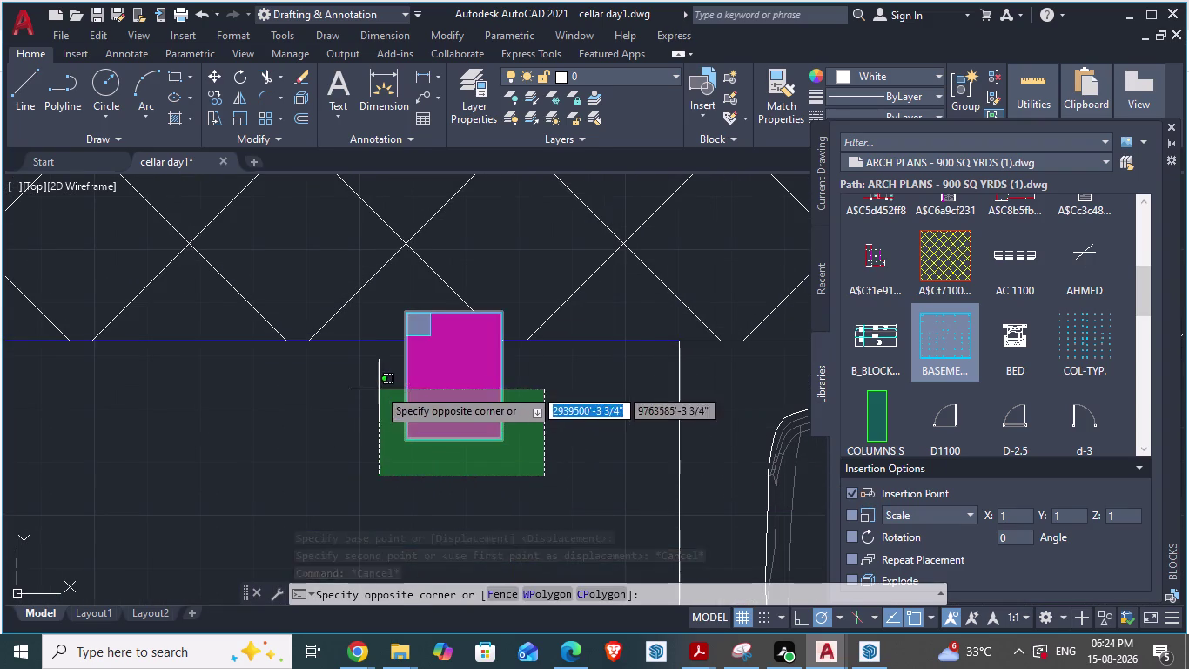
click(373, 371)
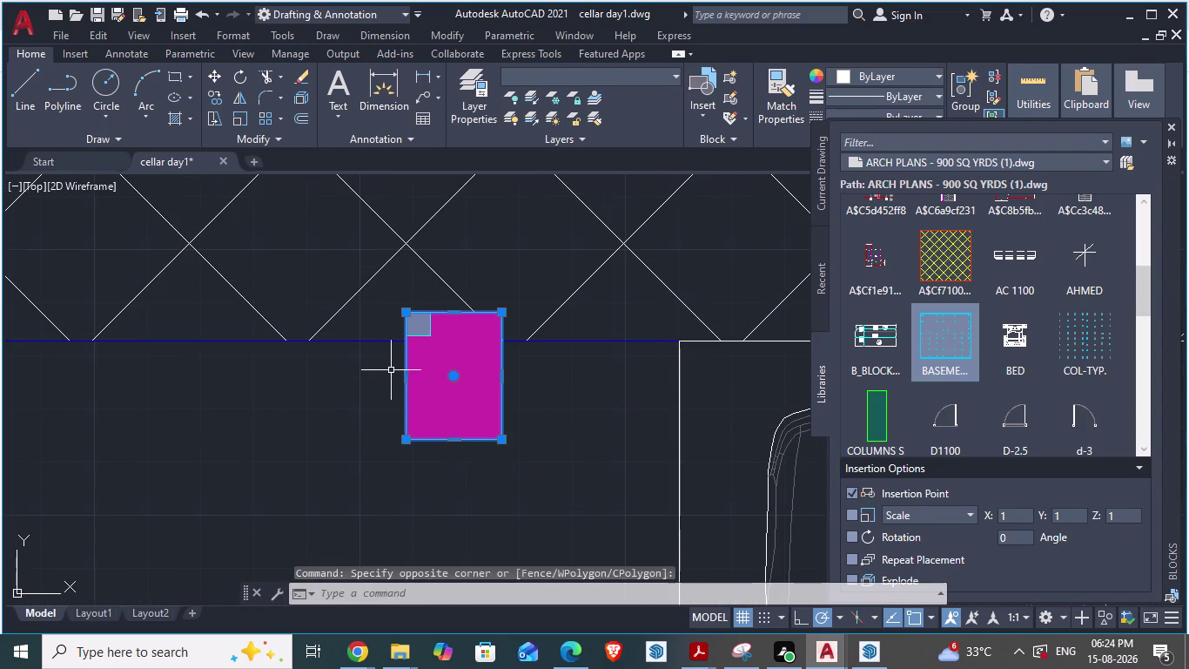
key(m)
key(Return)
scroll(up, 3)
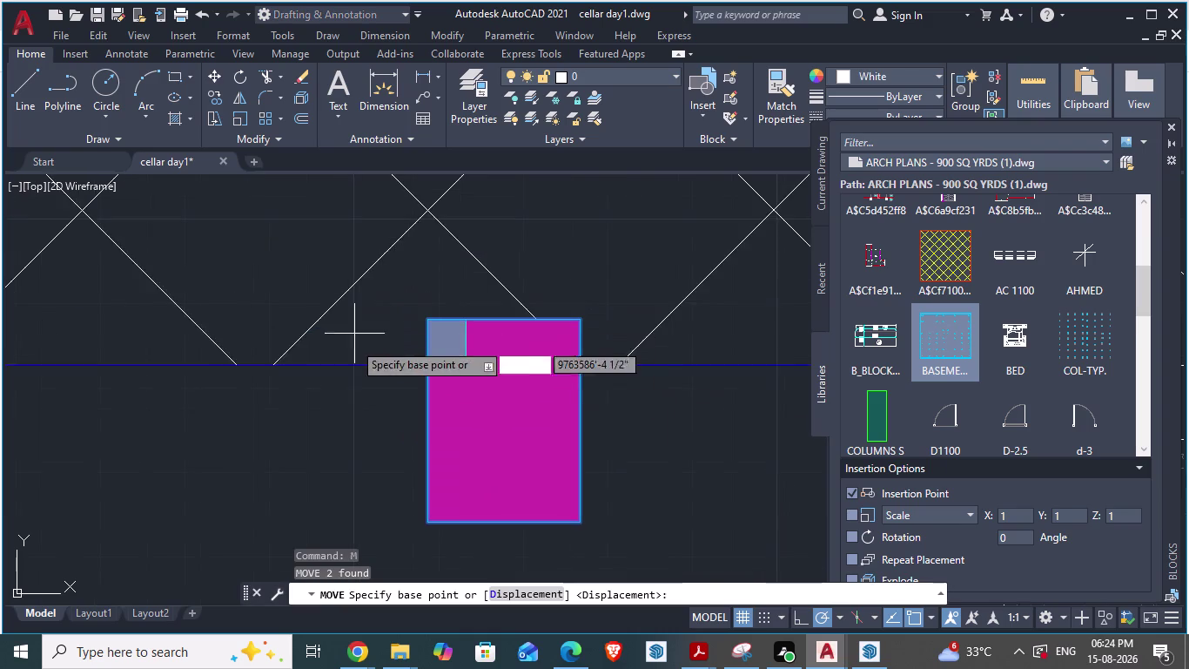
scroll(up, 3)
drag(460, 295, 460, 313)
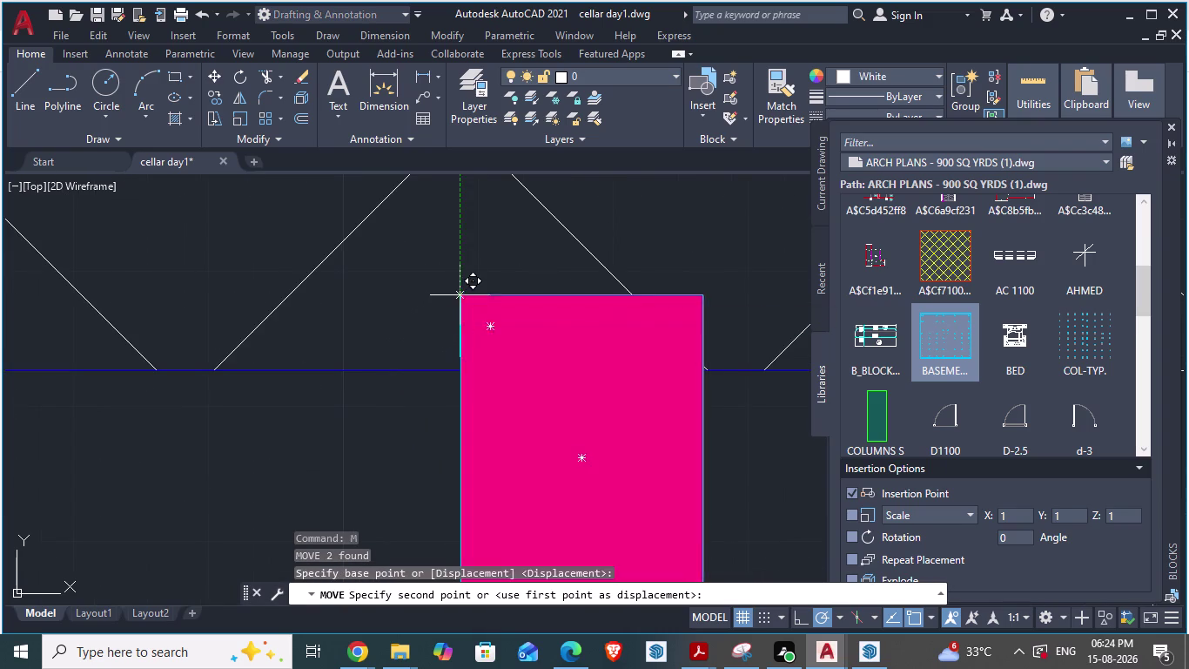
drag(460, 313, 460, 370)
click(460, 370)
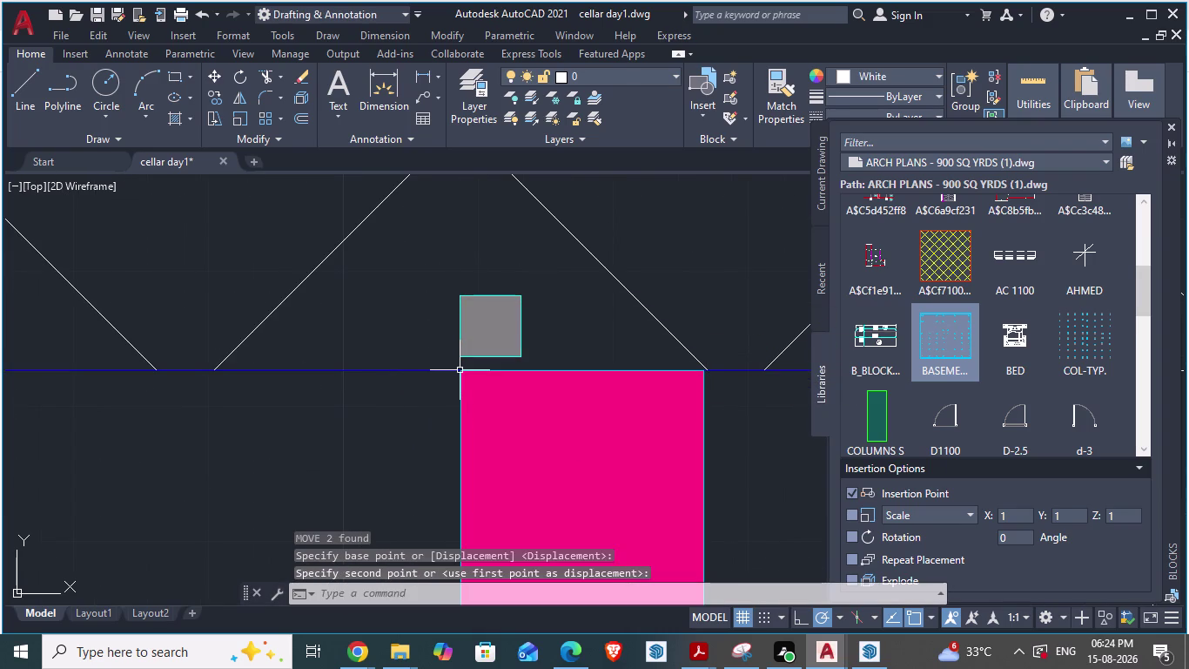
Move the small grey square from above the column to the column's corner.
click(459, 299)
key(m)
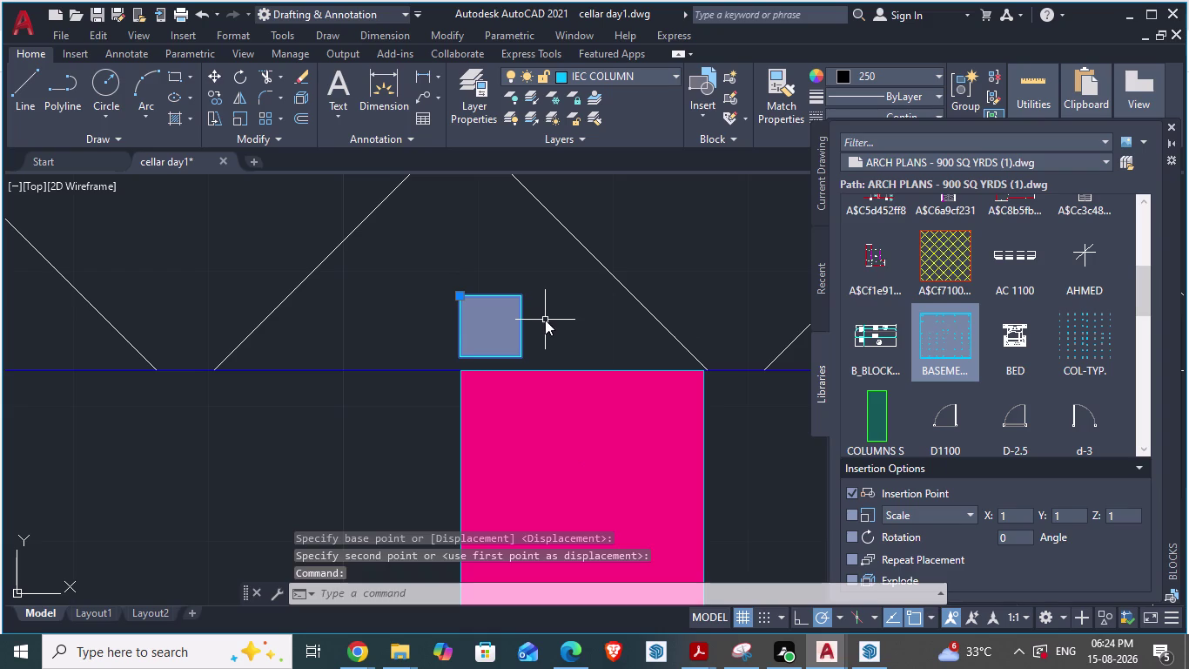
key(Return)
drag(460, 294, 463, 309)
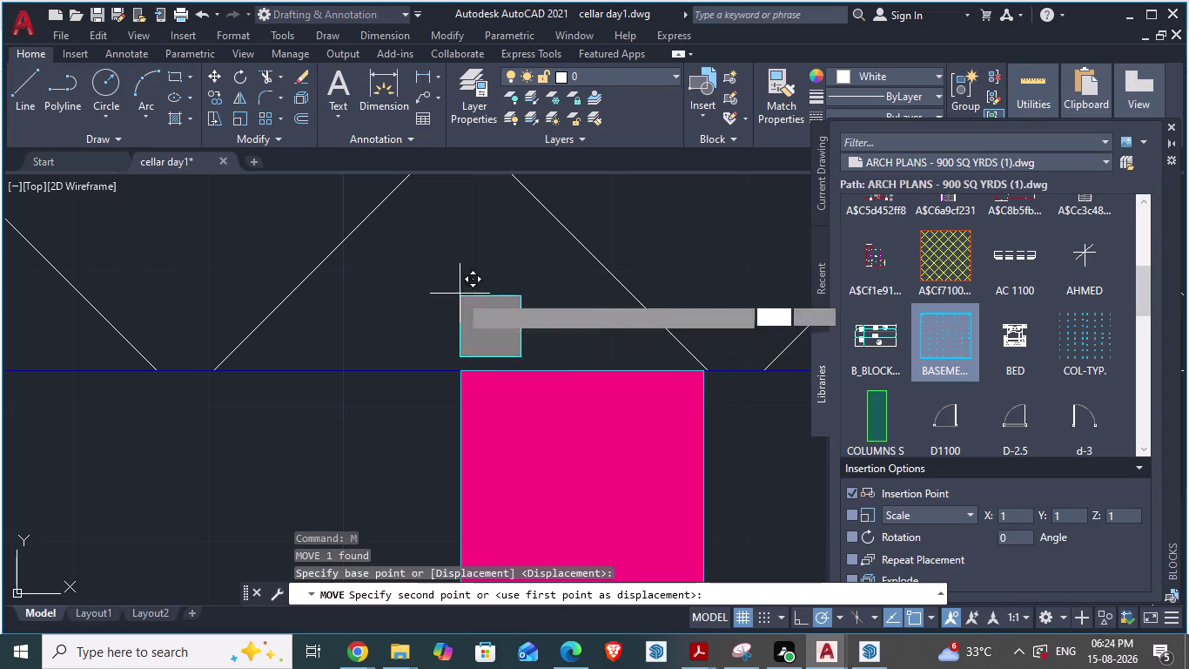
drag(462, 309, 463, 370)
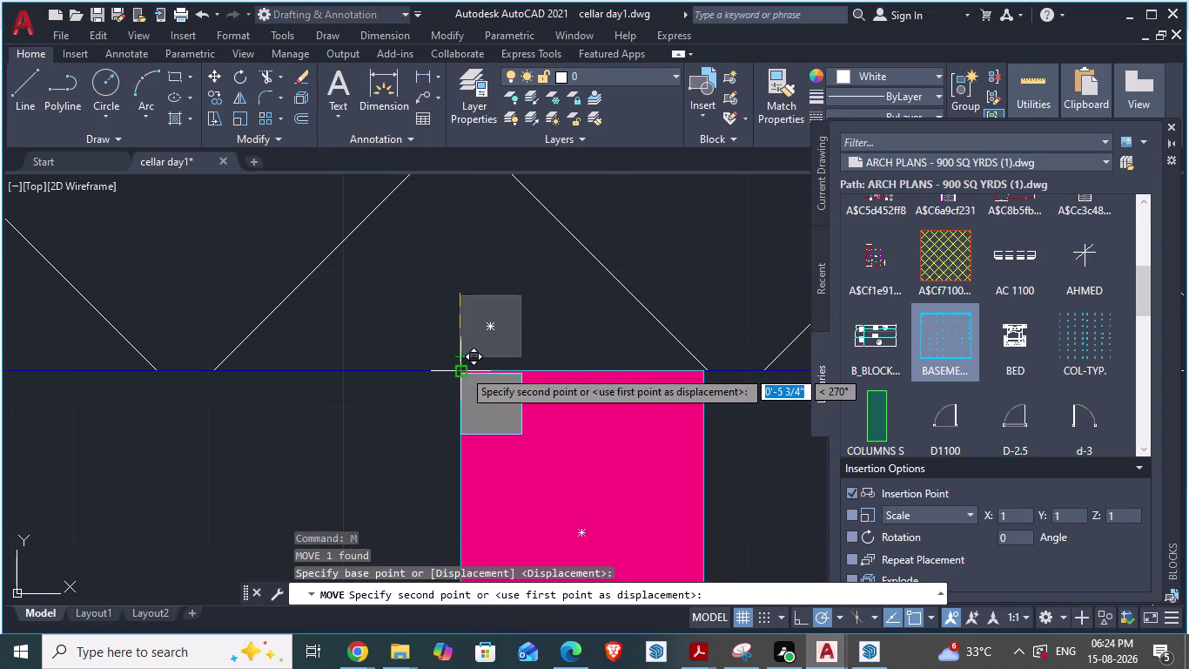
drag(463, 370, 459, 369)
scroll(up, 3)
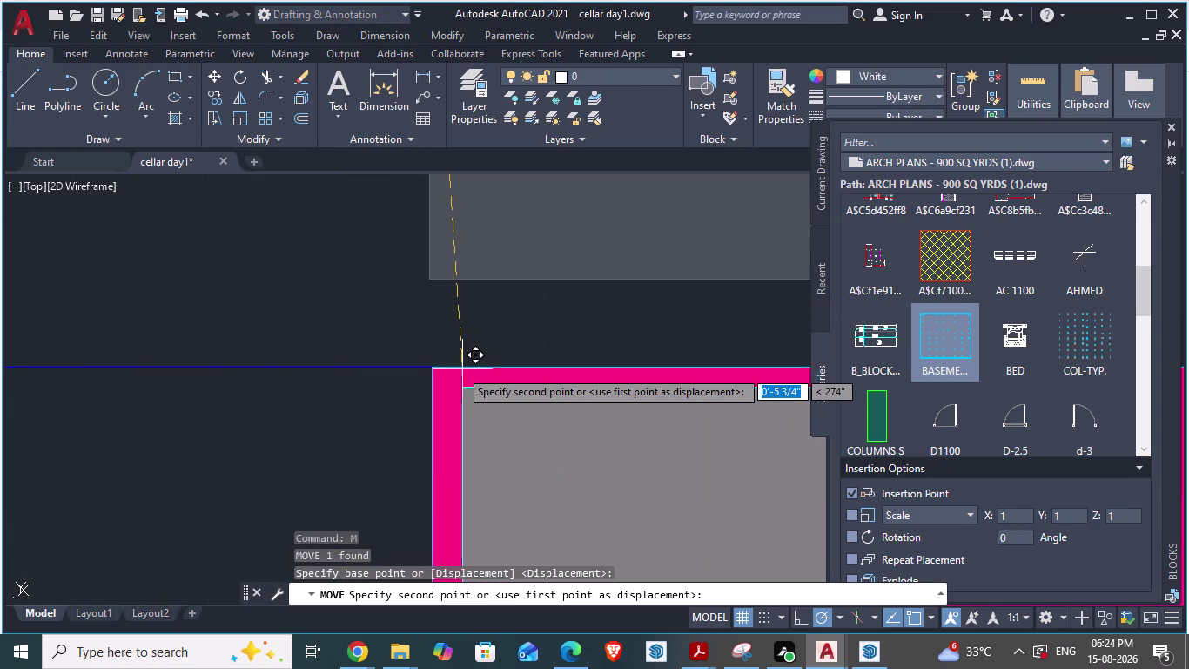
drag(458, 369, 438, 350)
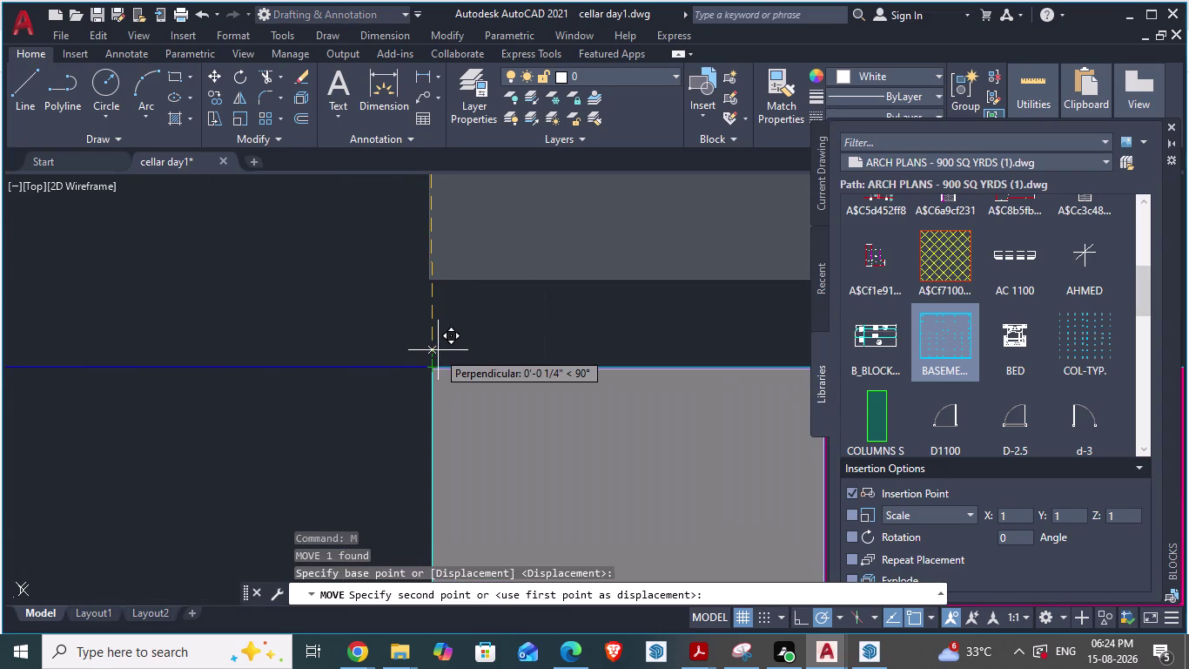
drag(438, 350, 443, 350)
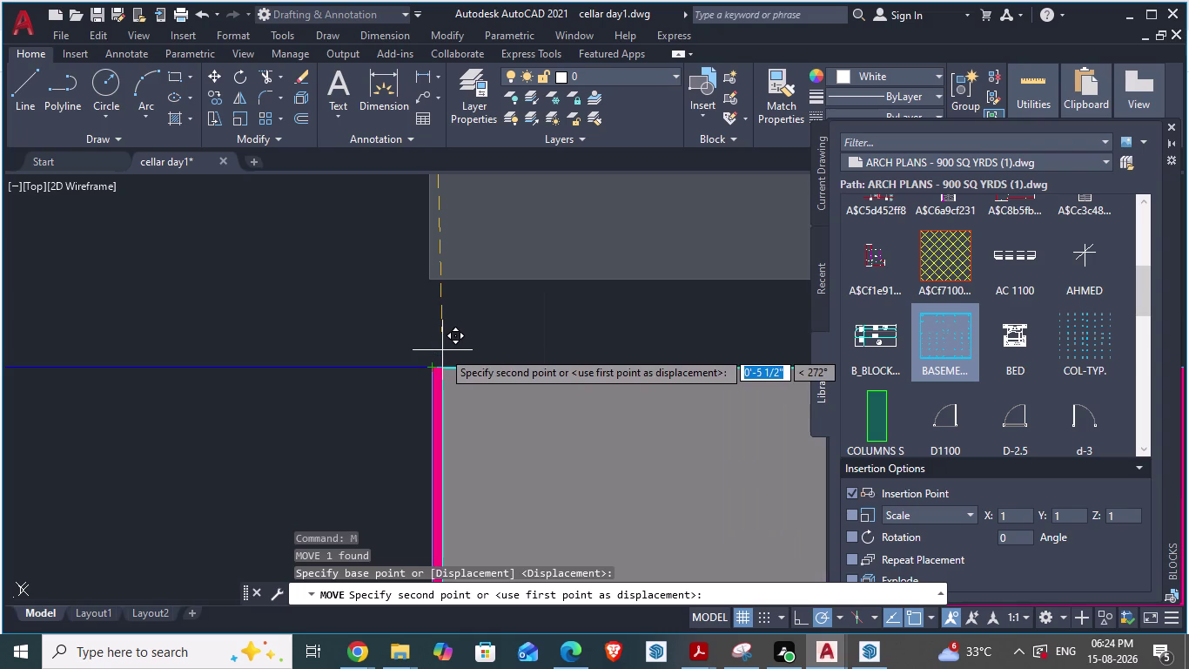
drag(442, 350, 440, 350)
click(440, 352)
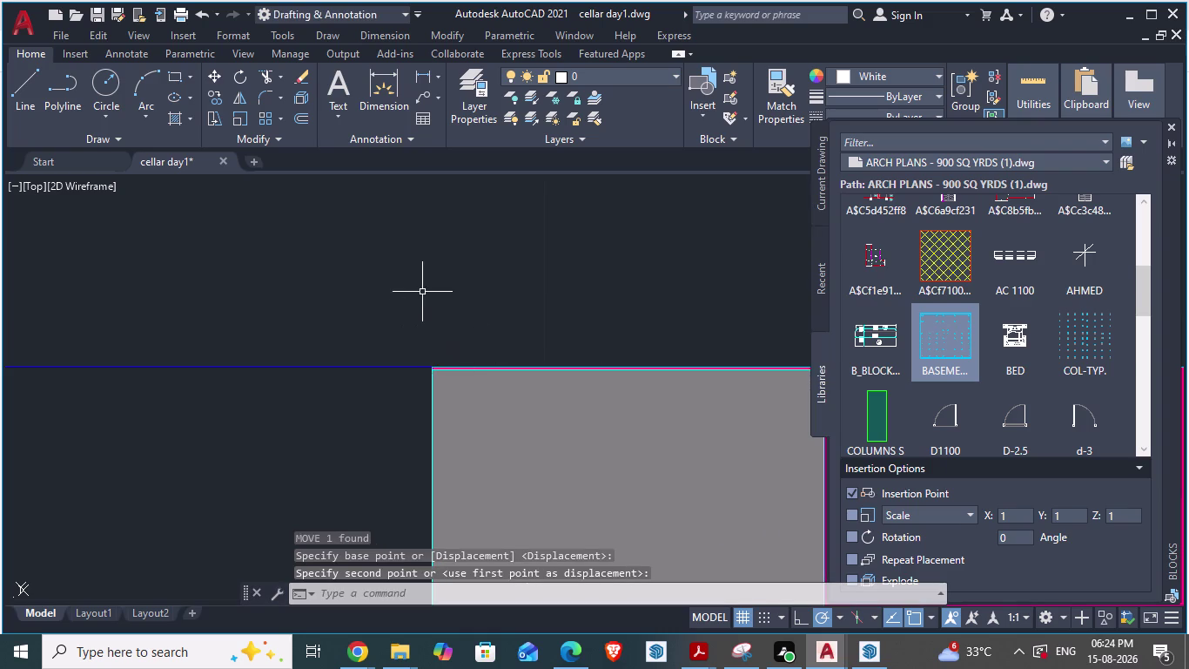
scroll(down, 3)
scroll(up, 3)
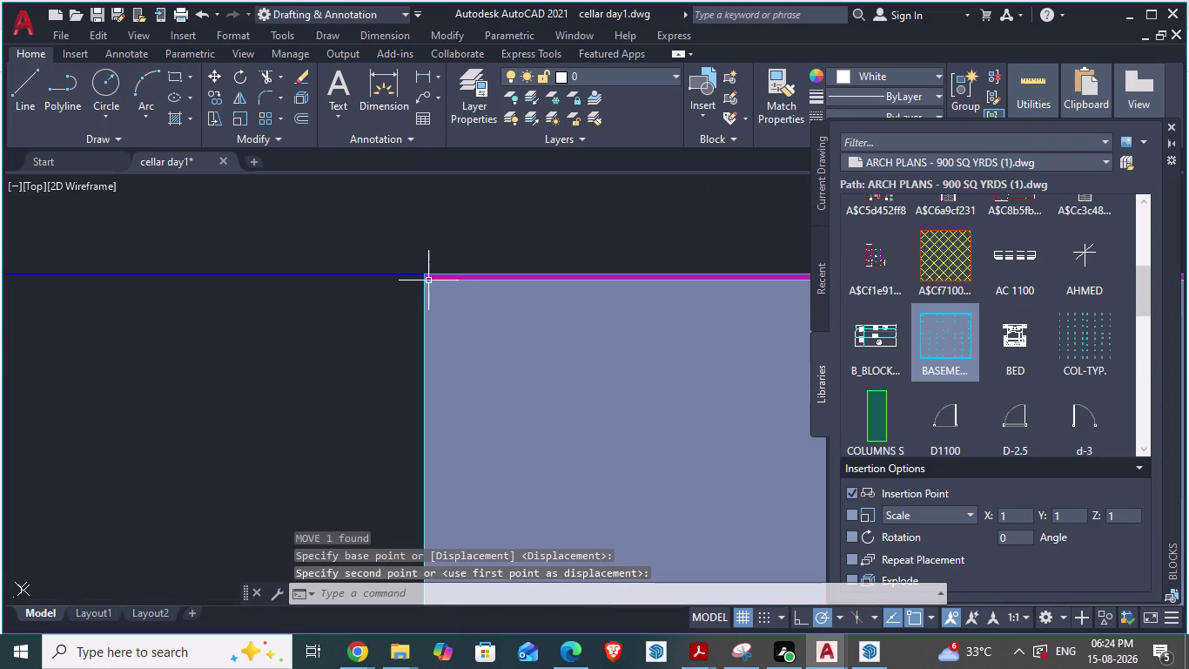
Snap the grey square onto the column's corner endpoint with a second move.
click(428, 280)
key(m)
key(Return)
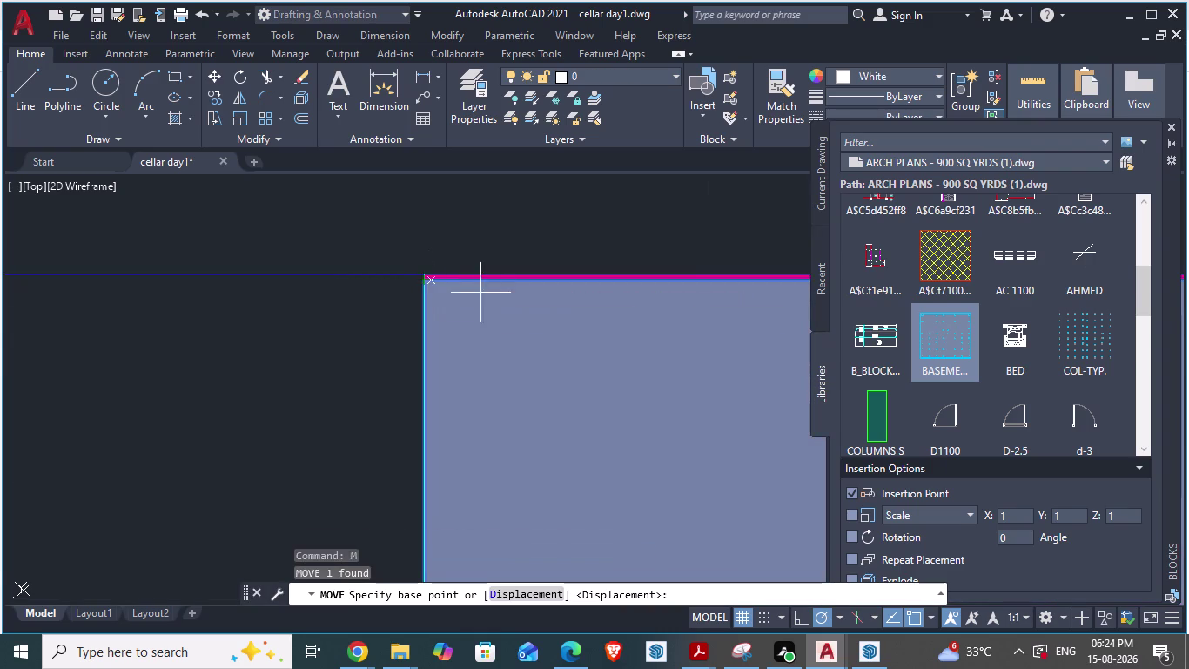
scroll(up, 3)
drag(337, 284, 337, 280)
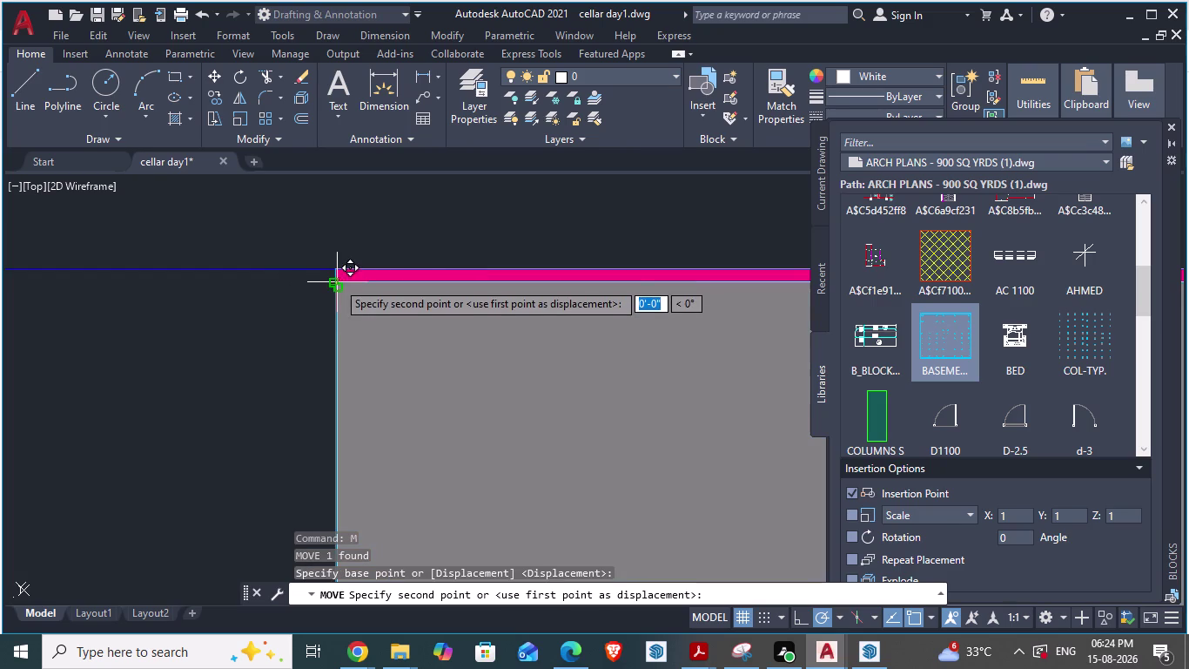
drag(337, 281, 336, 274)
click(337, 275)
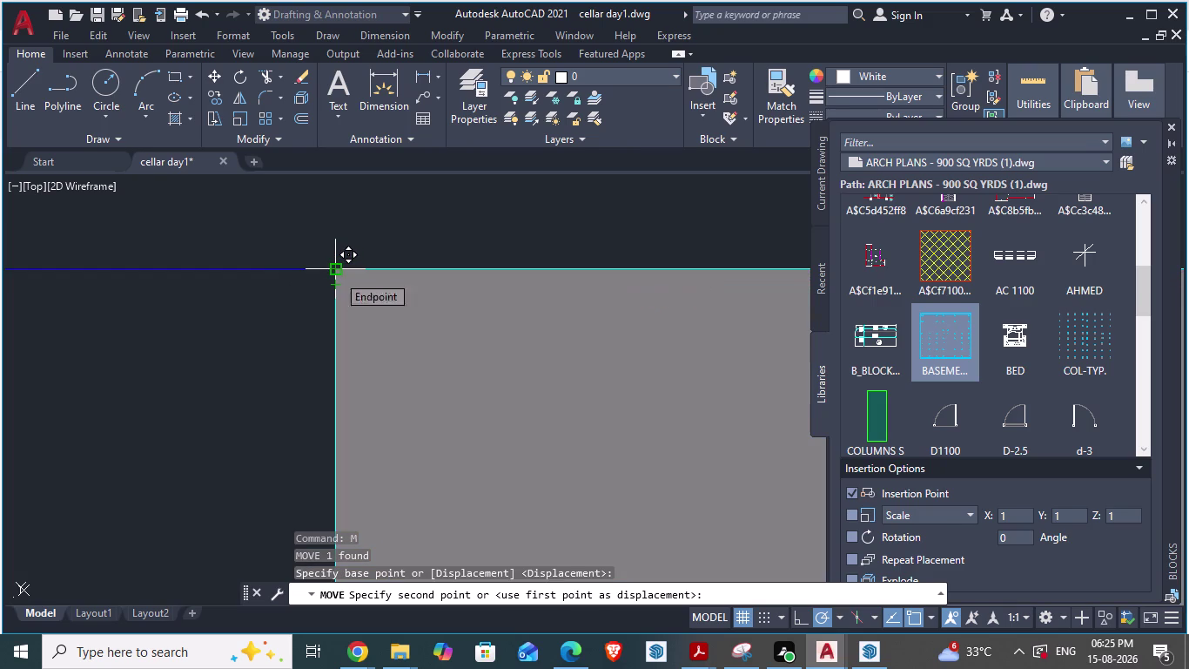
scroll(down, 3)
scroll(down, 3)
scroll(down, 3)
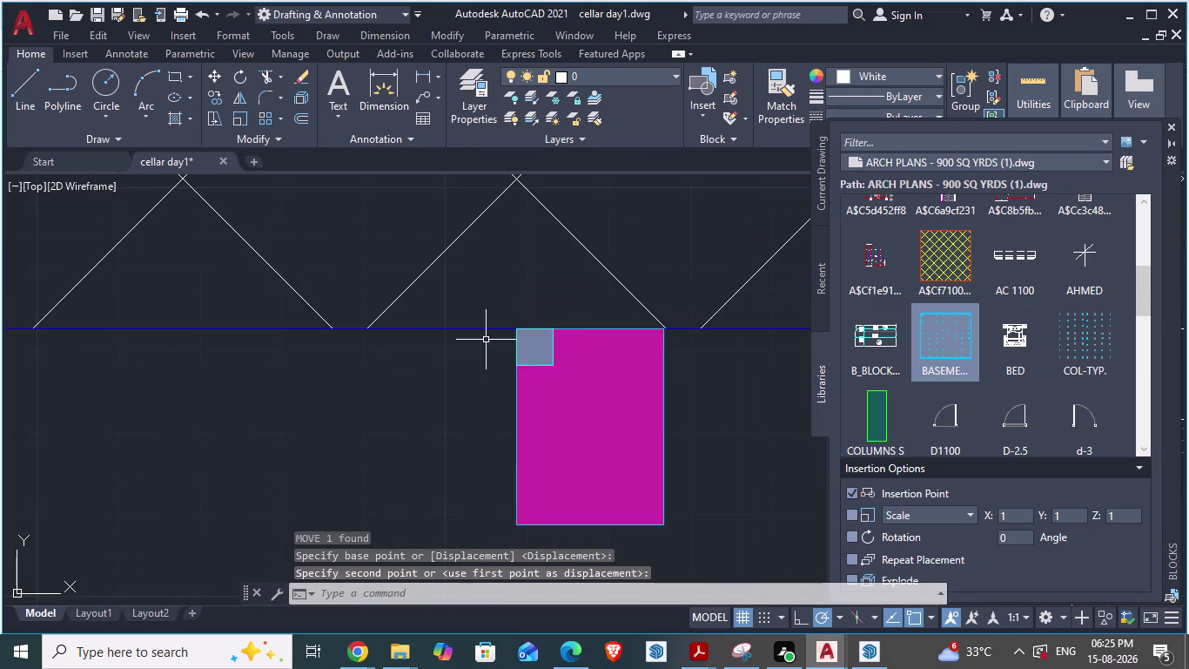
scroll(down, 3)
scroll(up, 3)
scroll(up, 3)
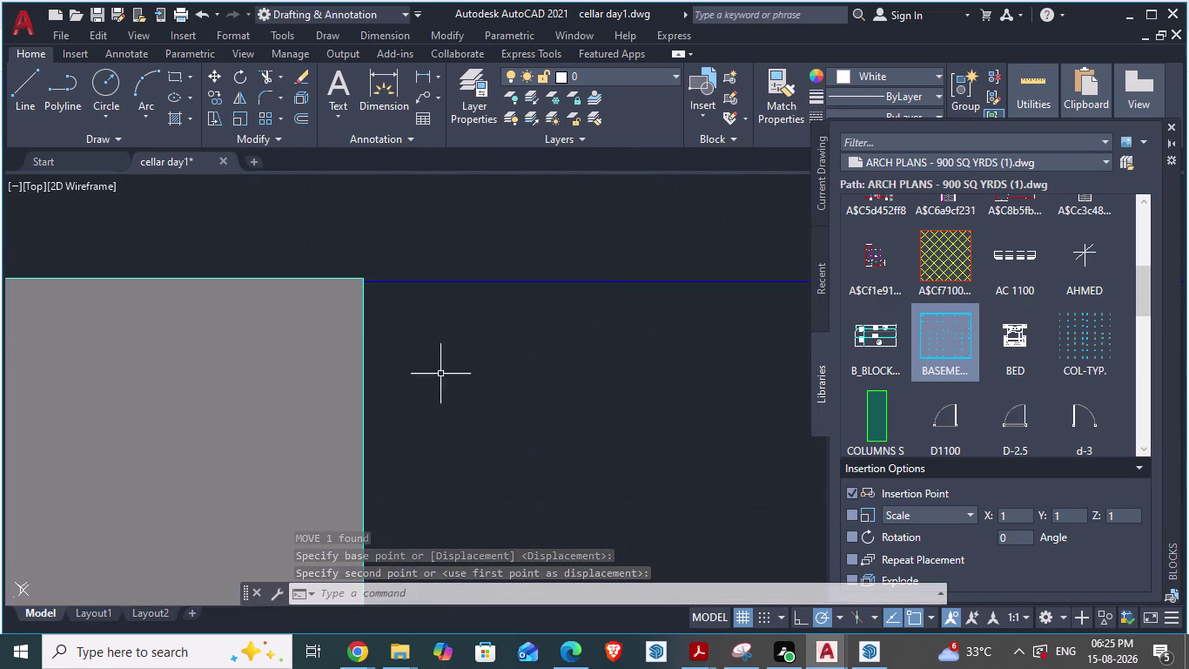
scroll(down, 3)
scroll(up, 3)
scroll(down, 3)
scroll(up, 3)
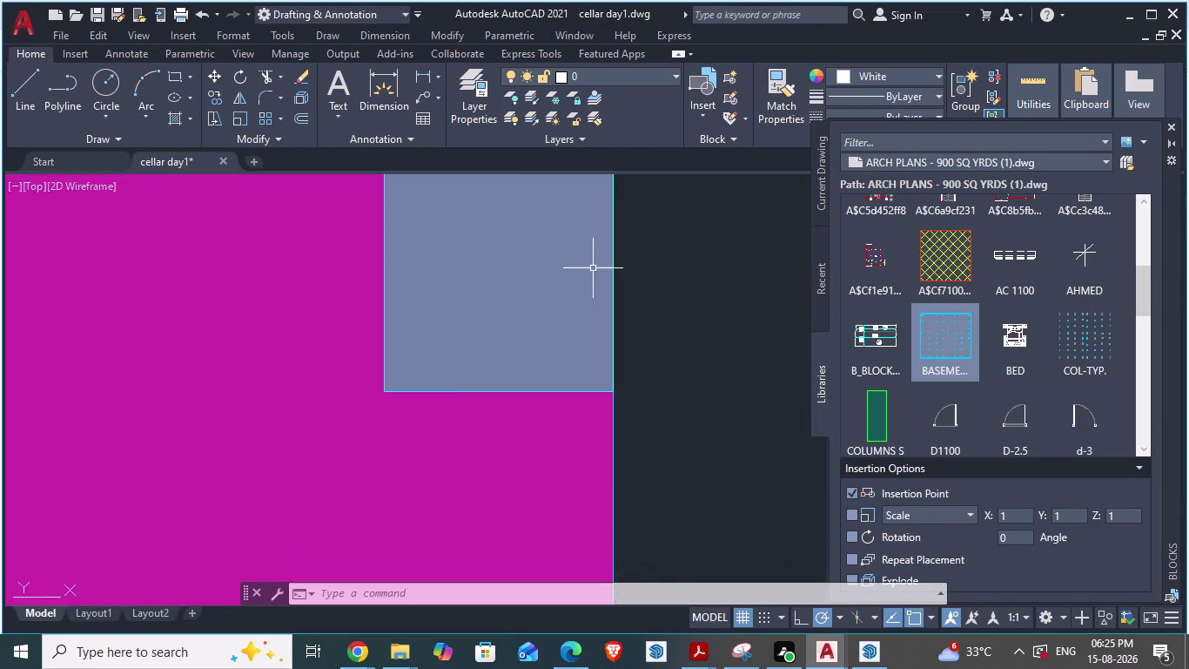
scroll(down, 3)
scroll(up, 3)
Select the pink column fill.
click(556, 284)
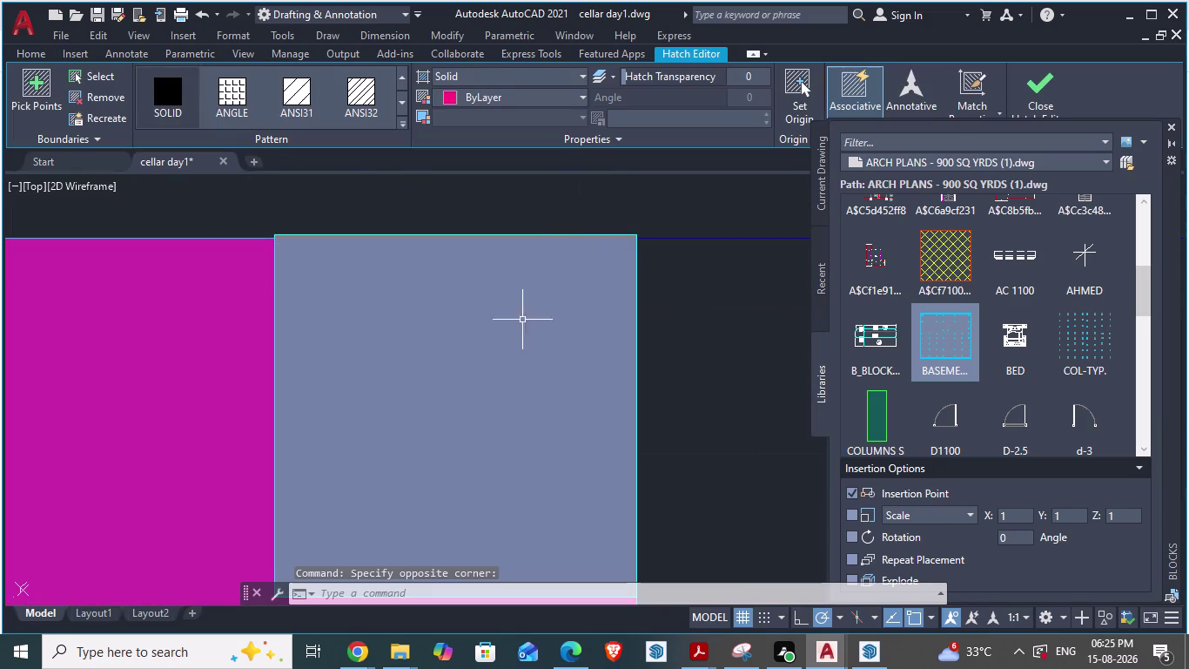
scroll(down, 3)
scroll(down, 3)
scroll(up, 3)
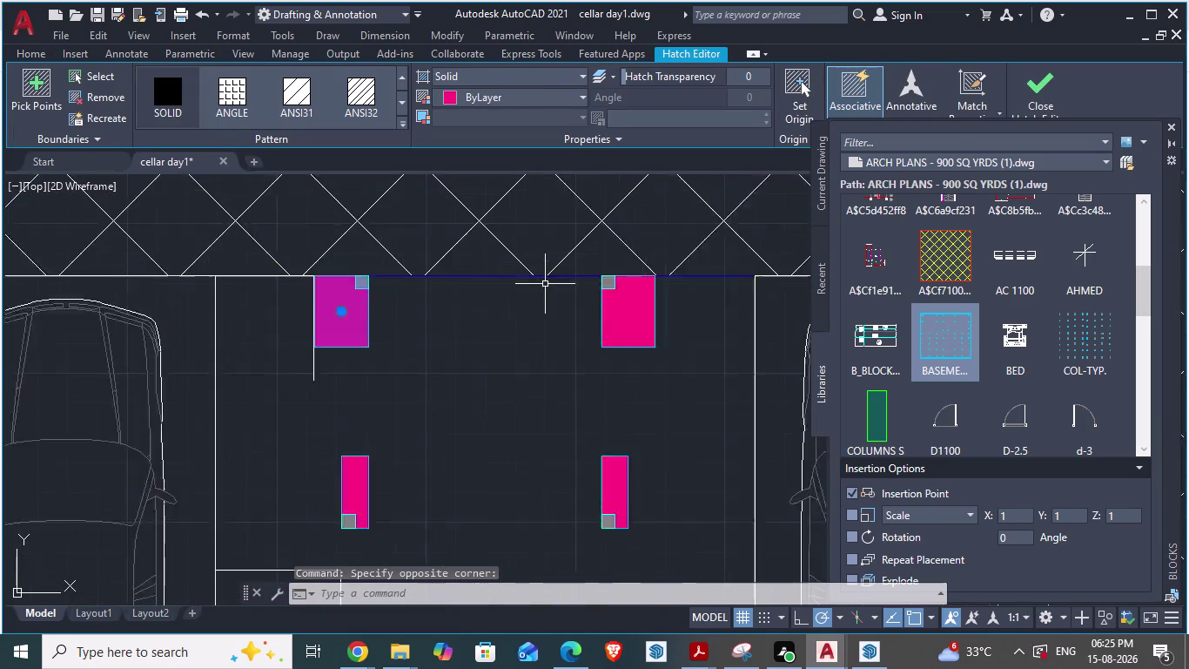
Select the column and its corner square to check their layers, then clear the selection.
scroll(up, 3)
key(Escape)
click(382, 397)
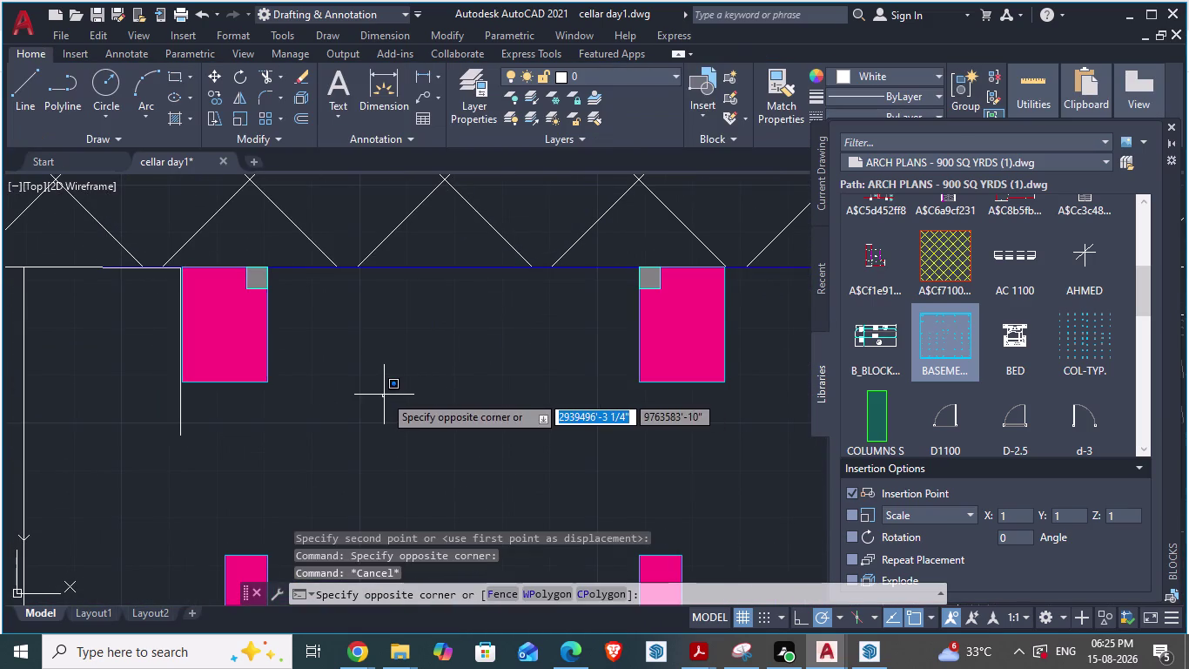
key(Escape)
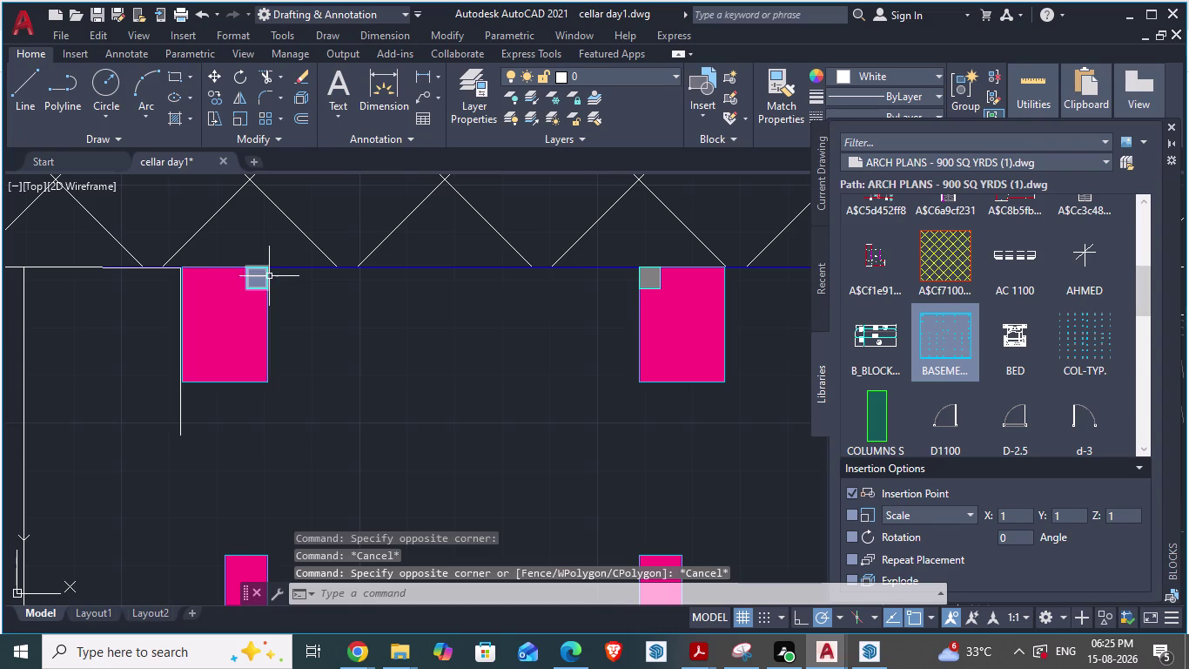
click(270, 275)
scroll(up, 3)
scroll(up, 3)
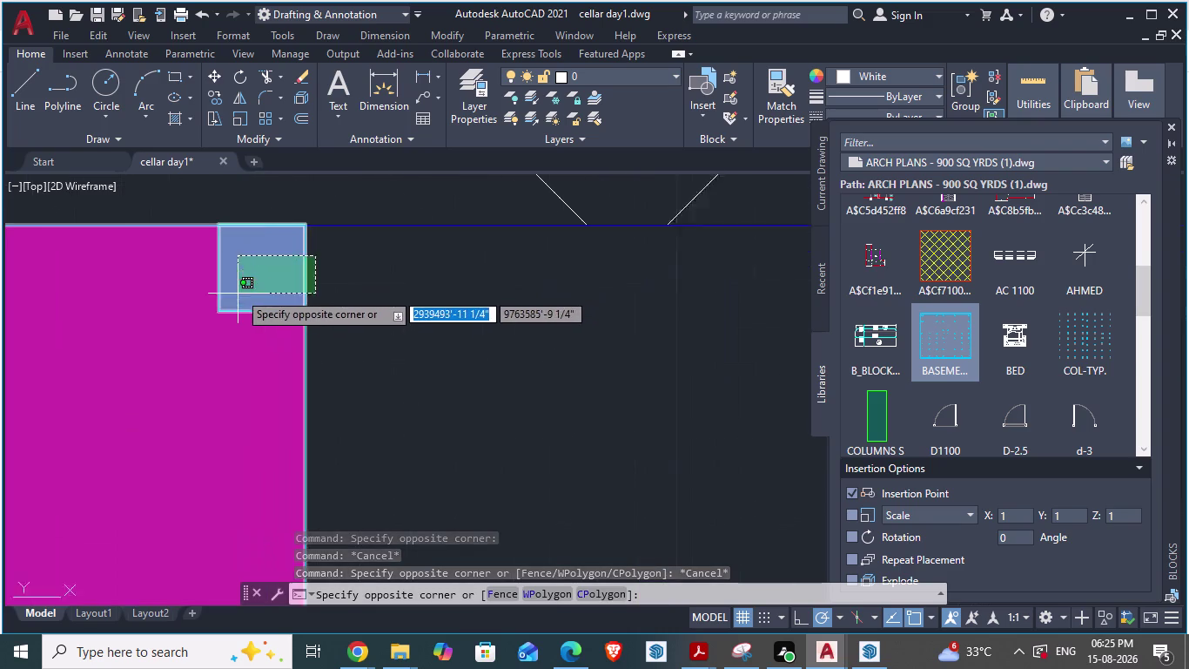
scroll(down, 3)
click(311, 380)
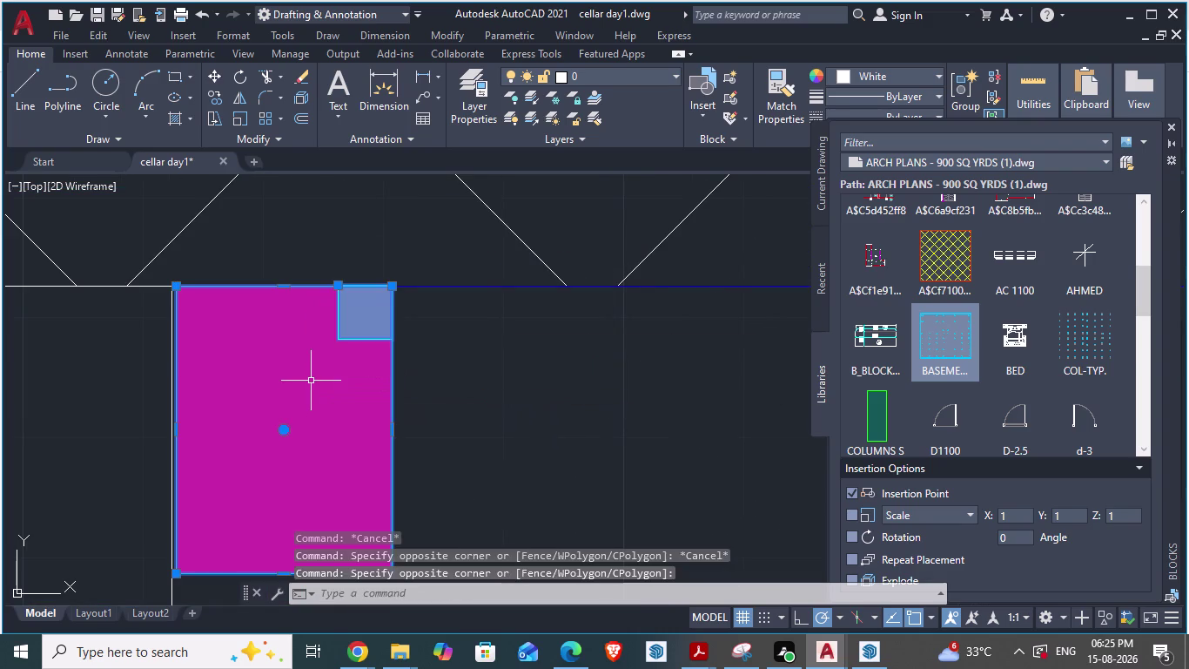
click(303, 416)
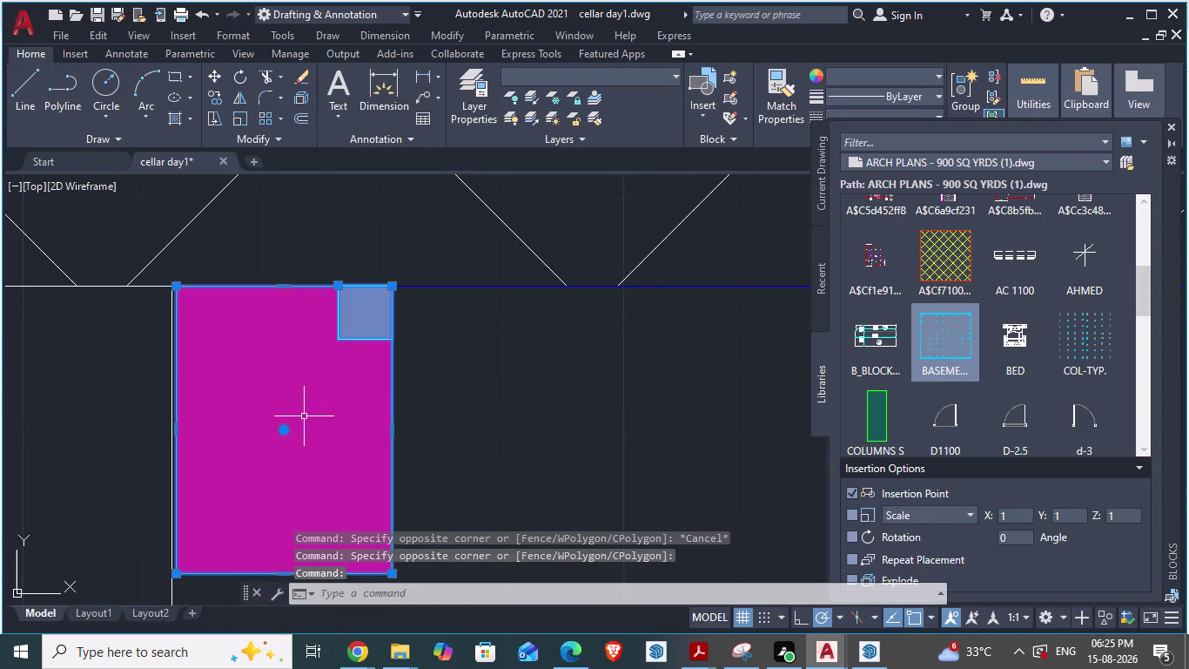
double_click(228, 354)
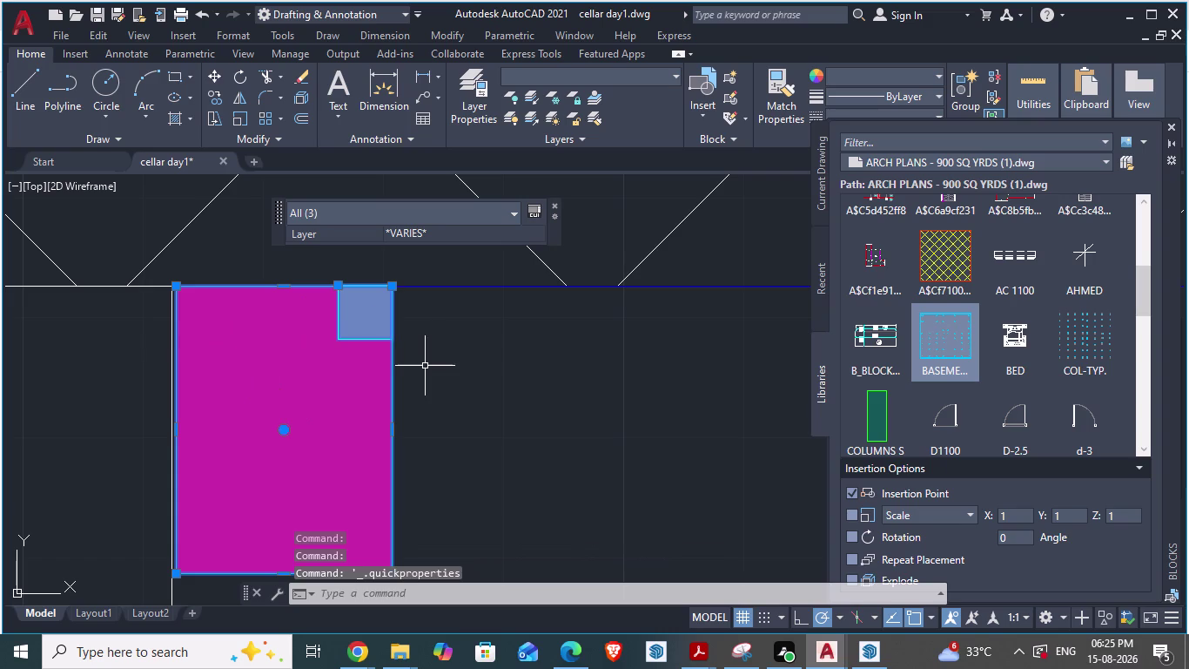
key(Escape)
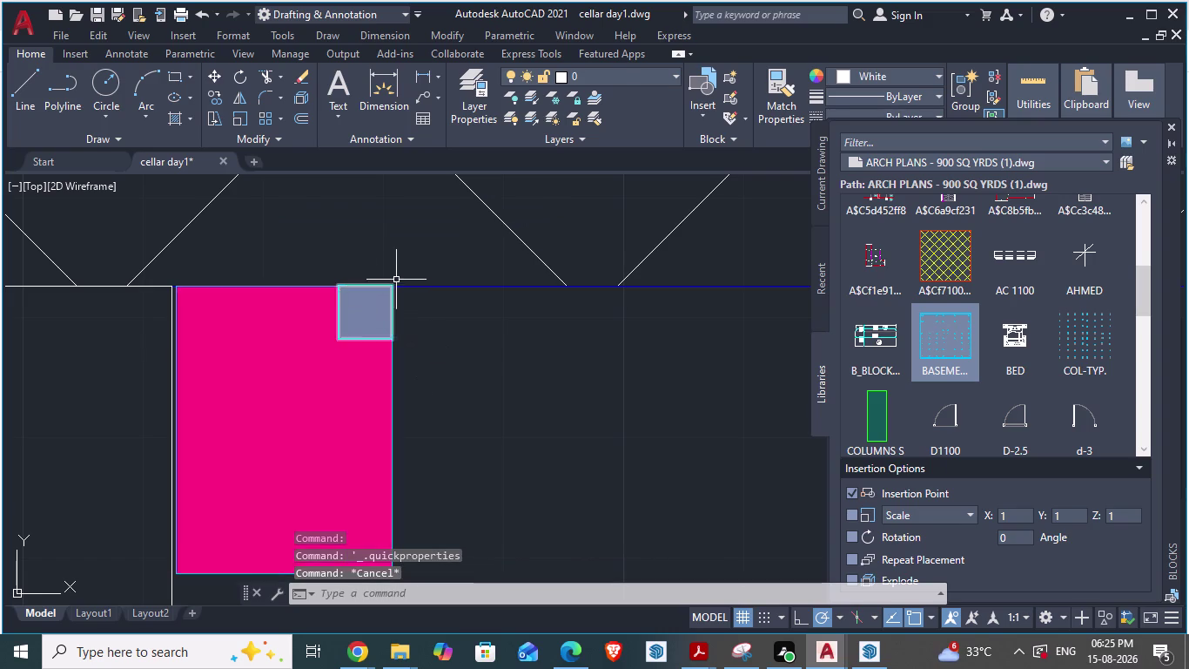
Move the grey corner square onto the column's top corner.
scroll(up, 3)
scroll(up, 3)
scroll(up, 3)
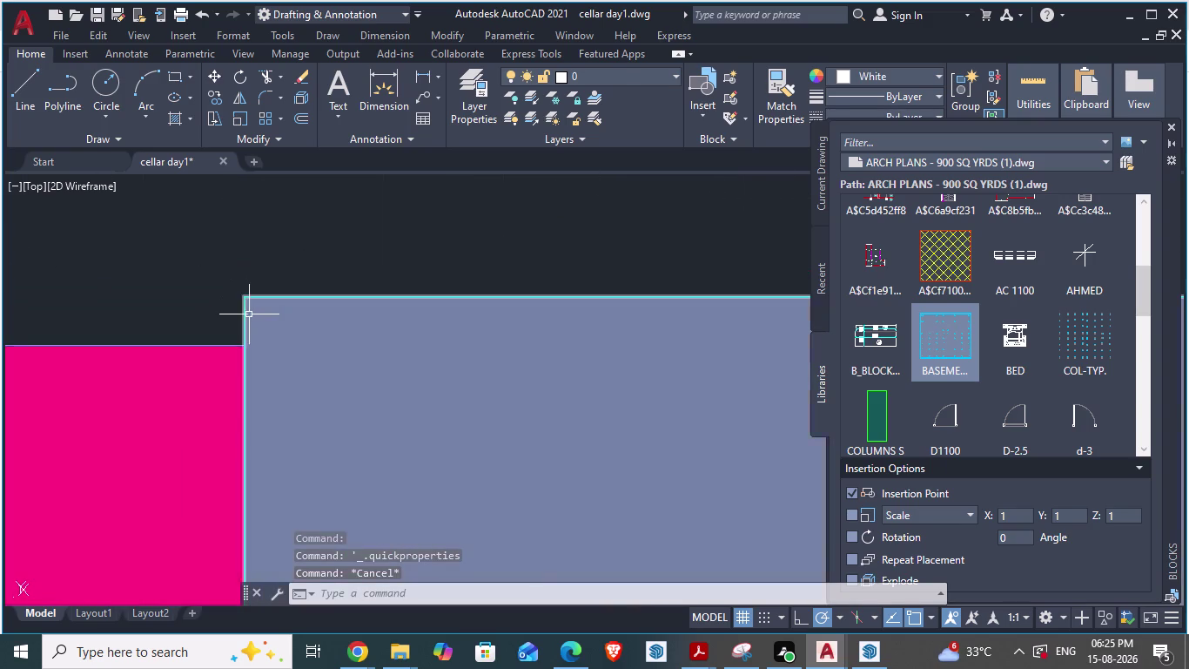
click(245, 296)
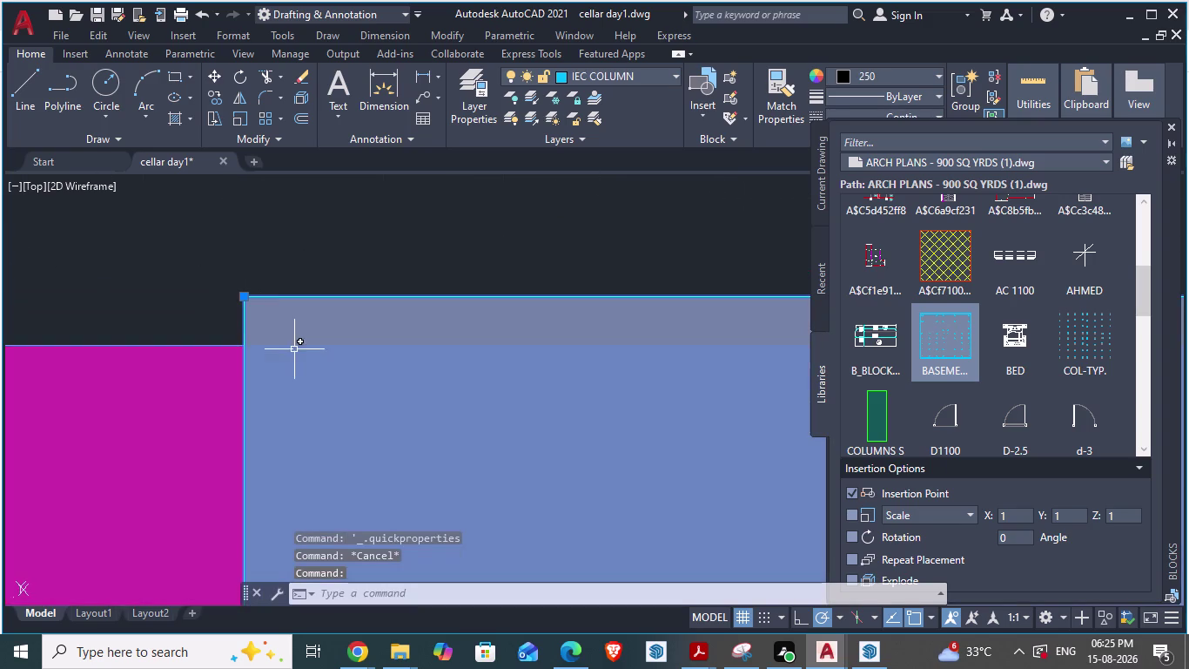
key(m)
key(Return)
scroll(down, 3)
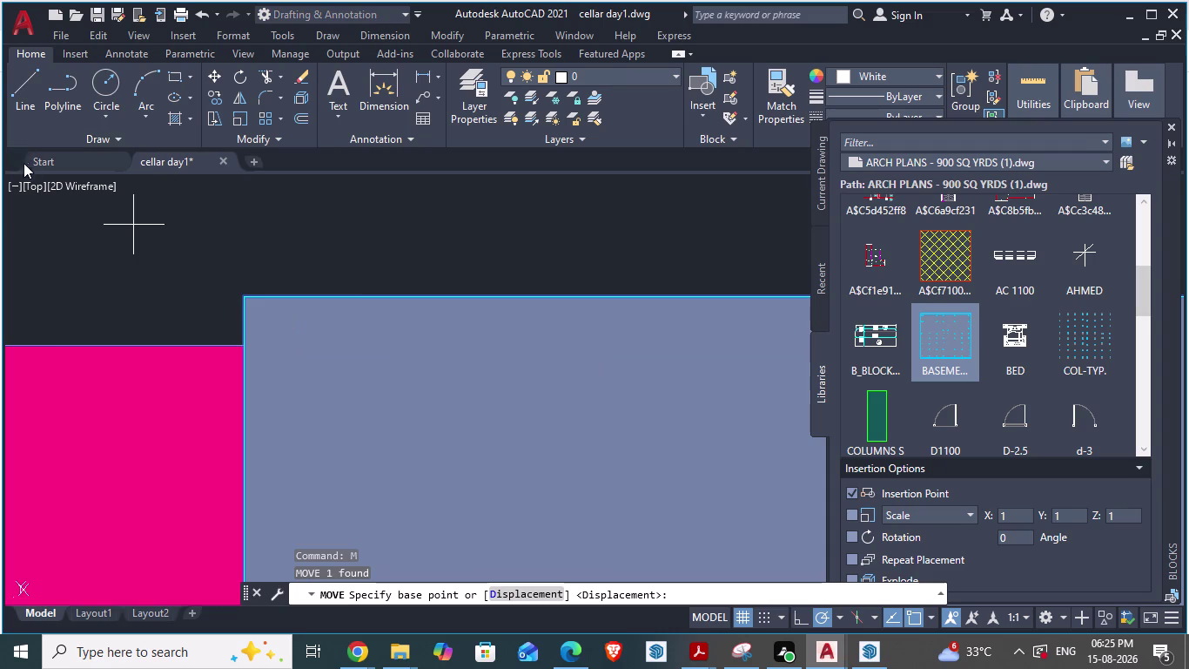
scroll(down, 3)
scroll(down, 3)
scroll(up, 3)
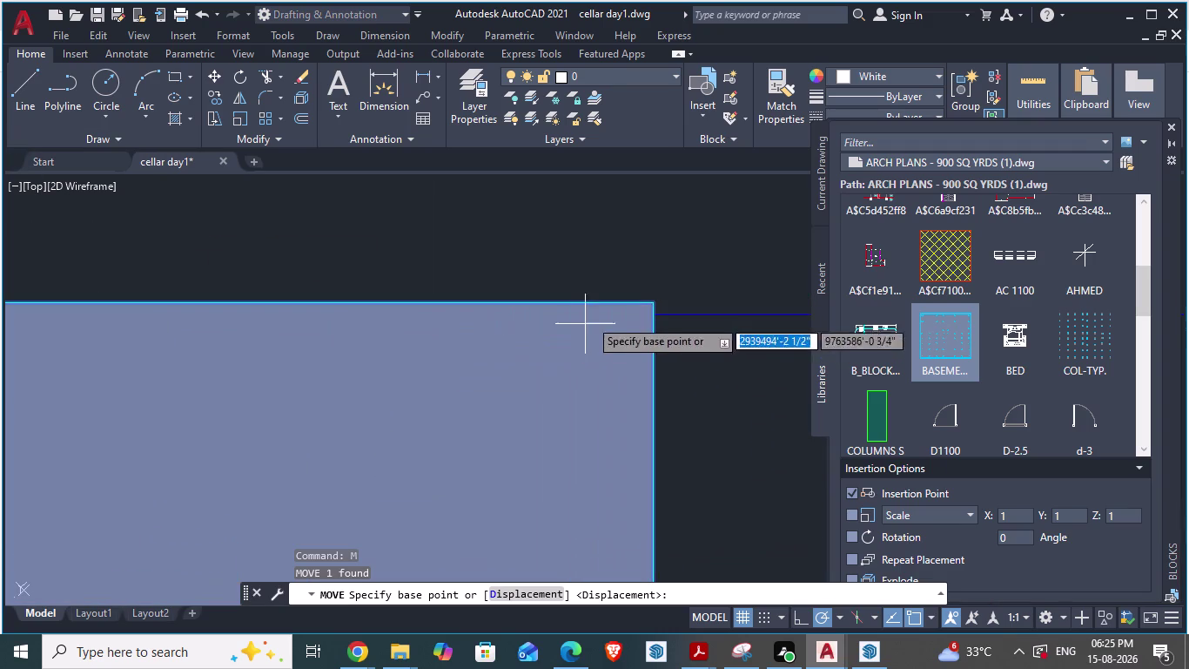
drag(656, 301, 627, 320)
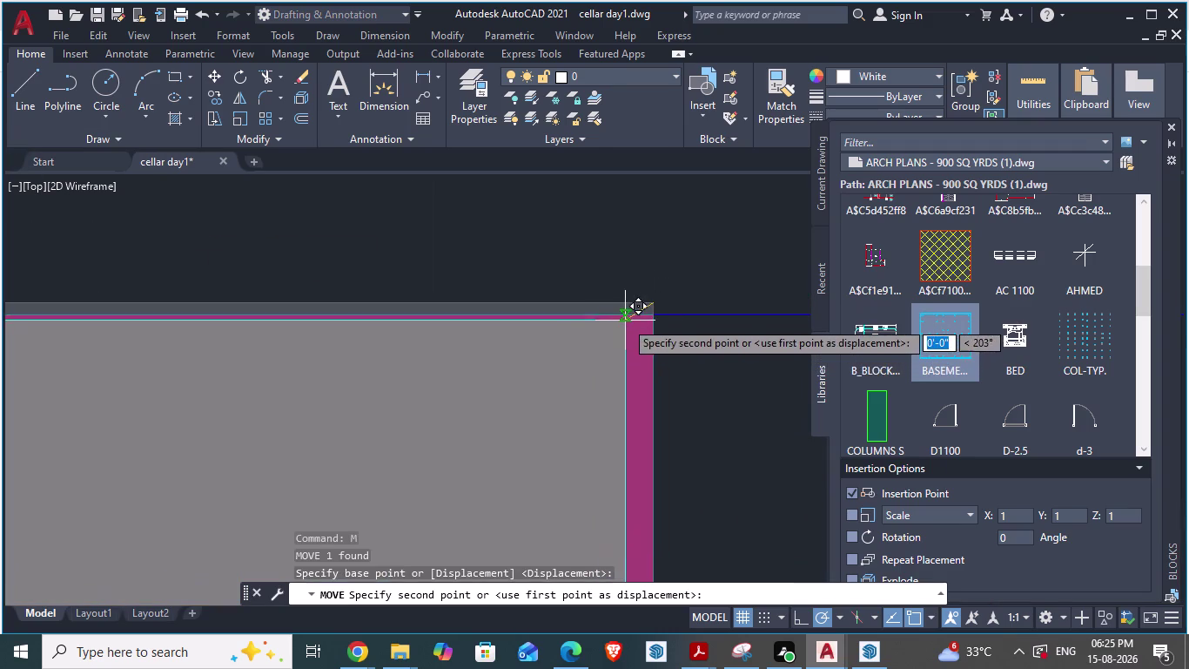
drag(627, 321, 653, 313)
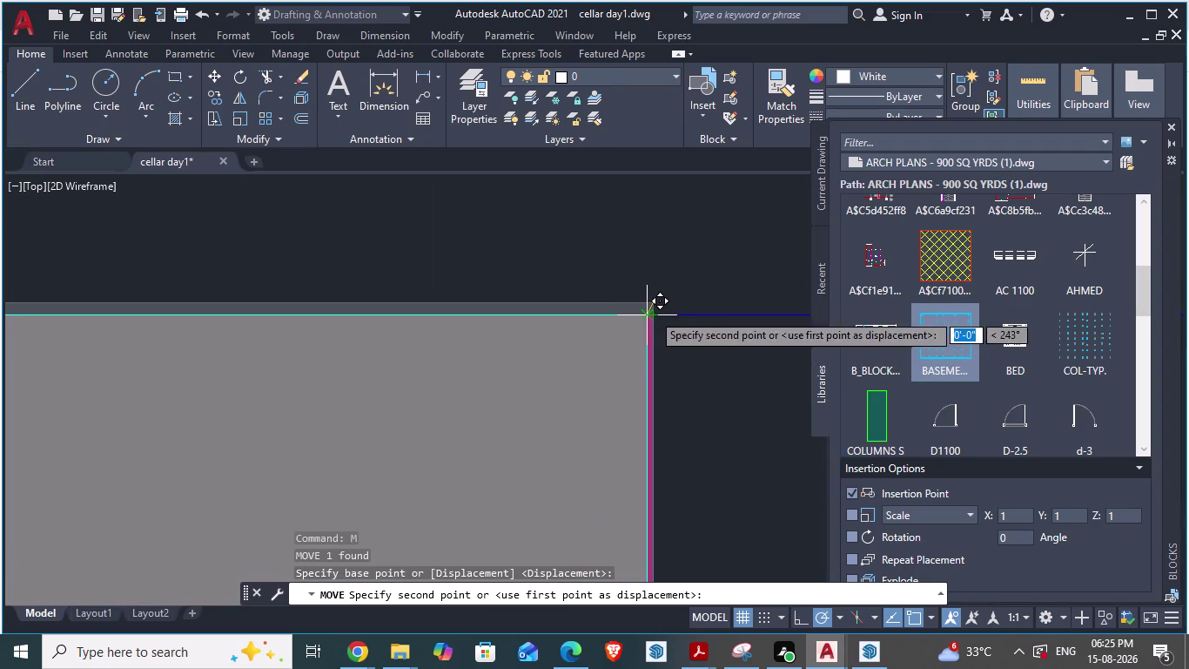
drag(654, 312, 659, 311)
click(659, 310)
scroll(down, 3)
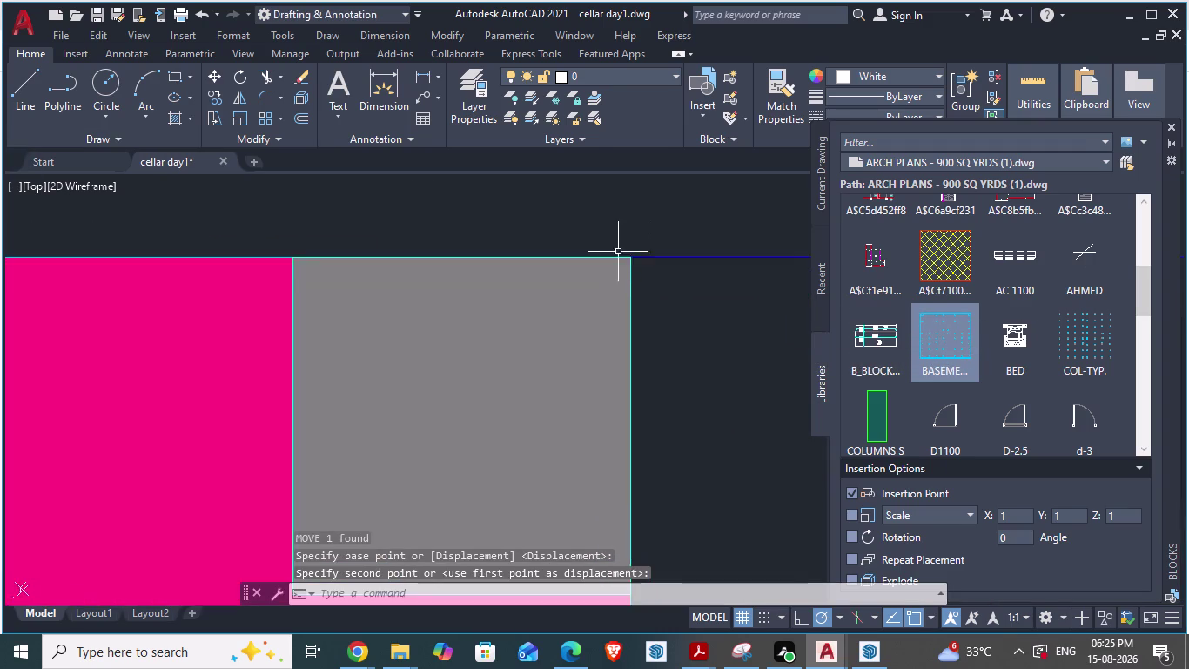
scroll(down, 3)
key(Escape)
Window-select the column at the top edge, then cancel the selection.
scroll(down, 3)
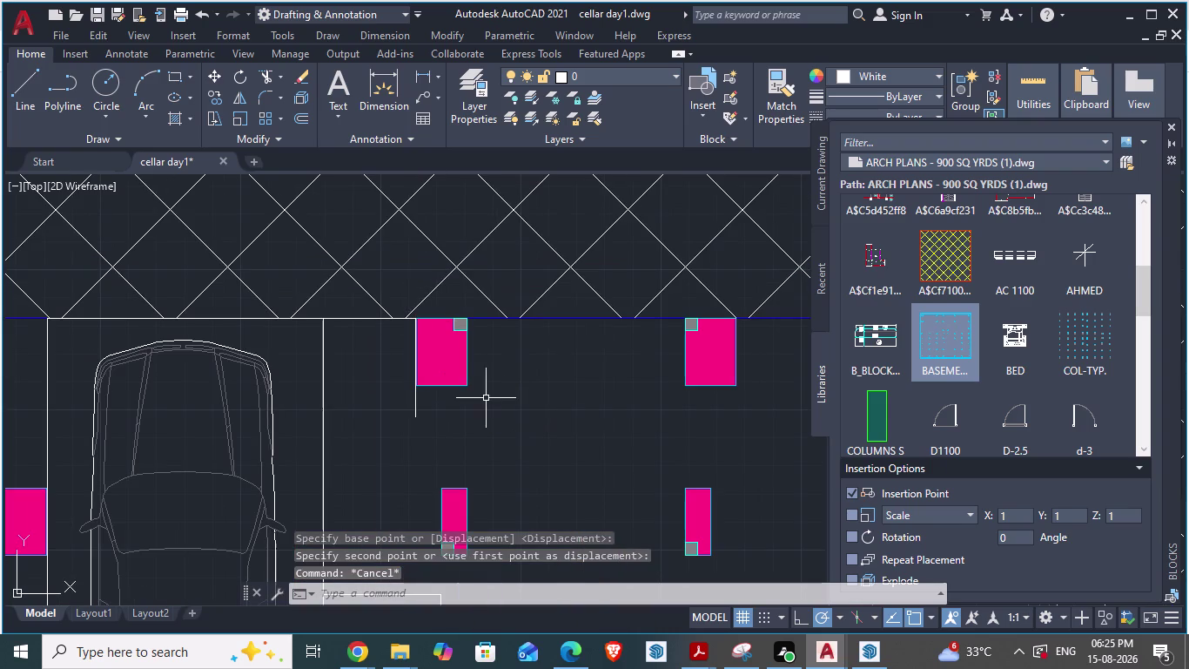
scroll(up, 3)
scroll(up, 3)
scroll(down, 3)
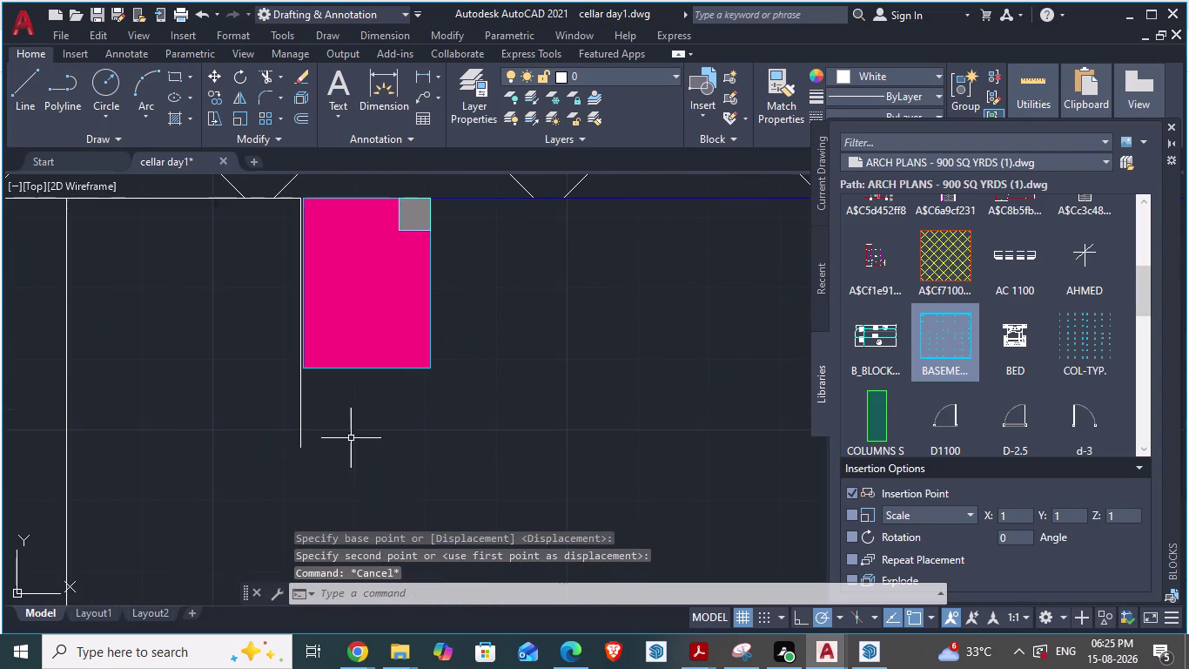
drag(487, 408, 346, 193)
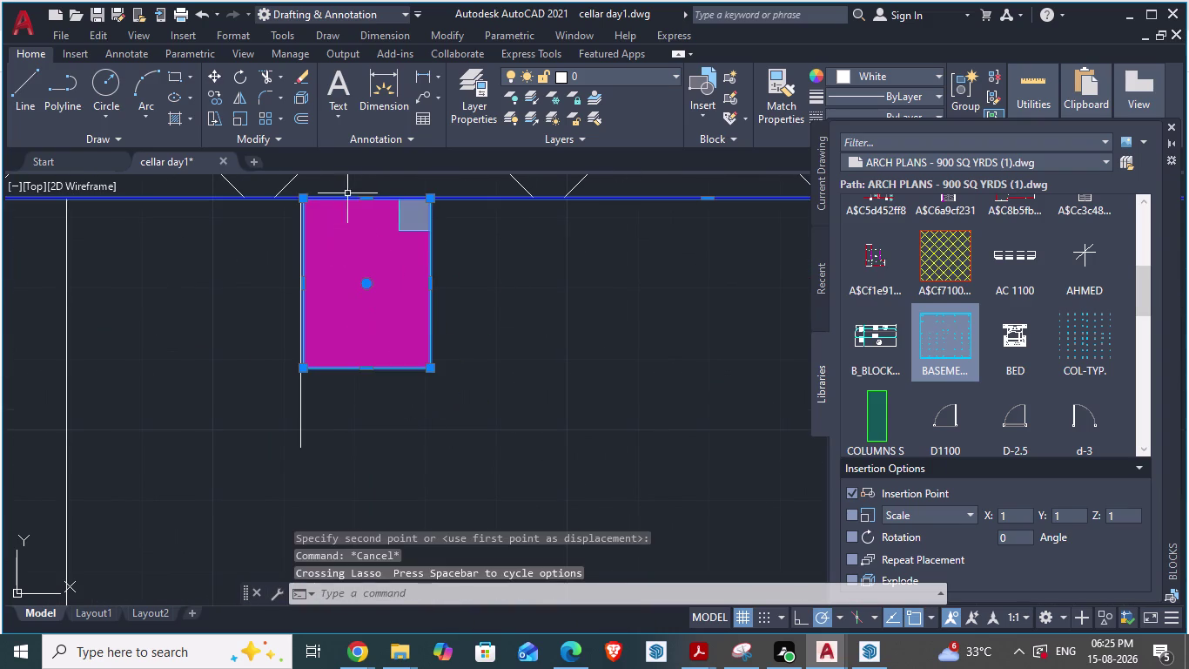
key(Escape)
key(Escape)
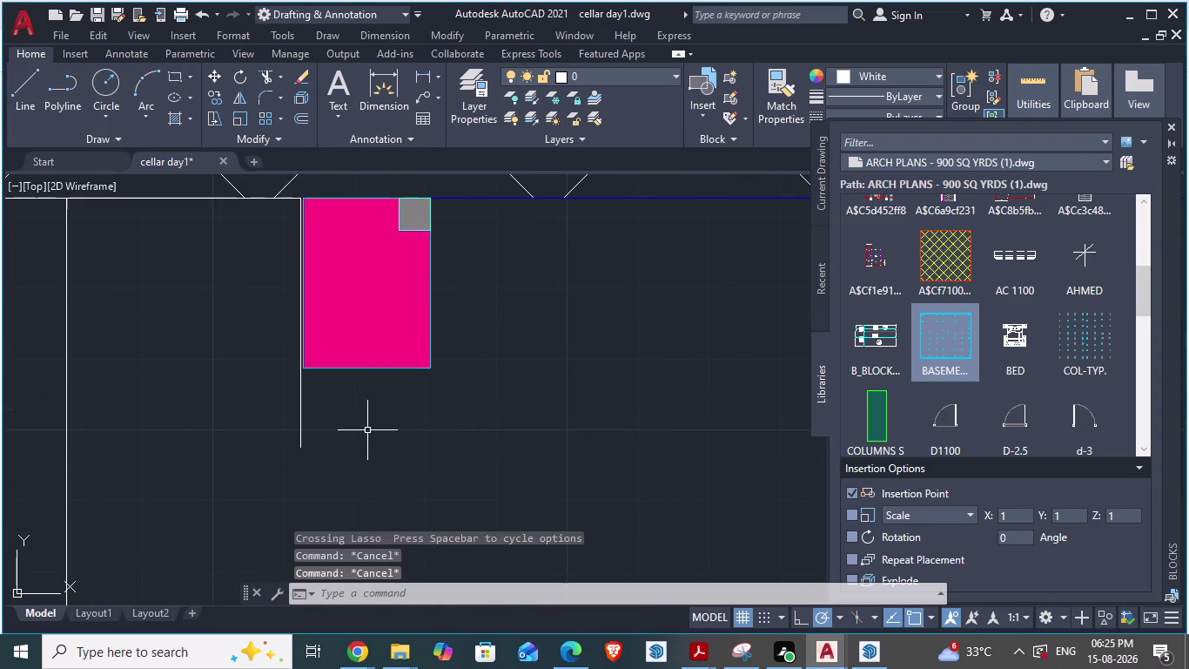
scroll(down, 3)
scroll(up, 3)
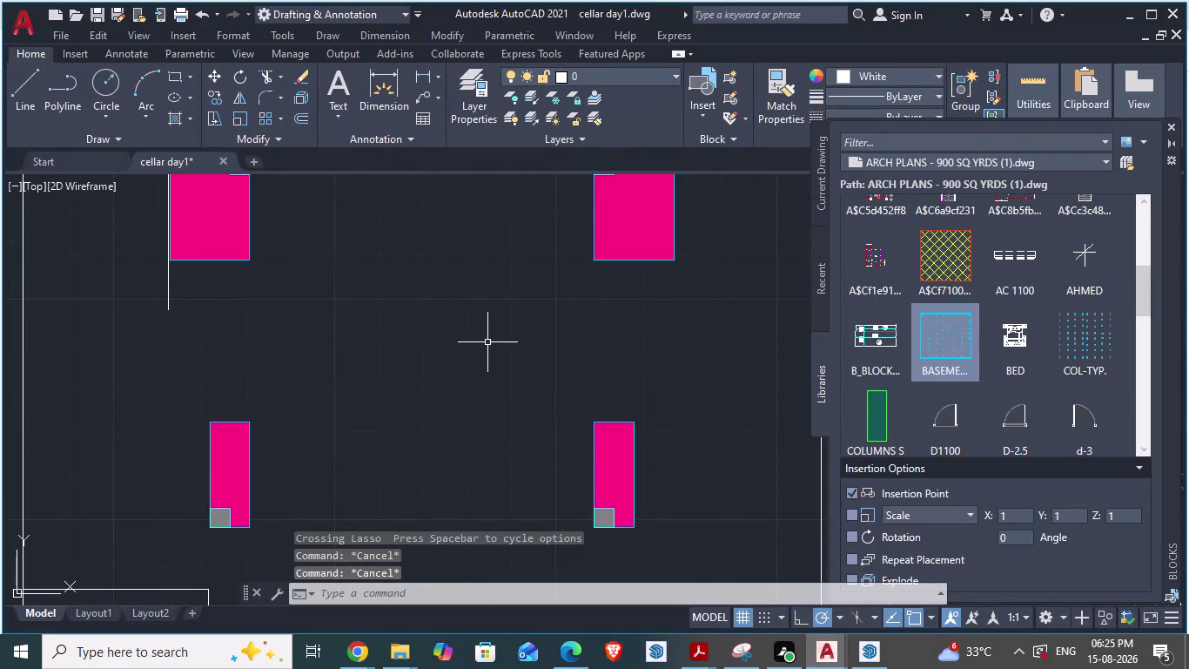
scroll(down, 3)
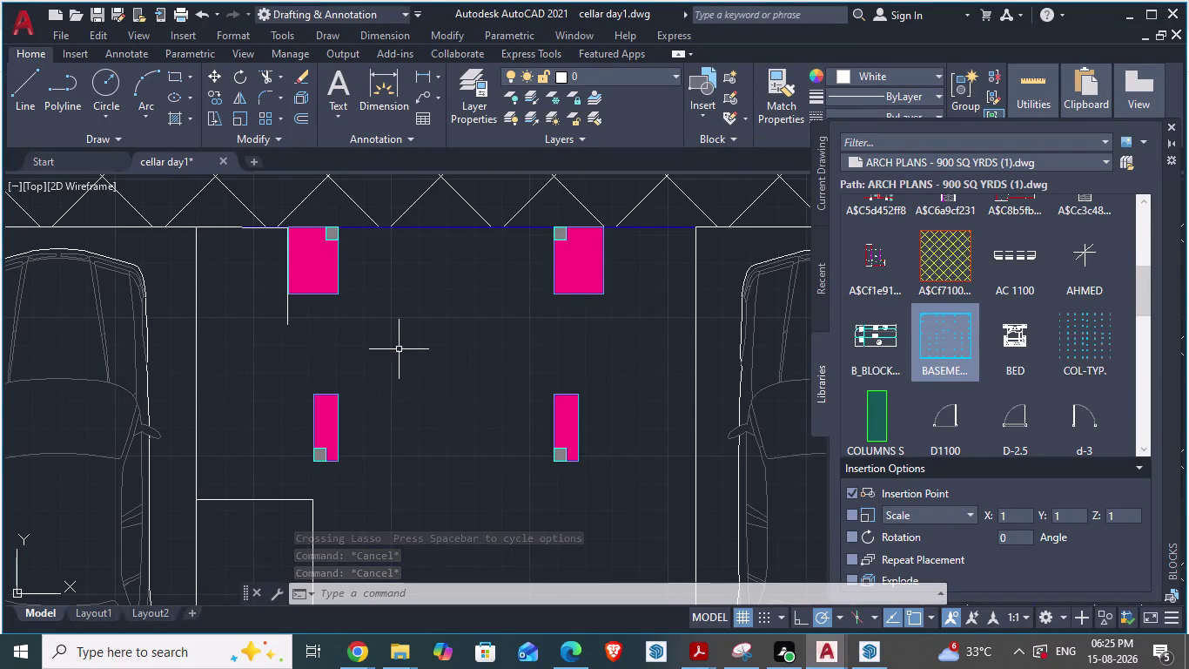
key(Escape)
Grip-stretch the vertical line beside the top-left column to a new endpoint.
click(289, 321)
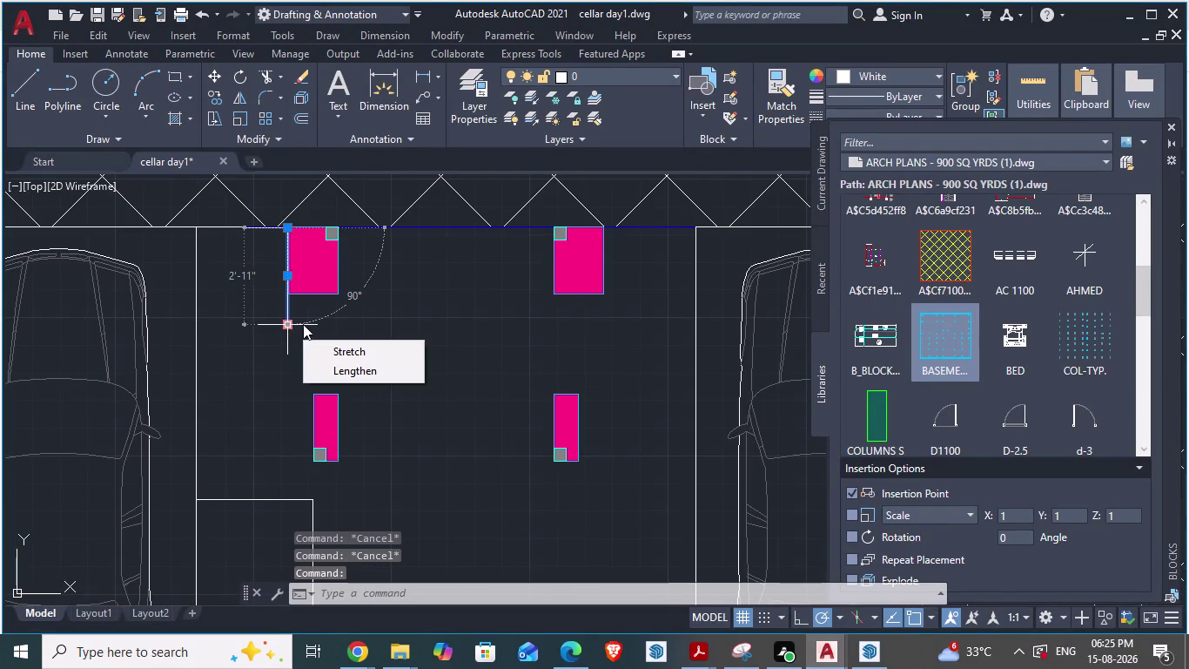
scroll(up, 3)
key(Escape)
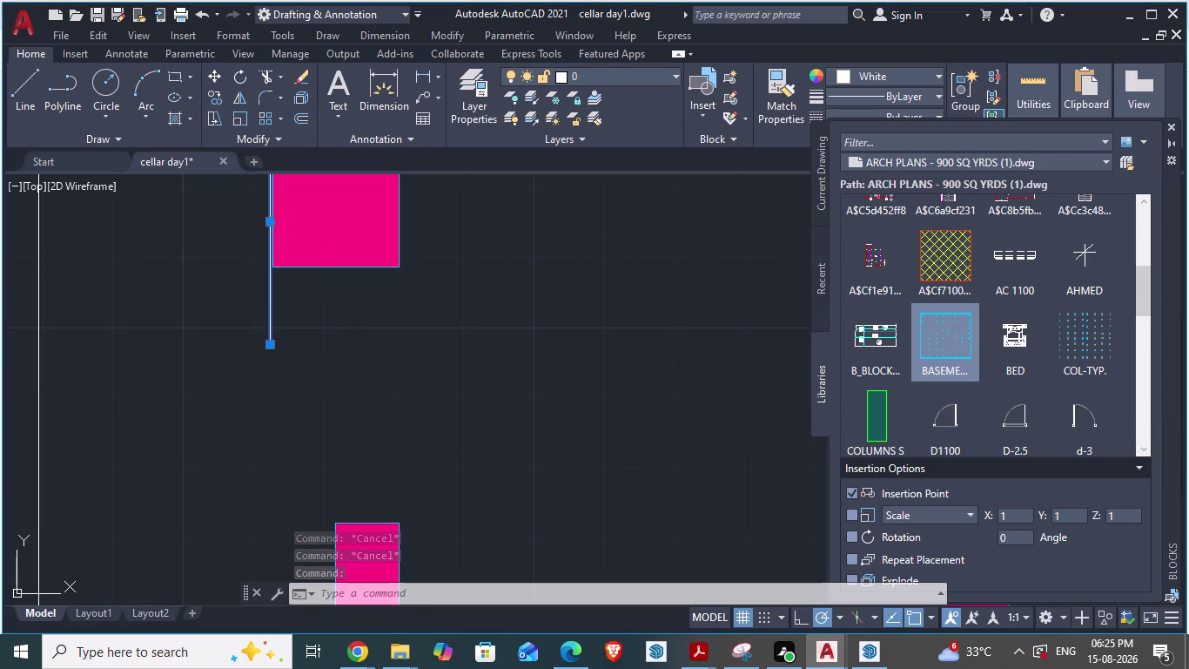
scroll(up, 3)
click(257, 367)
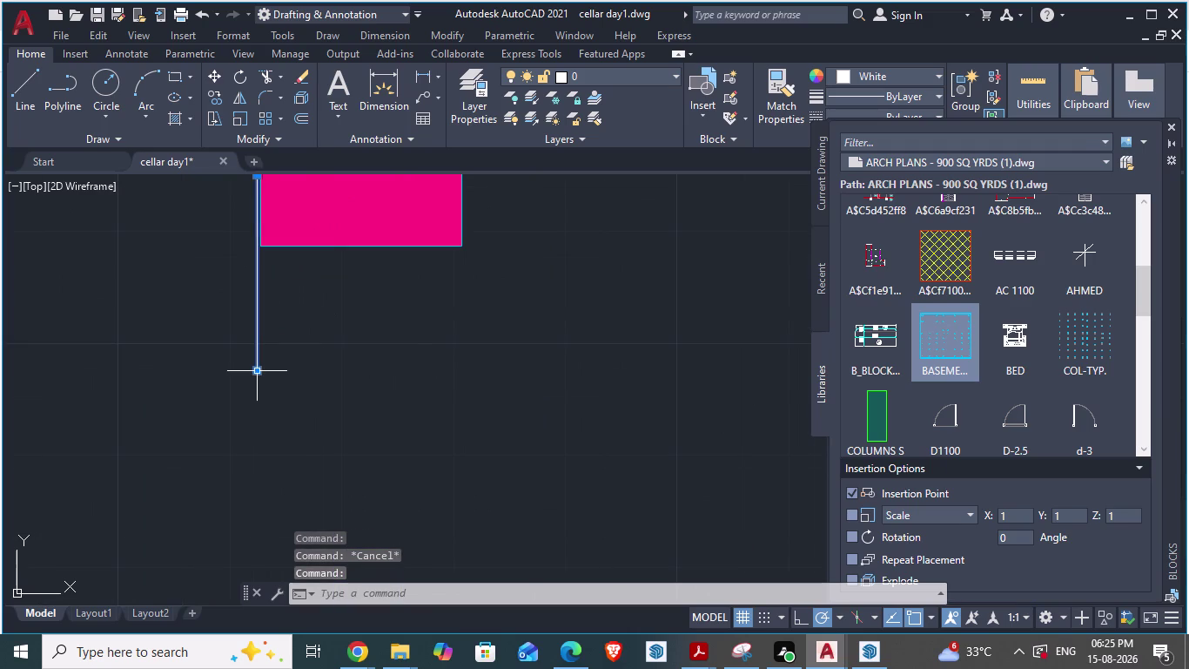
drag(254, 372, 258, 243)
click(258, 244)
scroll(down, 3)
key(Escape)
Delete the two stray L-shaped lines between the parked cars.
scroll(down, 3)
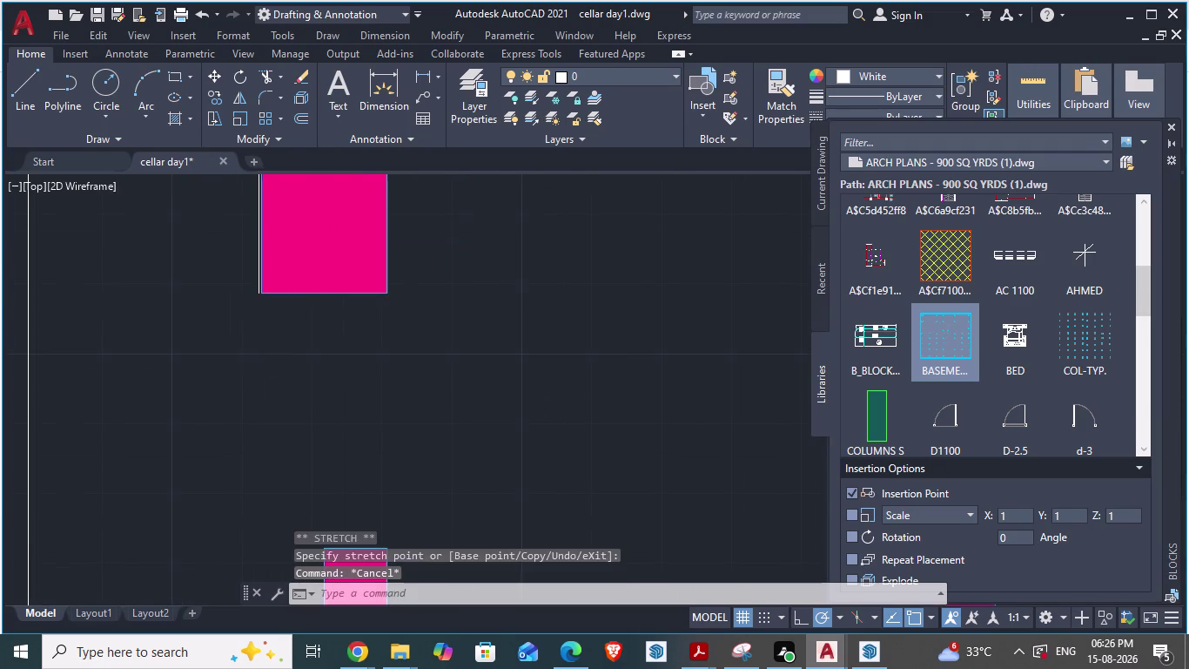
scroll(down, 3)
scroll(down, 3)
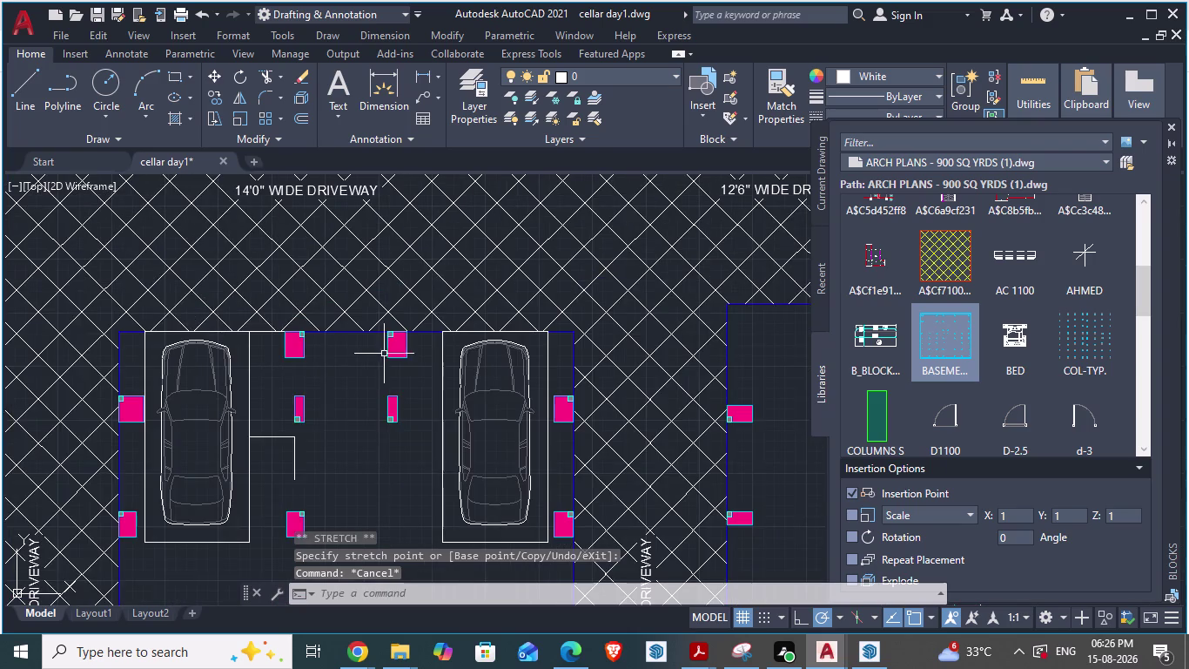
scroll(down, 3)
scroll(up, 3)
click(215, 343)
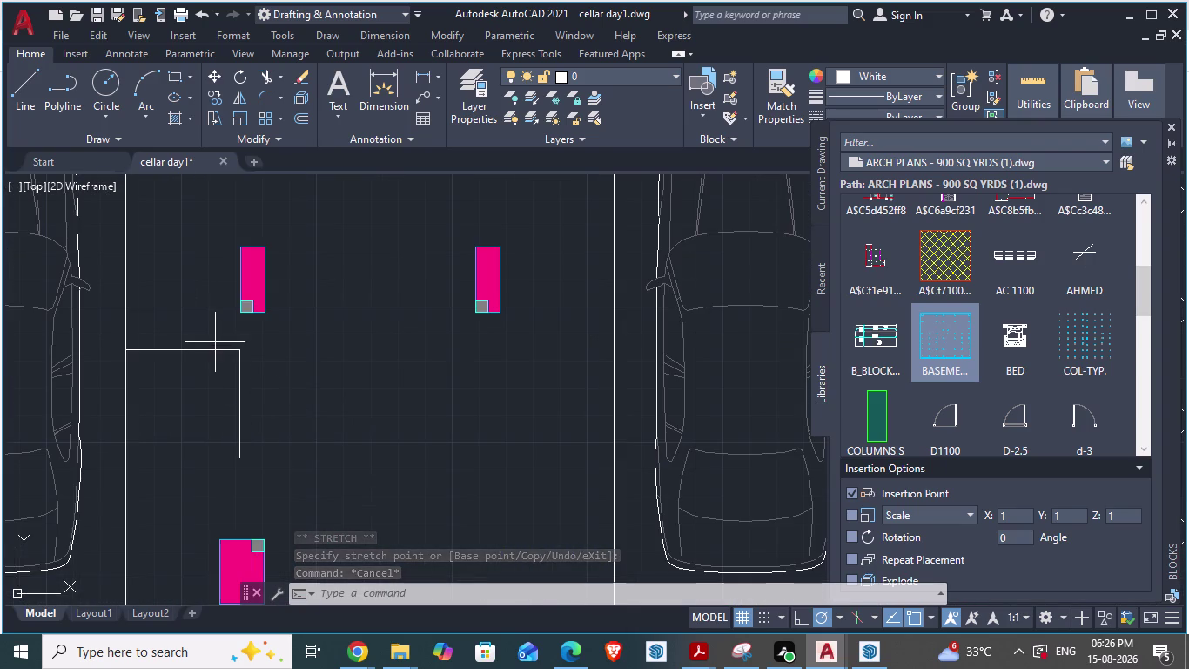
click(248, 393)
click(249, 393)
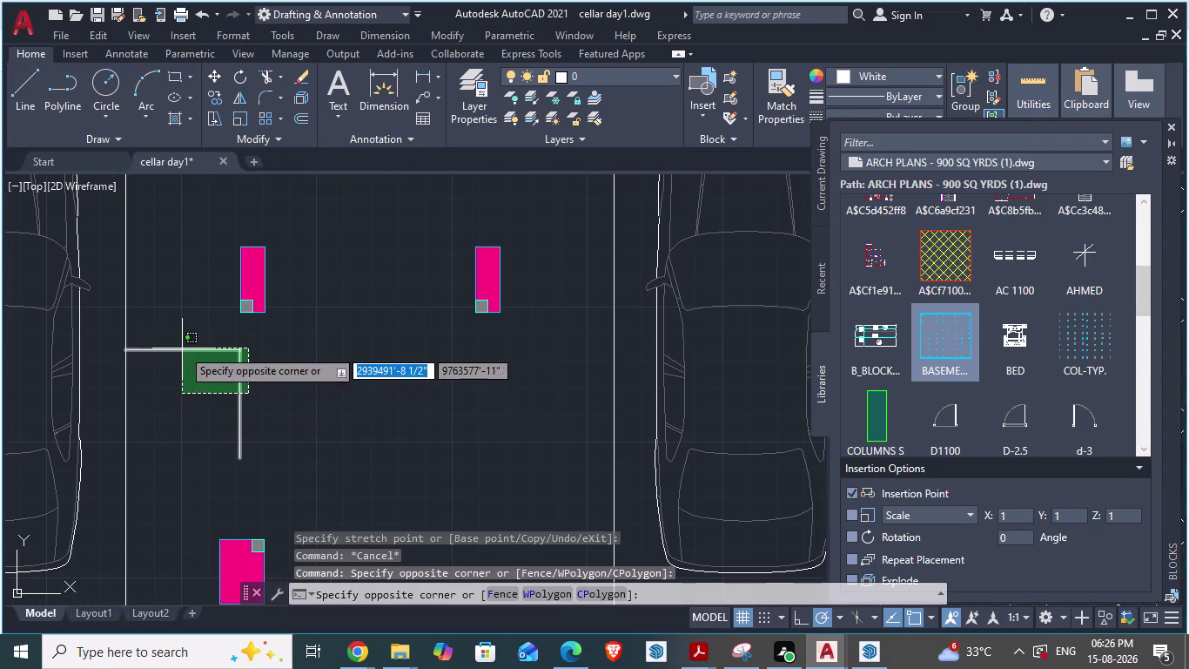
click(182, 348)
key(Delete)
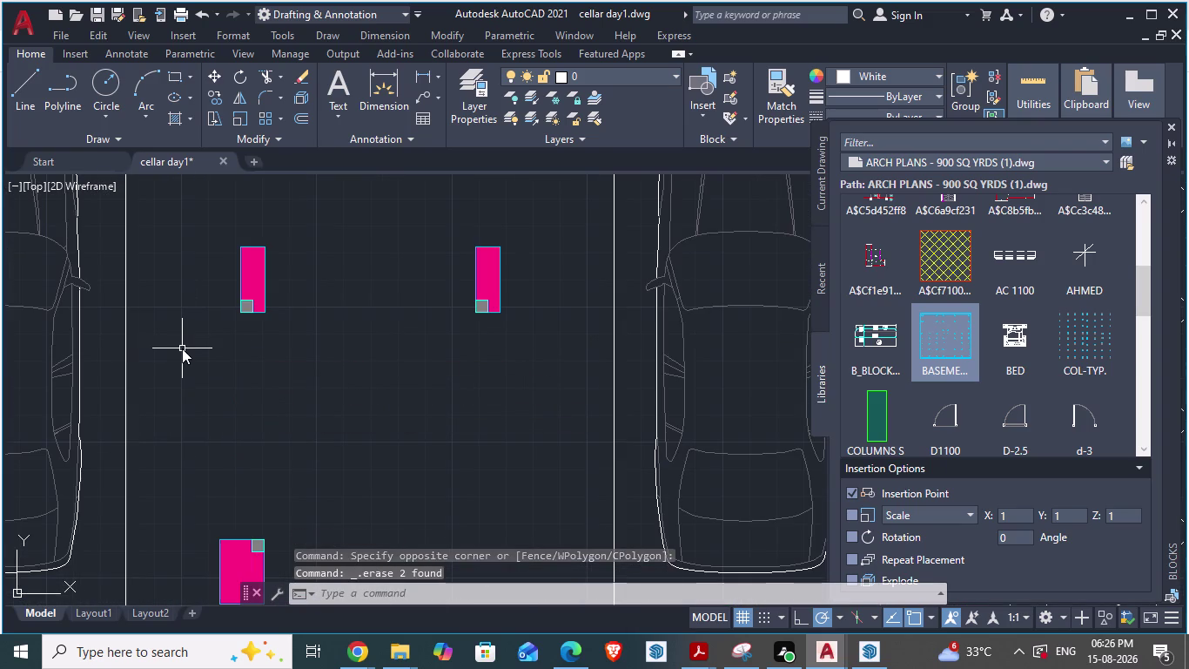
Quick save the cellar day1 drawing.
key(ctrl+s)
scroll(down, 3)
scroll(down, 3)
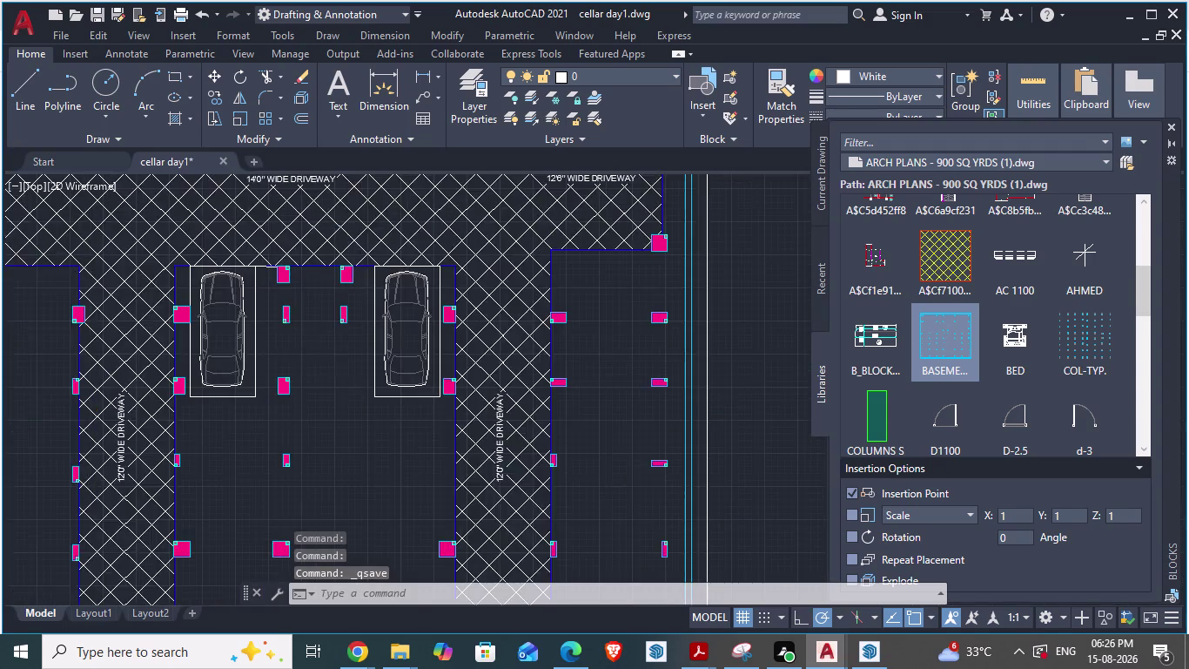
scroll(down, 3)
scroll(up, 3)
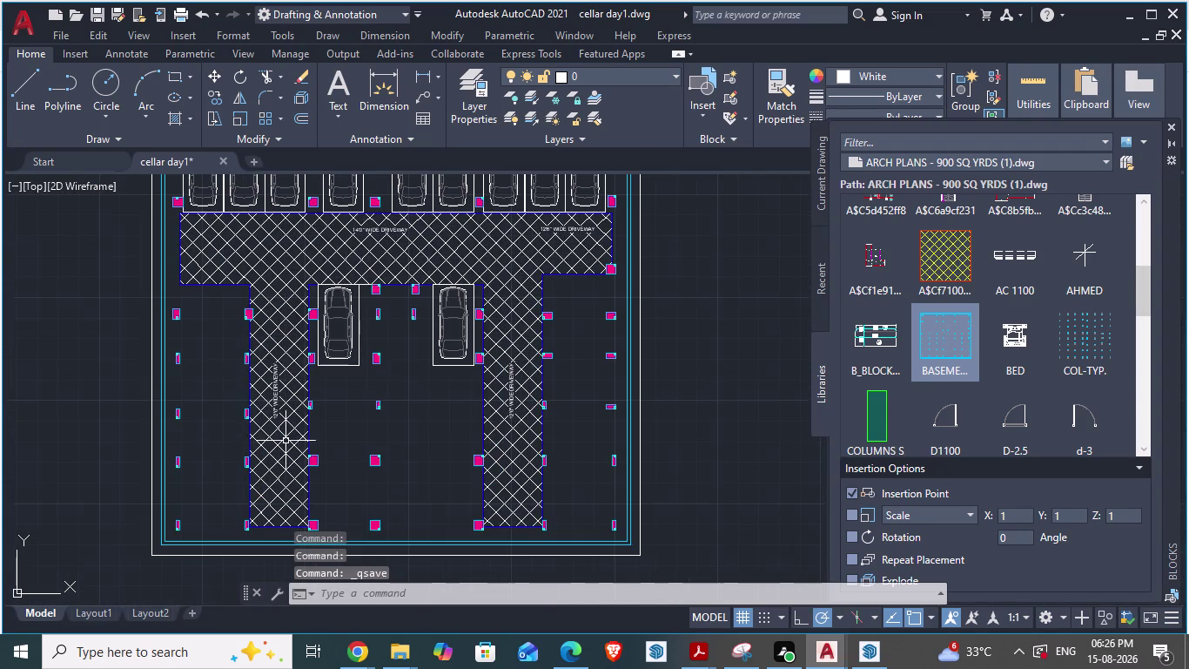
scroll(up, 3)
scroll(down, 3)
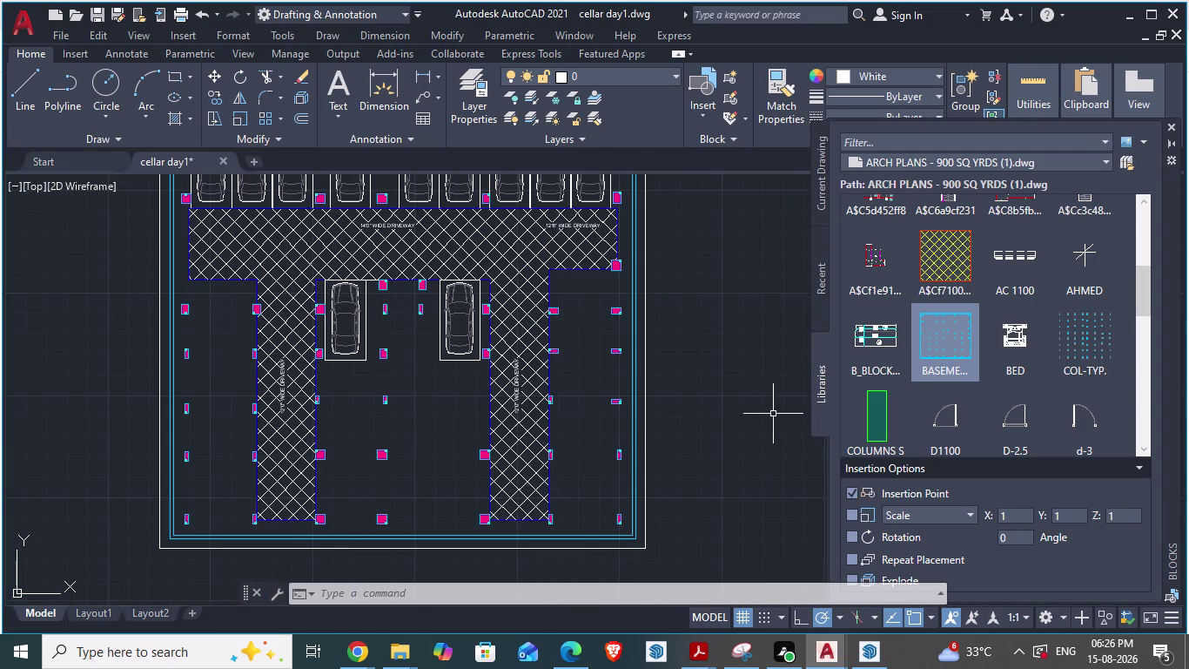
key(alt+Tab)
scroll(down, 3)
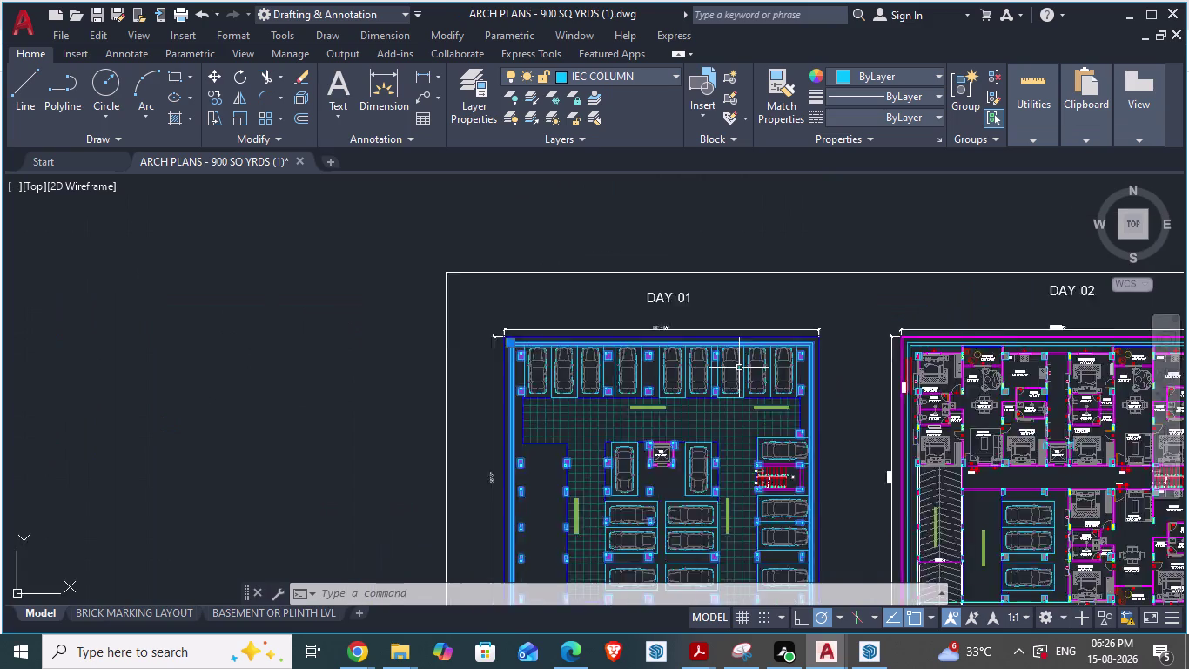
scroll(up, 3)
scroll(up, 3)
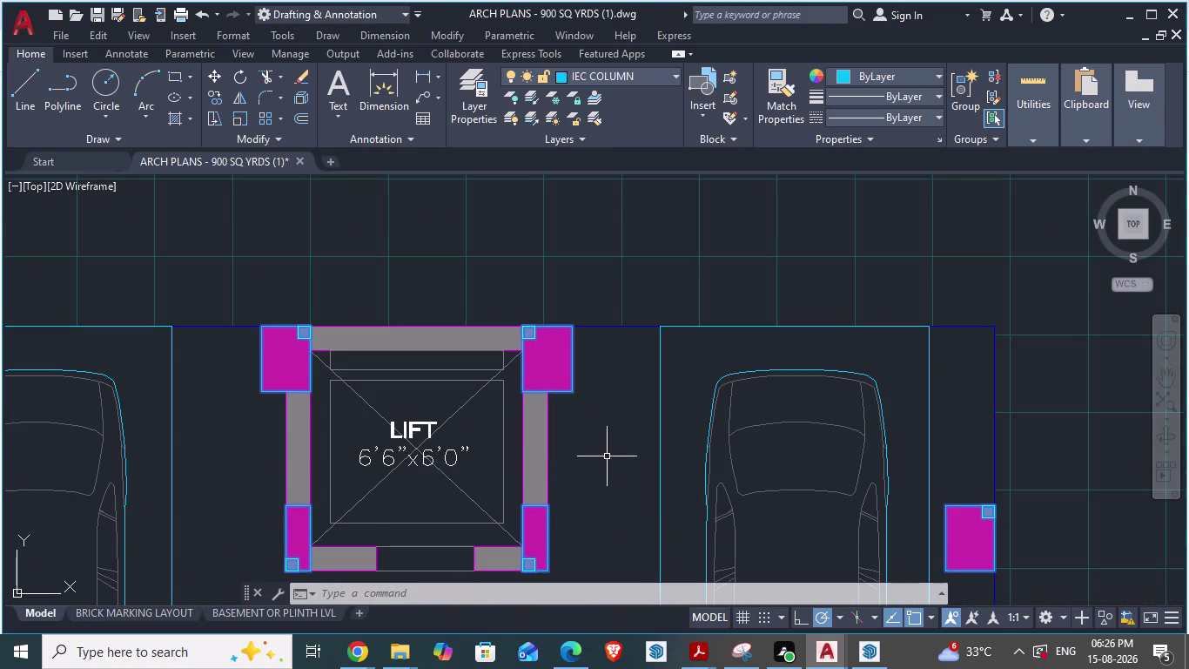
key(Escape)
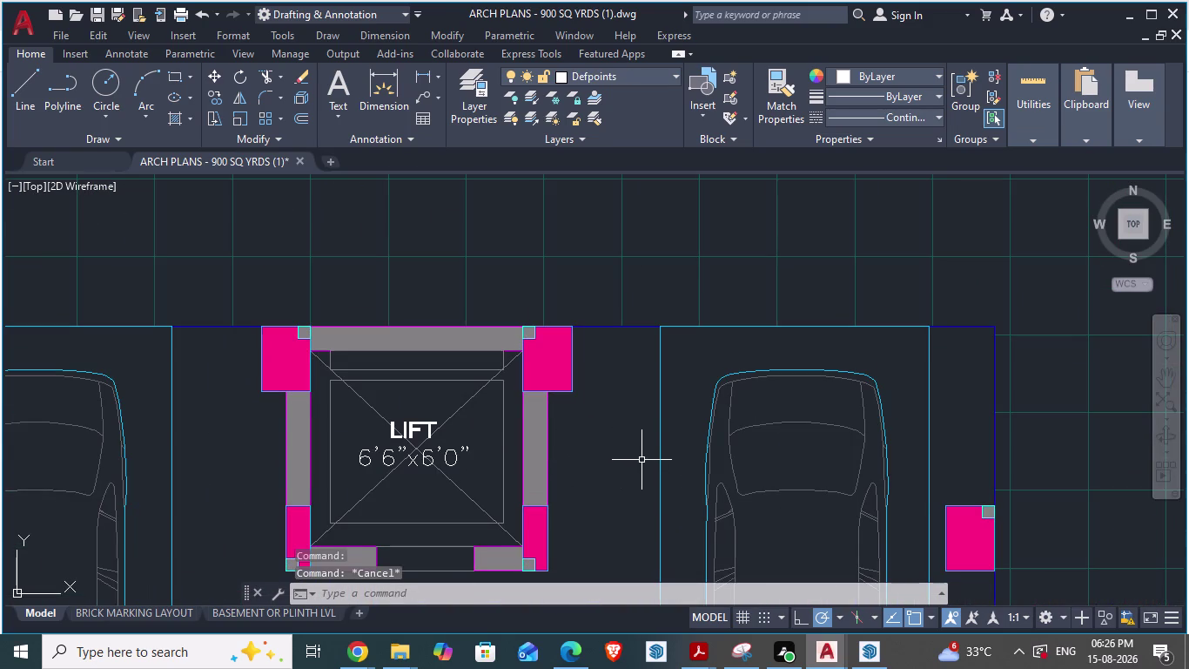
click(538, 454)
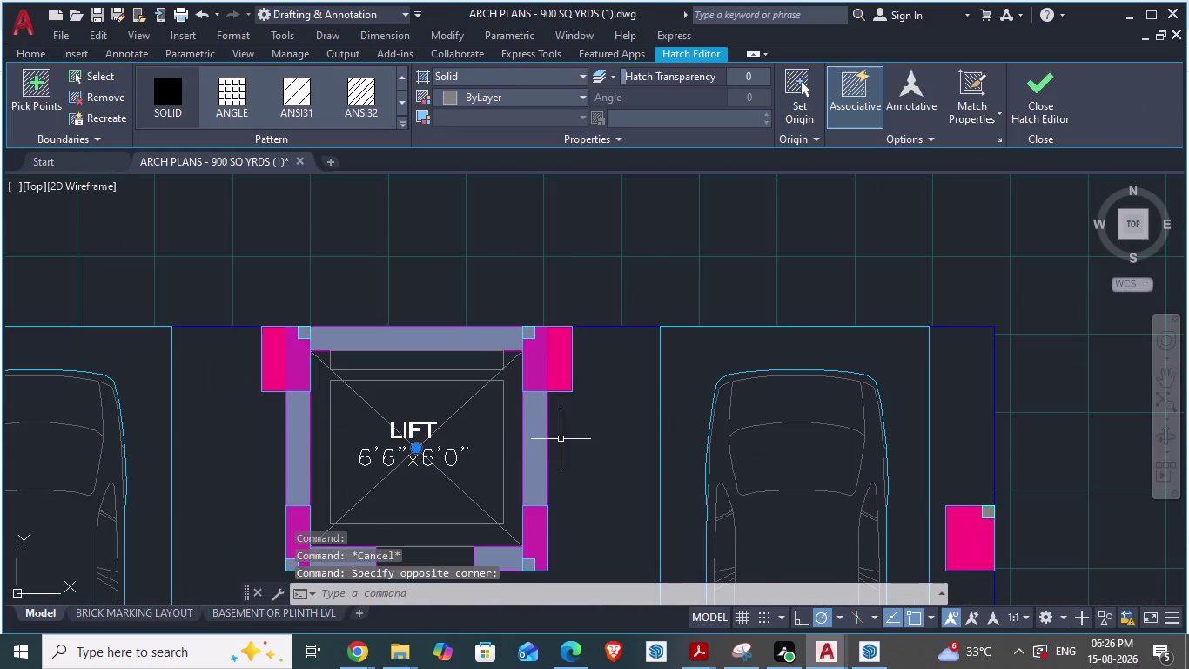
scroll(down, 3)
scroll(down, 3)
scroll(down, 3)
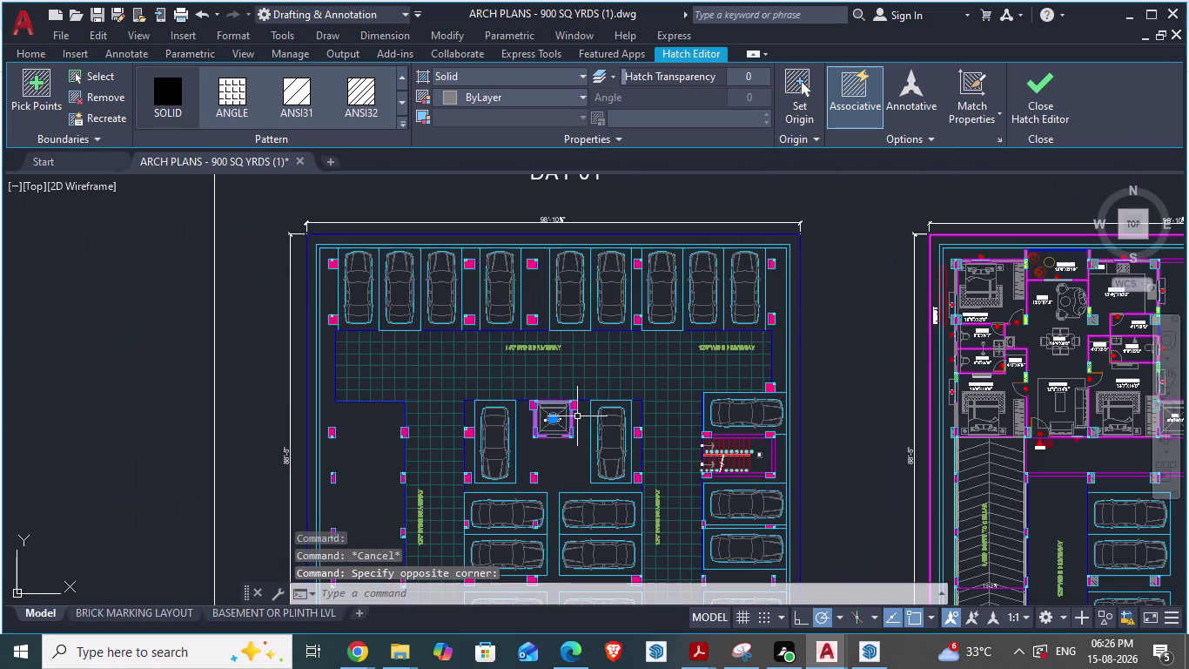
key(Escape)
key(alt+Tab)
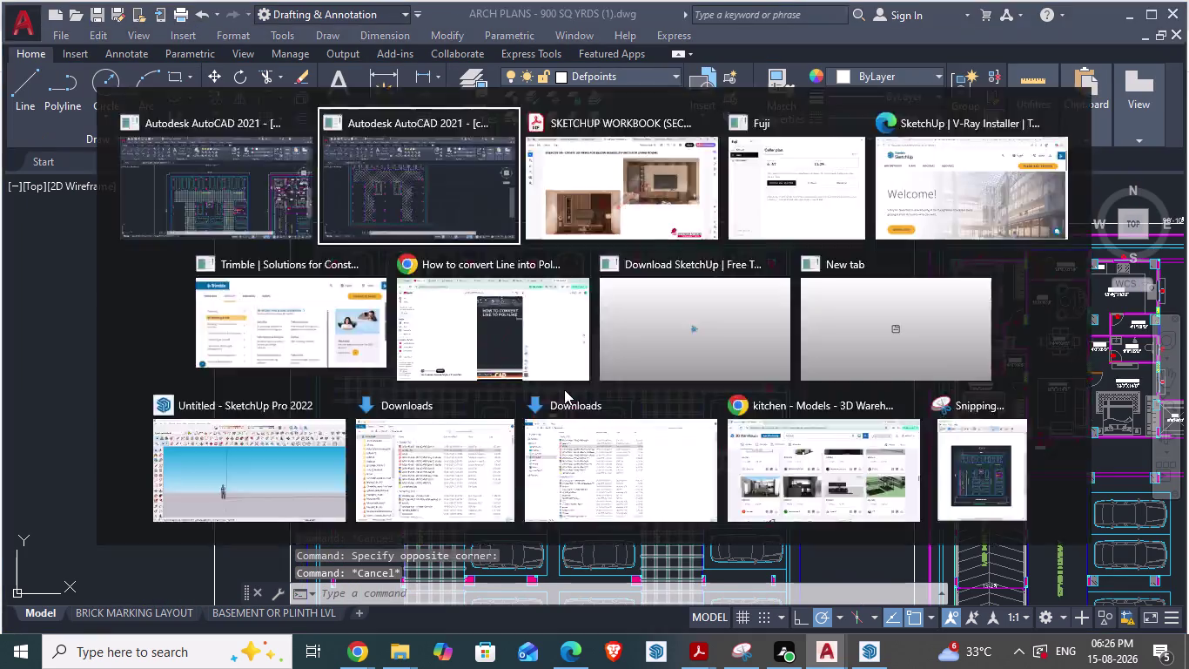
scroll(up, 3)
scroll(up, 3)
scroll(down, 3)
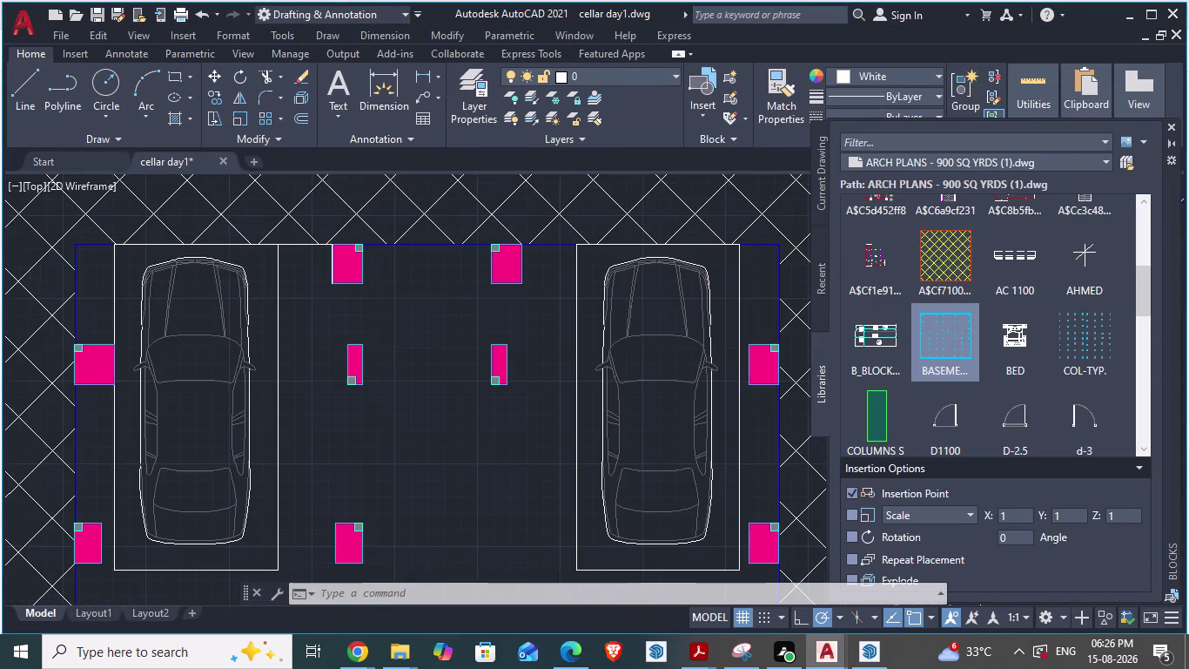
Scroll through the ARCH PLANS block library list.
scroll(up, 3)
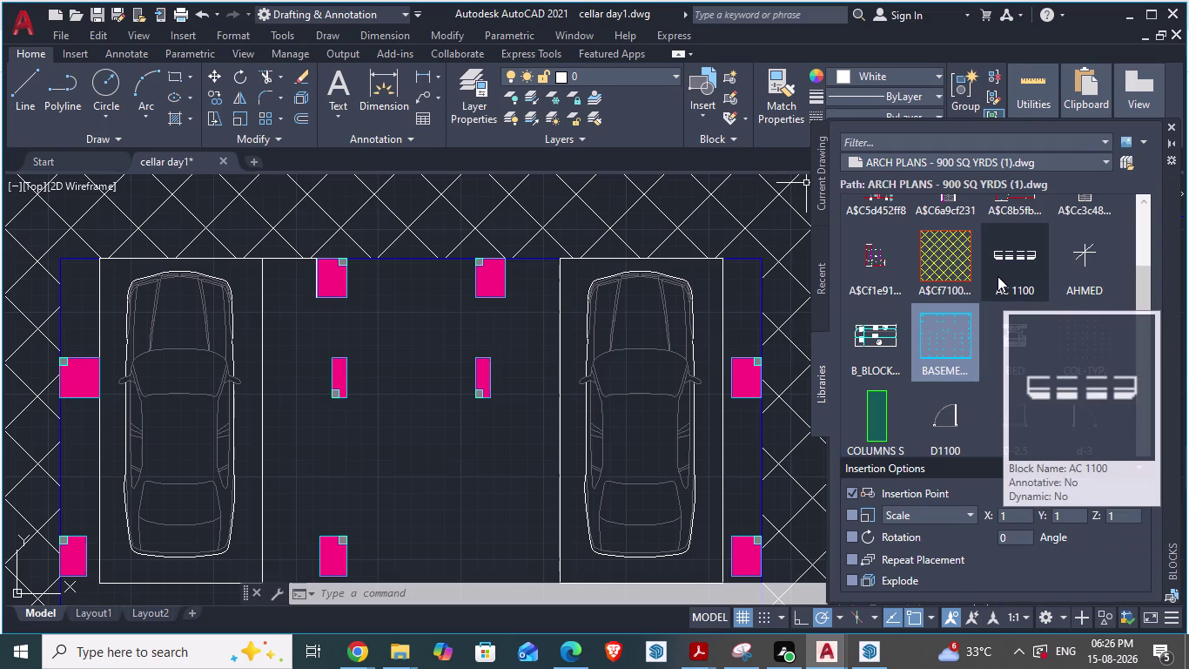
scroll(down, 3)
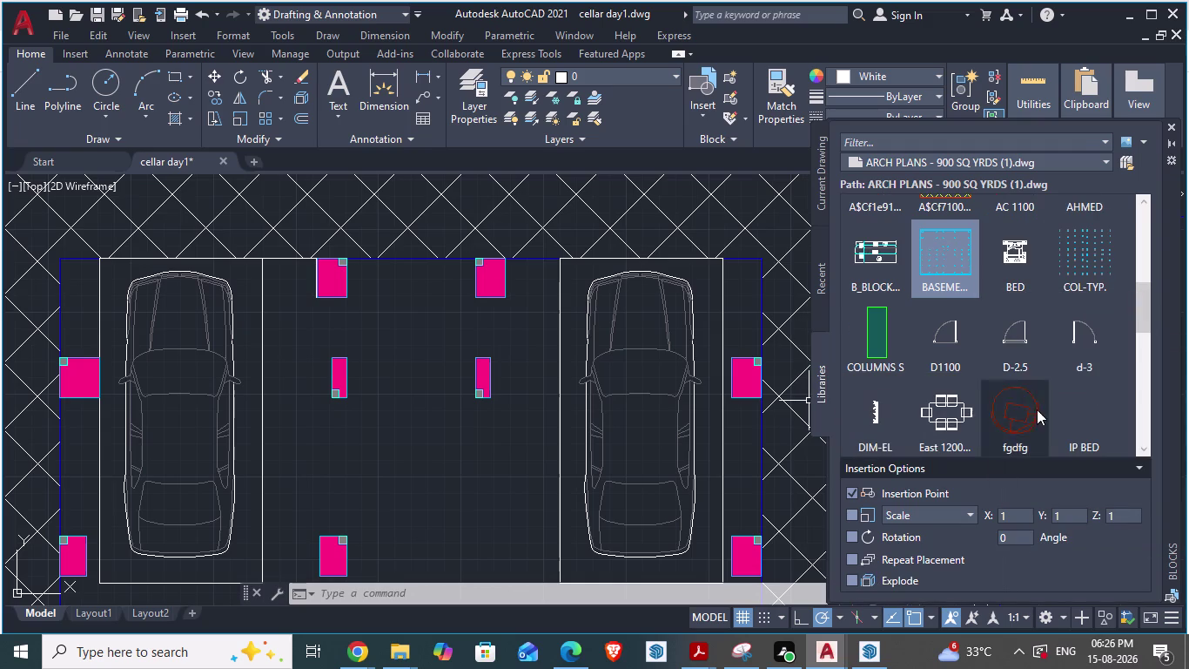
scroll(down, 3)
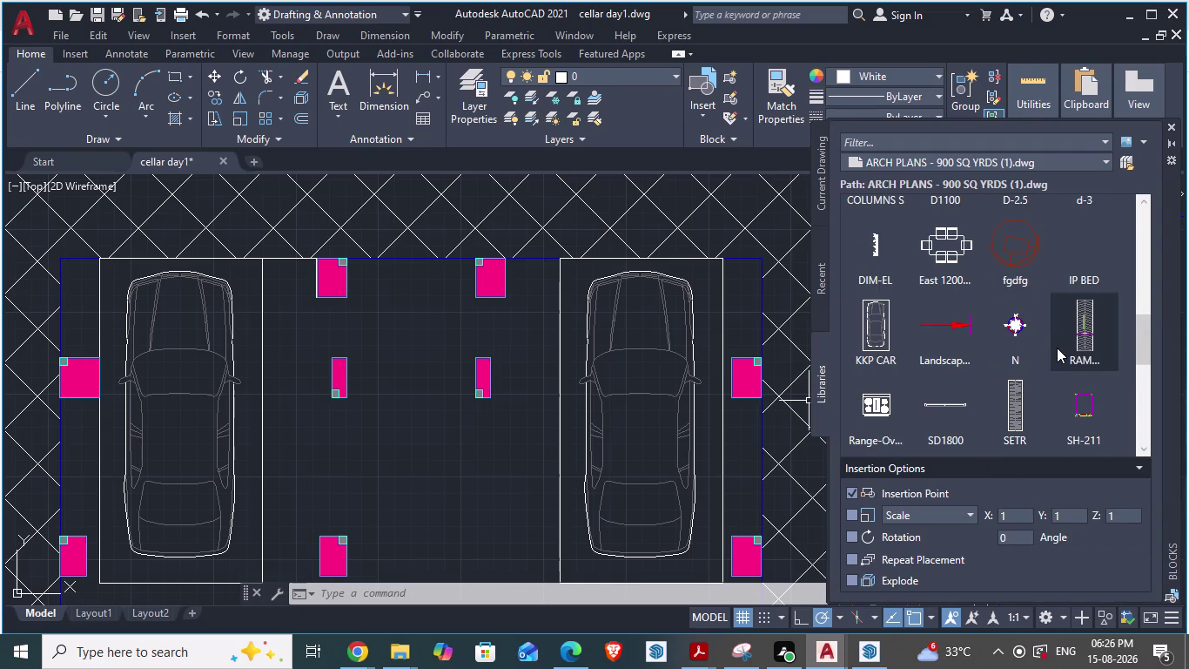
scroll(down, 3)
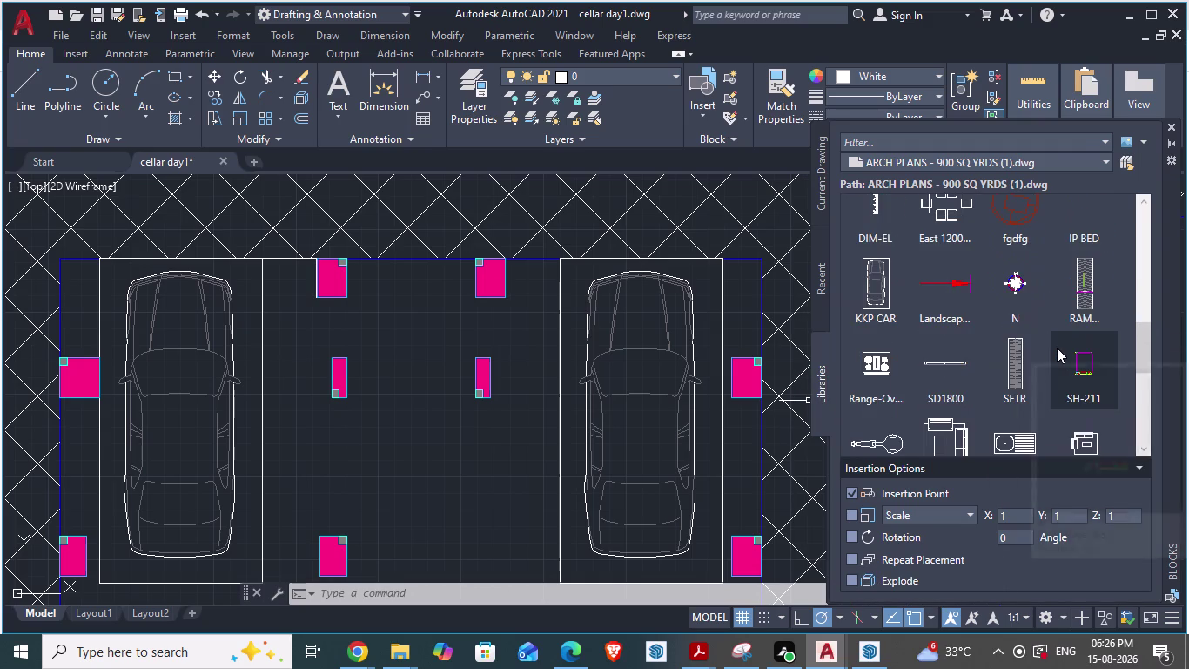
scroll(down, 3)
scroll(down, 3)
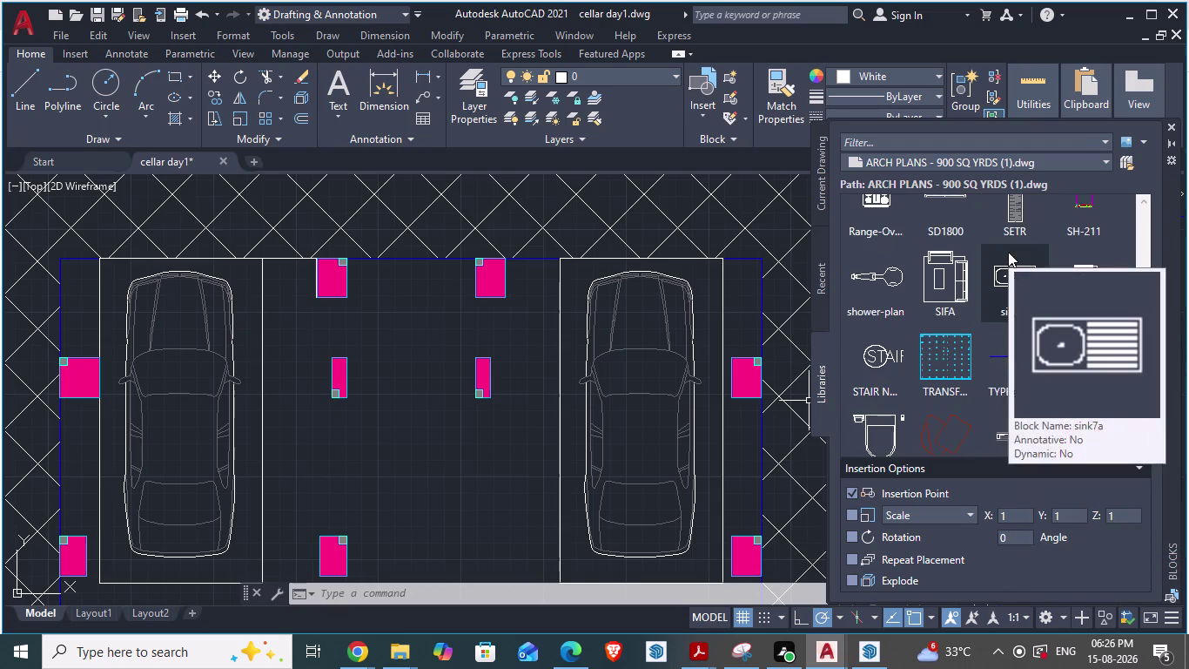
Filter the block library by the name 'lift', then clear the filter to show all blocks.
click(880, 143)
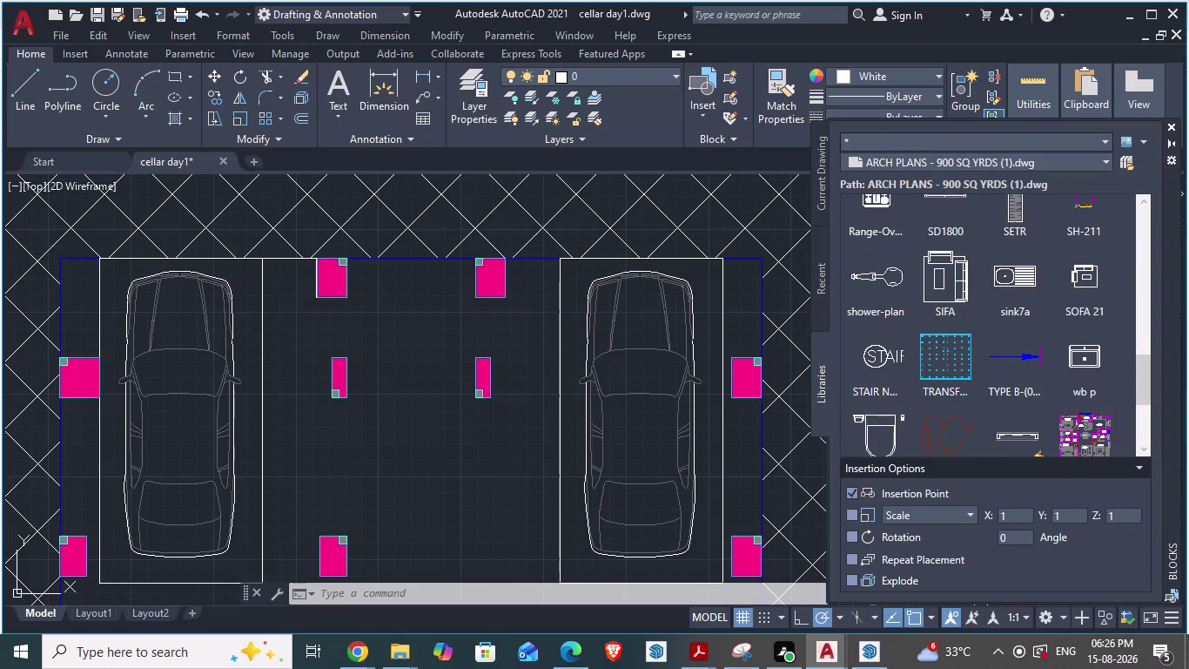
key(Delete)
text(lift)
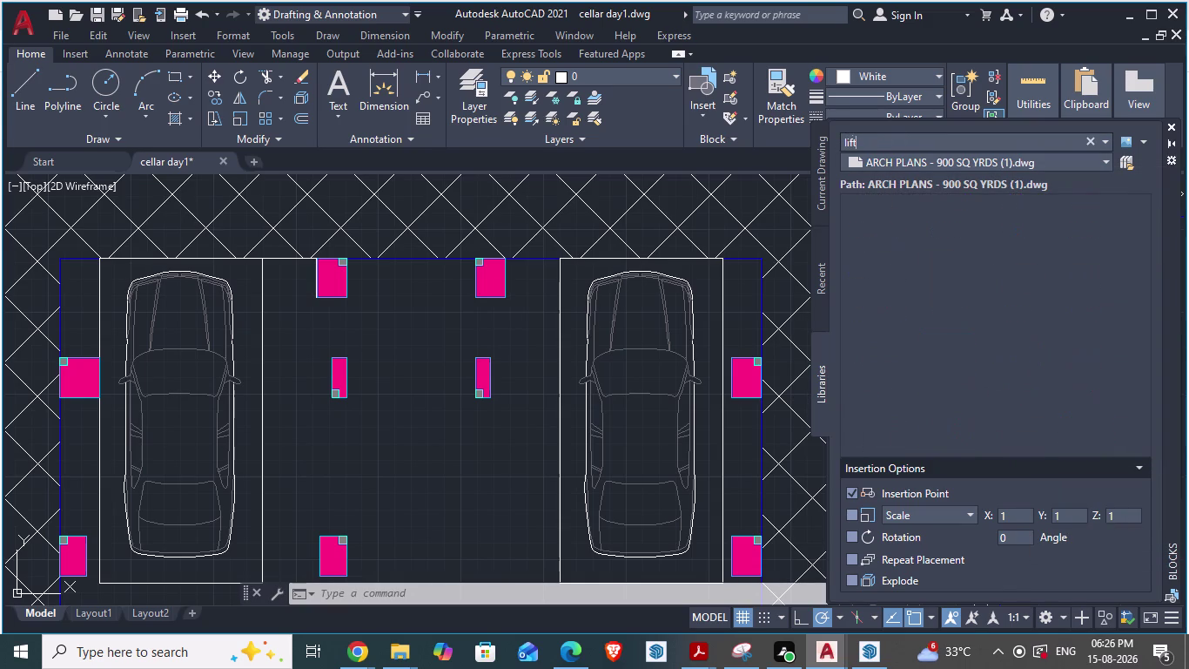
key(Return)
click(876, 134)
key(BackSpace)
key(BackSpace)
key(BackSpace)
key(BackSpace)
key(BackSpace)
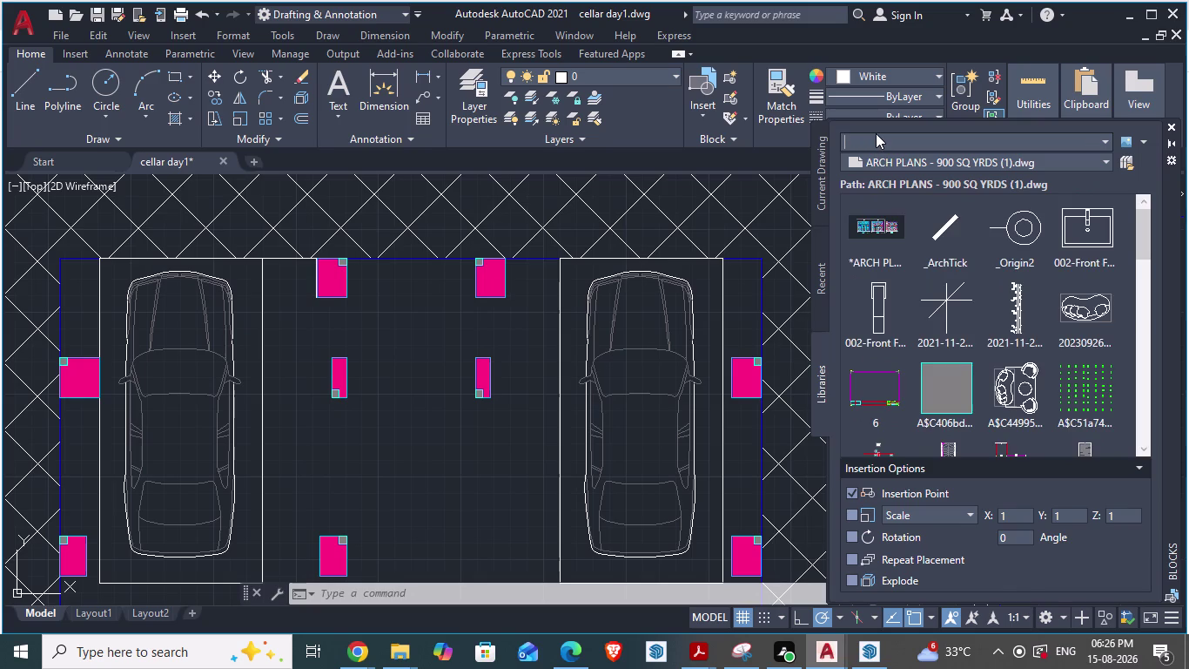
Scroll the full block list to locate the SH-211 title sheet block.
scroll(down, 3)
scroll(down, 3)
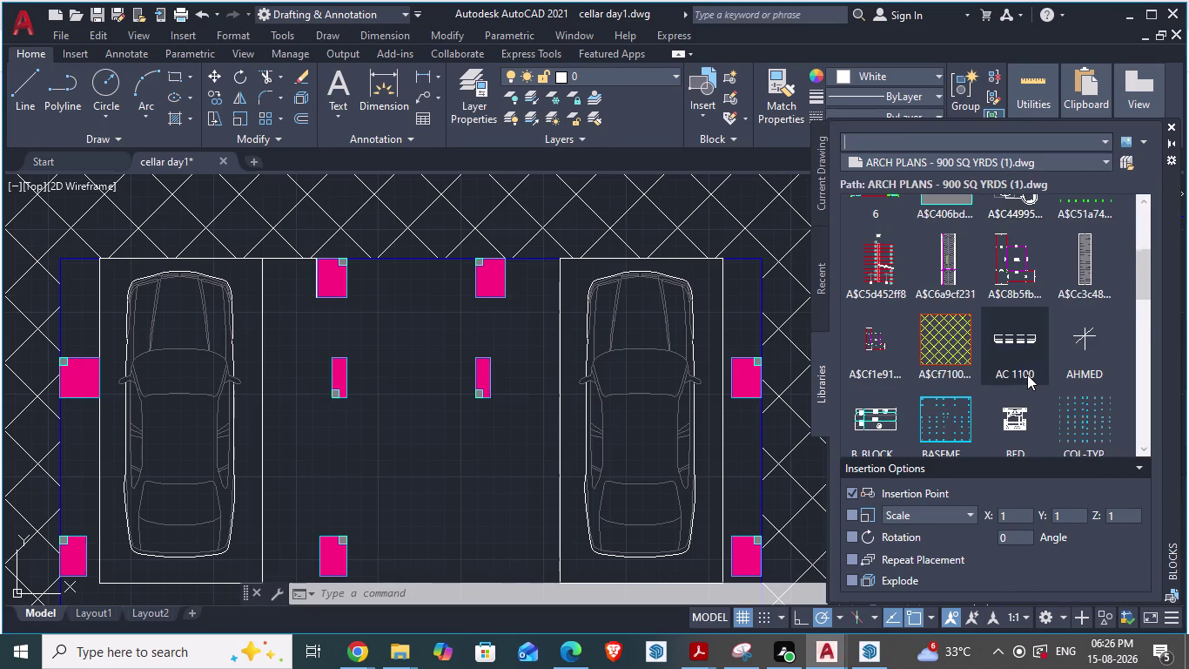
scroll(down, 3)
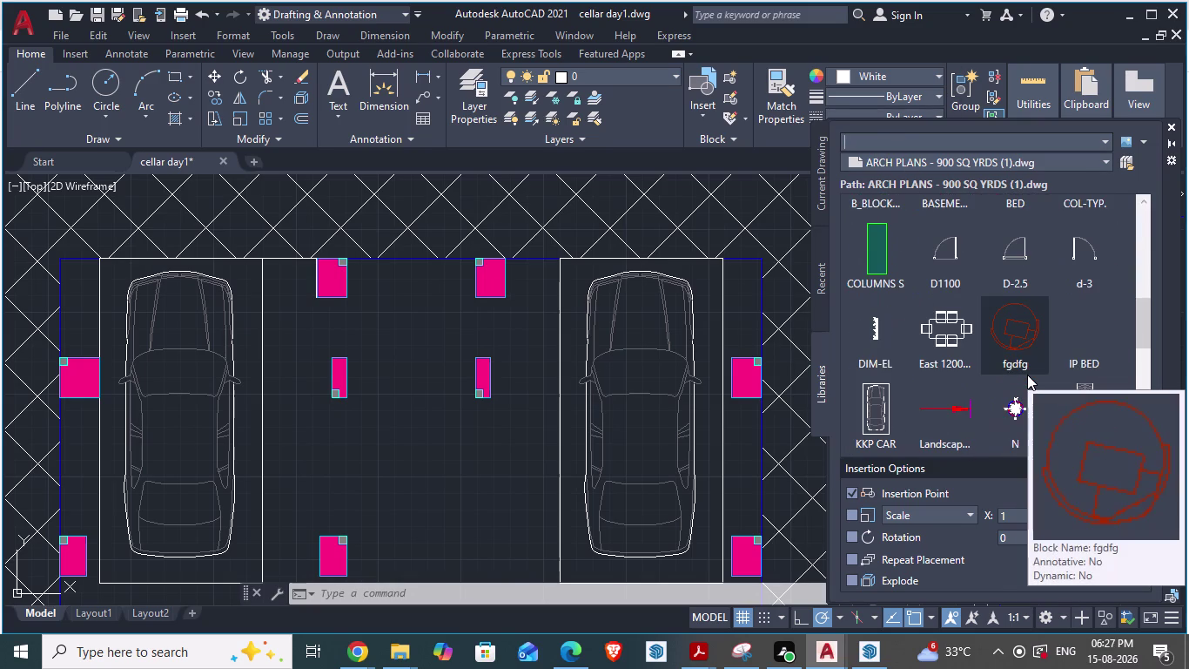
scroll(down, 3)
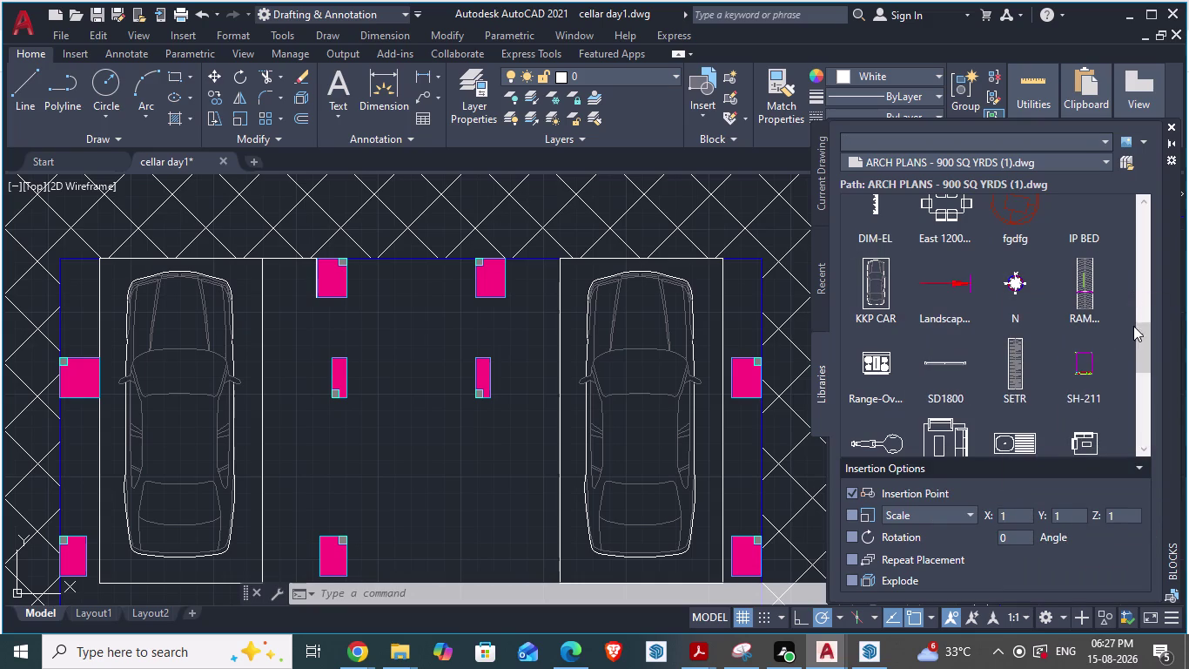
scroll(down, 3)
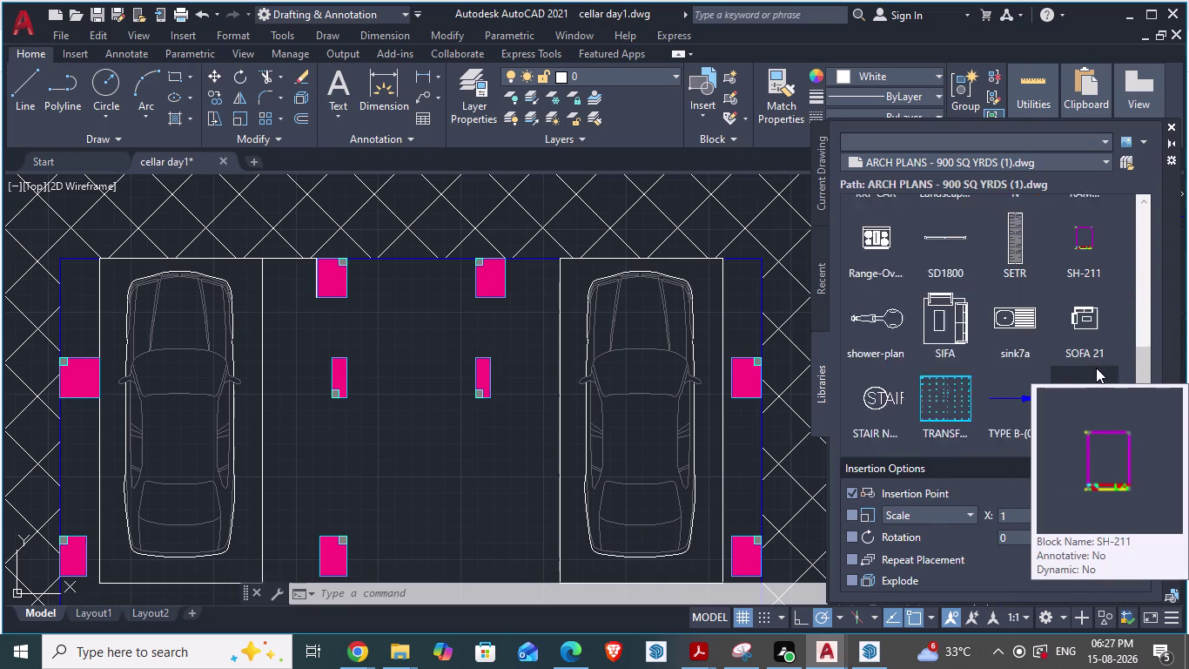
scroll(down, 3)
scroll(down, 3)
scroll(down, 3)
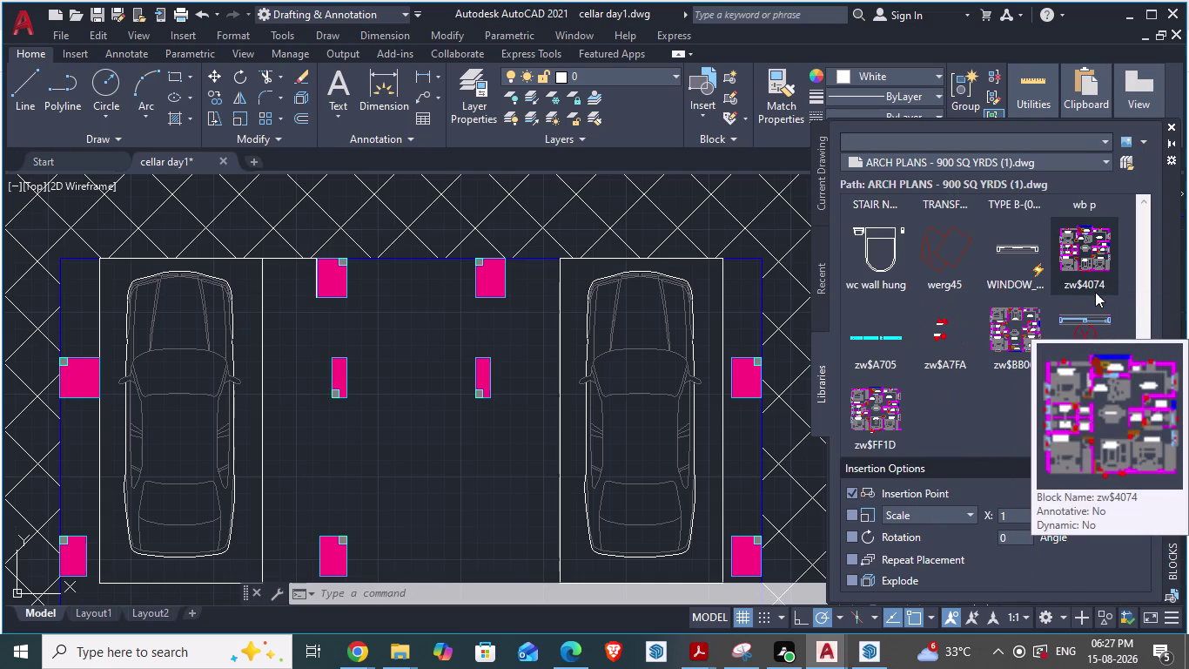
scroll(down, 3)
scroll(up, 3)
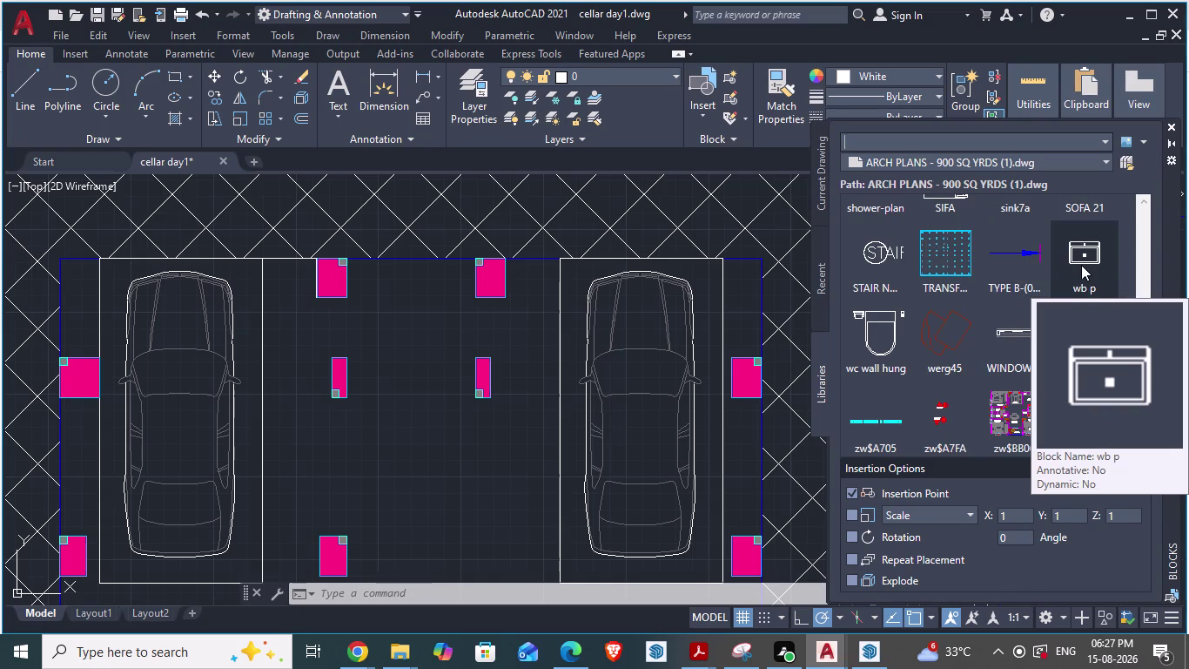
scroll(up, 3)
scroll(up, 3)
scroll(up, 3)
scroll(up, 3)
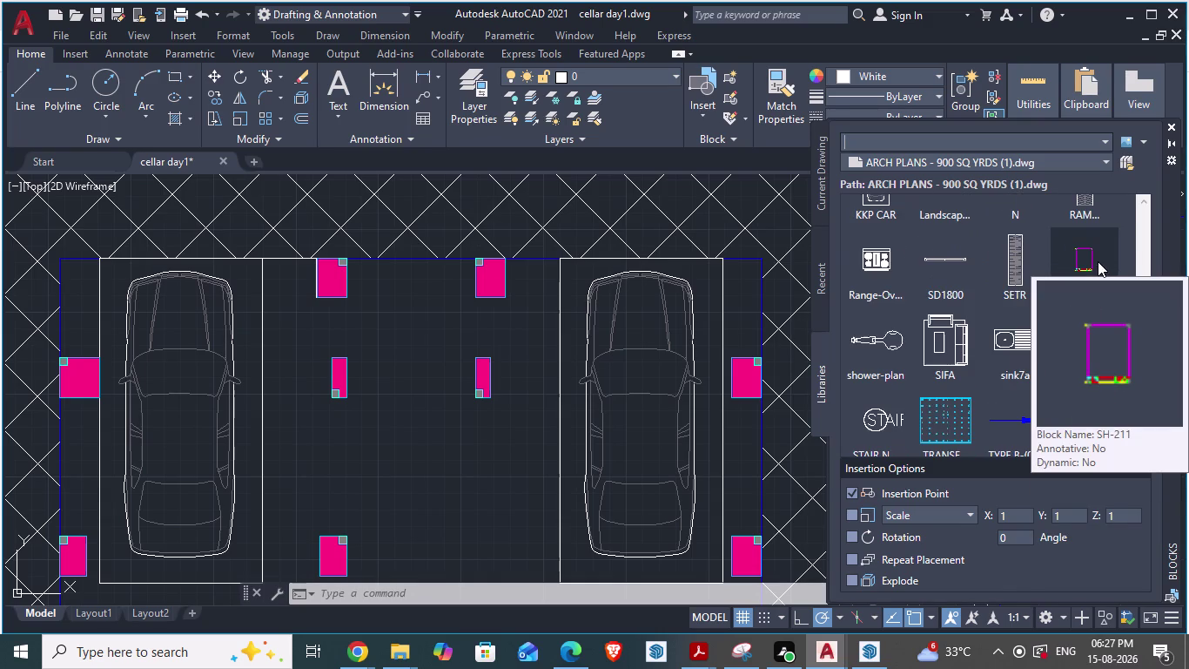
scroll(down, 3)
Insert the SH-211 title sheet in empty space, accepting its default attribute values.
click(1082, 224)
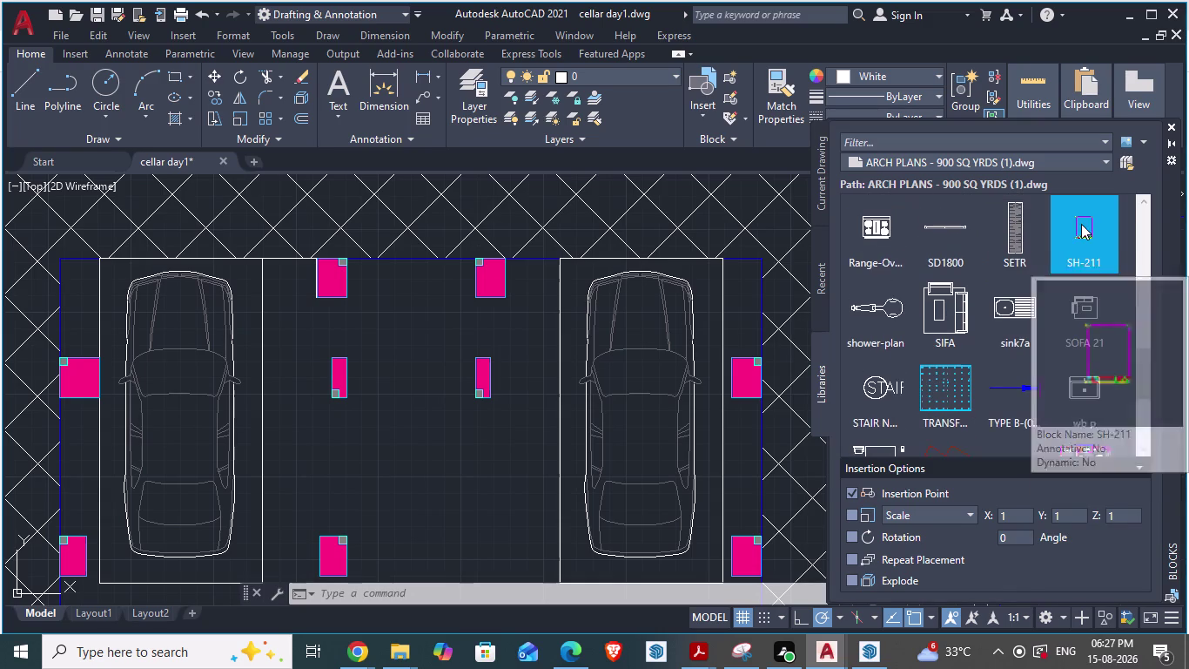
scroll(down, 3)
scroll(down, 3)
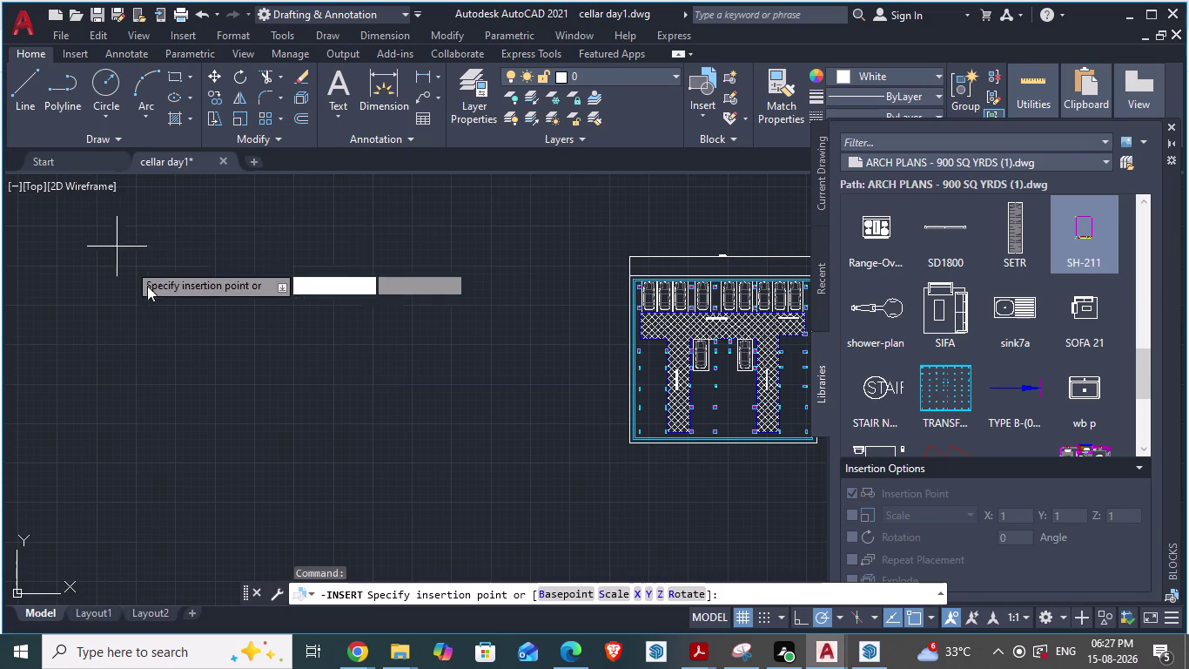
click(585, 340)
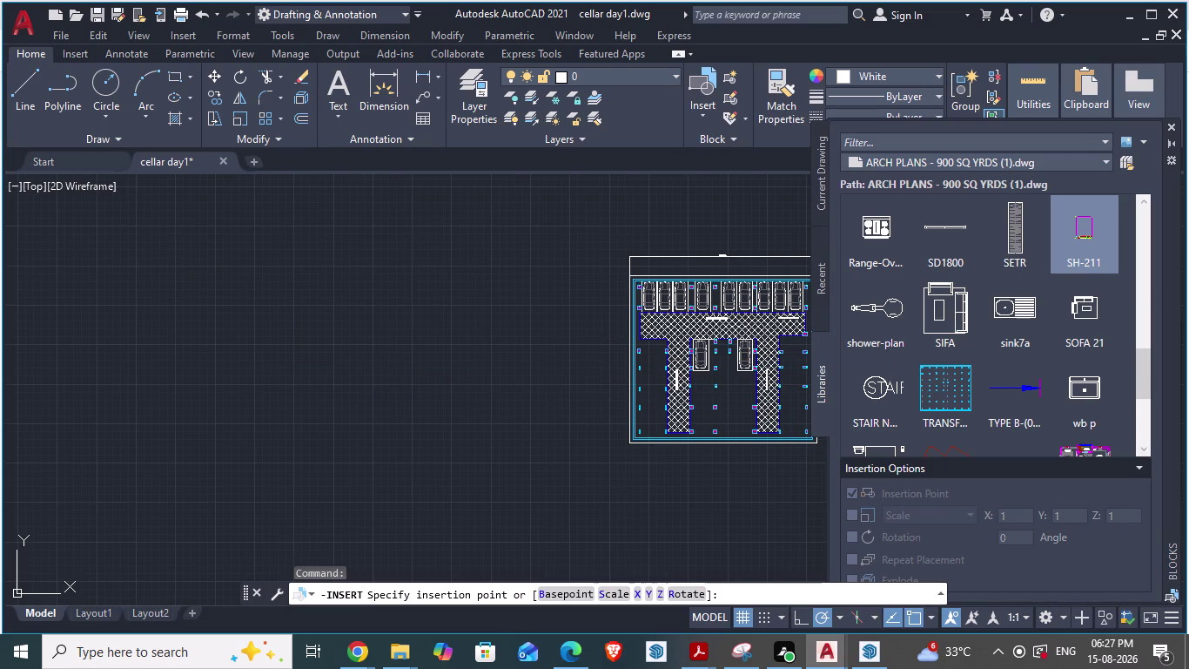
scroll(up, 3)
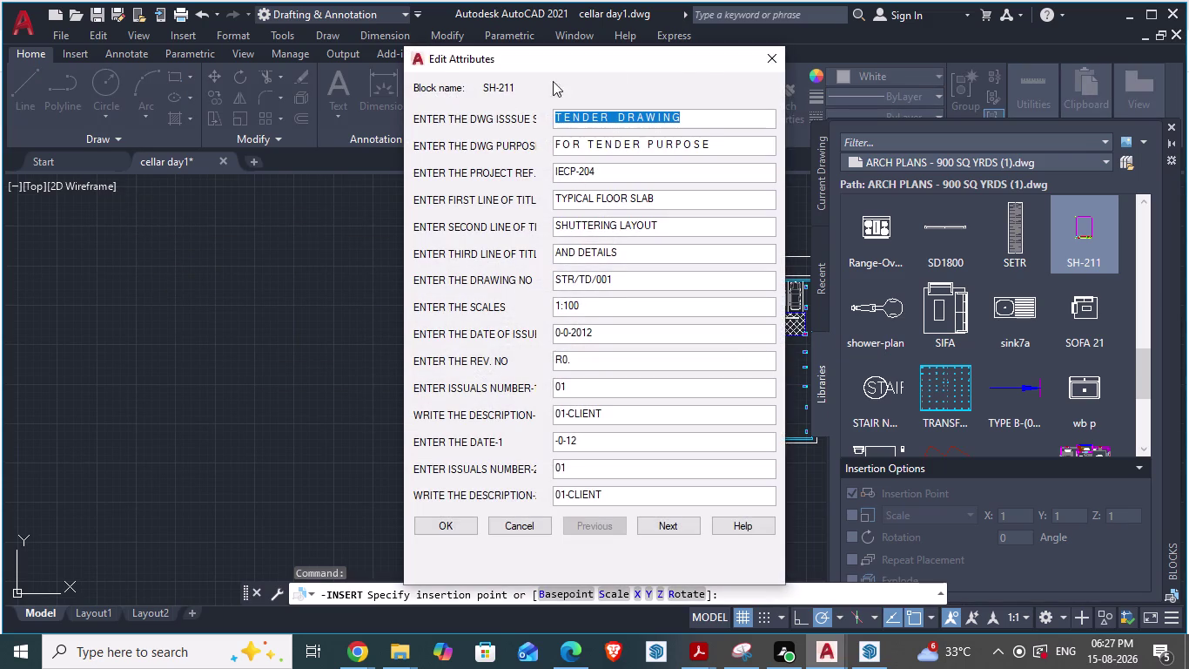
click(777, 58)
Select the inserted SH-211 title sheet and delete it.
scroll(up, 3)
scroll(up, 3)
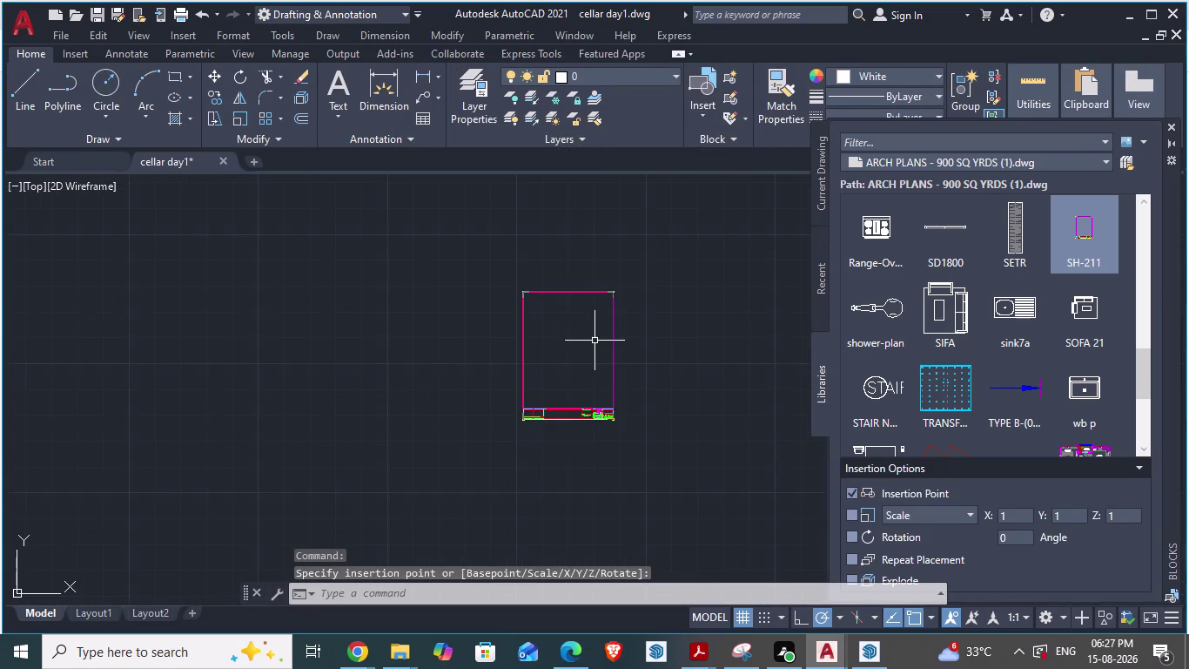
scroll(up, 3)
scroll(down, 3)
scroll(up, 3)
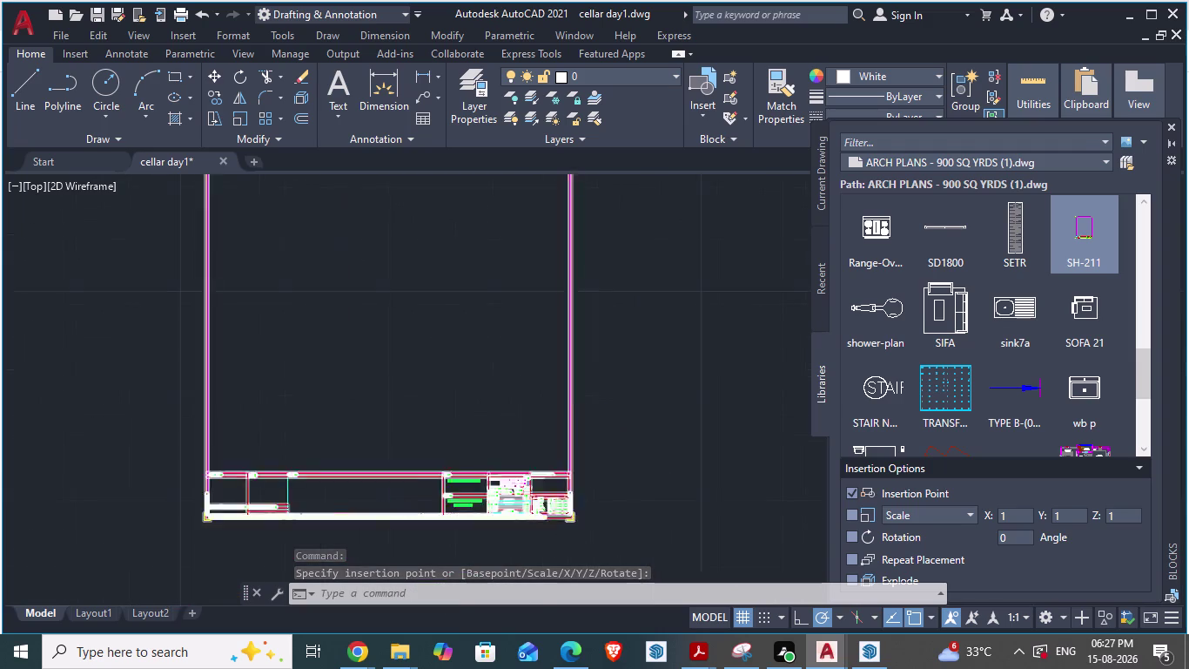
scroll(up, 3)
scroll(up, 3)
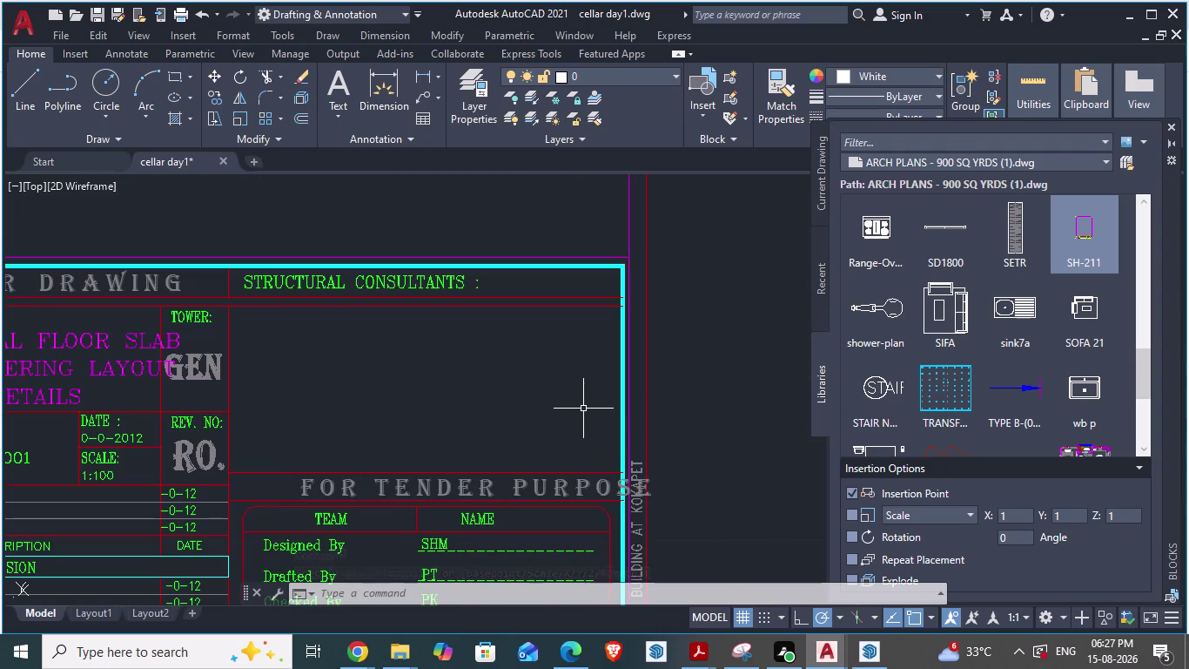
scroll(down, 3)
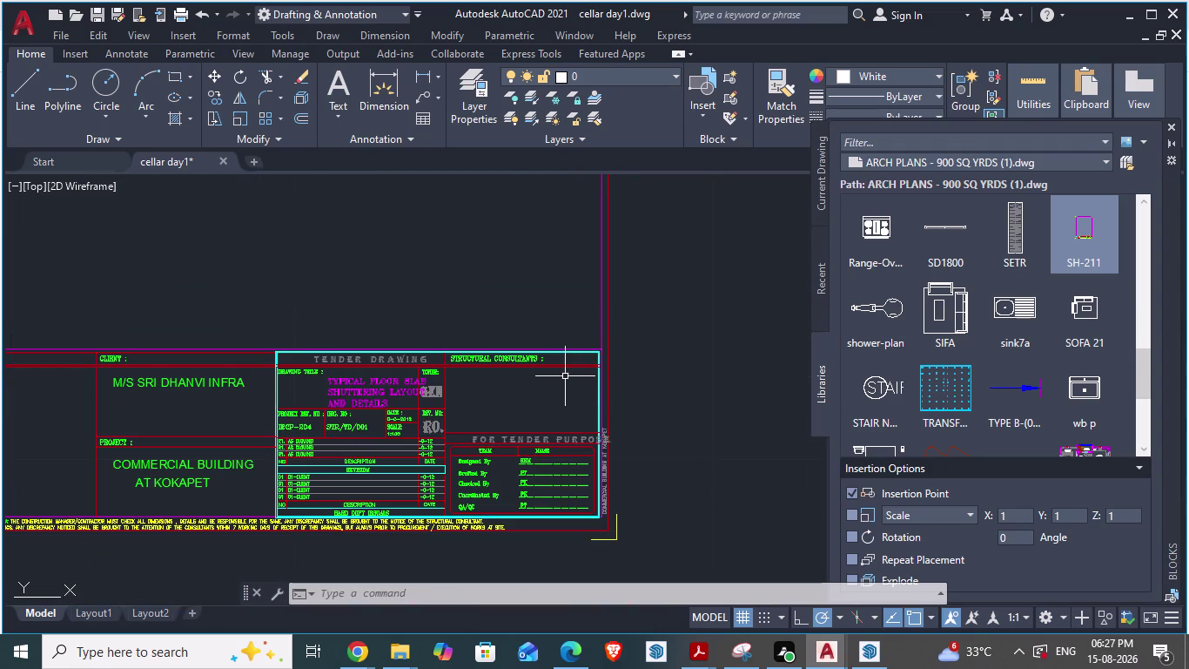
scroll(down, 3)
click(572, 396)
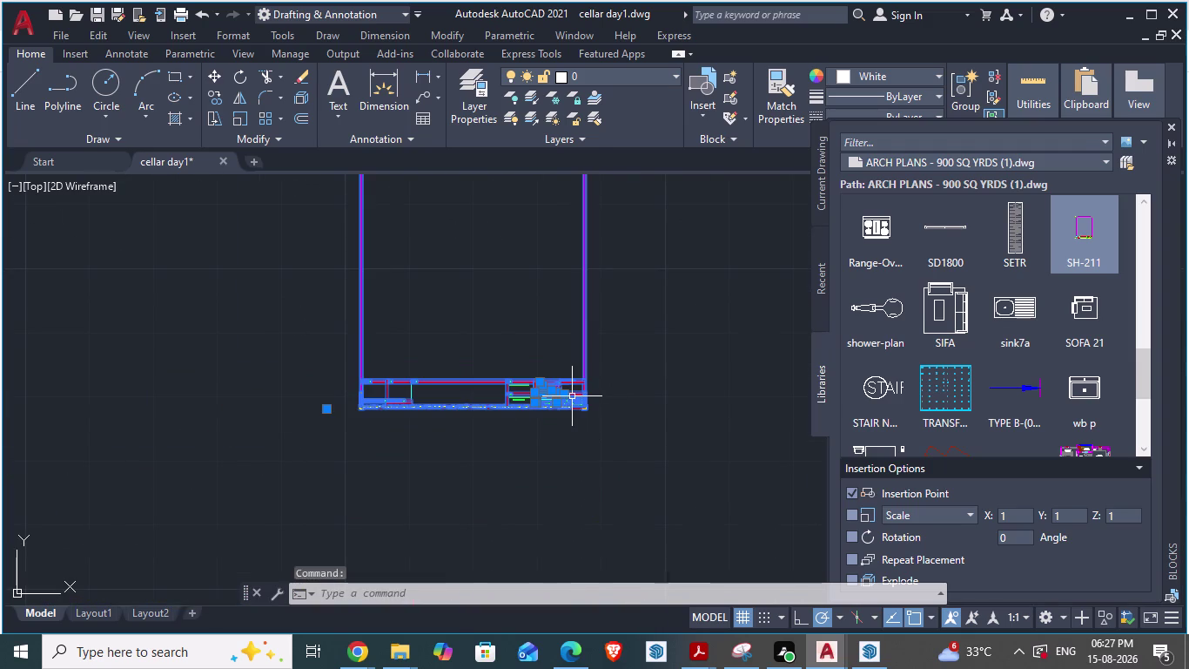
key(Delete)
View the Recent and Current Drawing blocks in the Blocks palette, then close it.
scroll(down, 3)
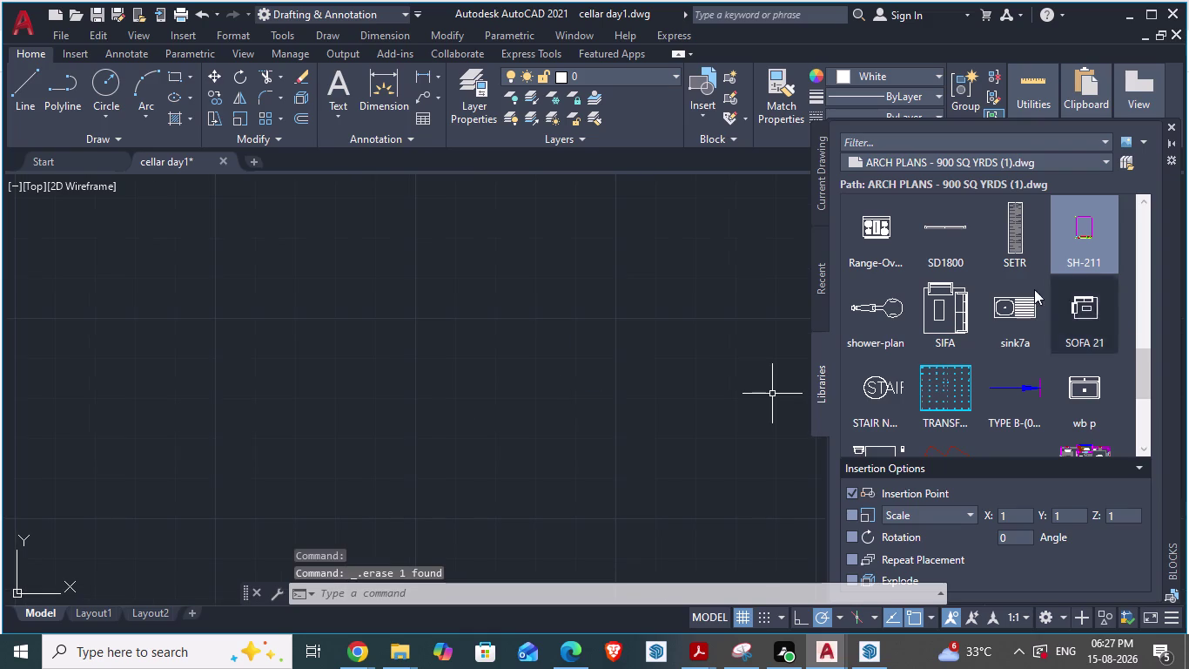
scroll(down, 3)
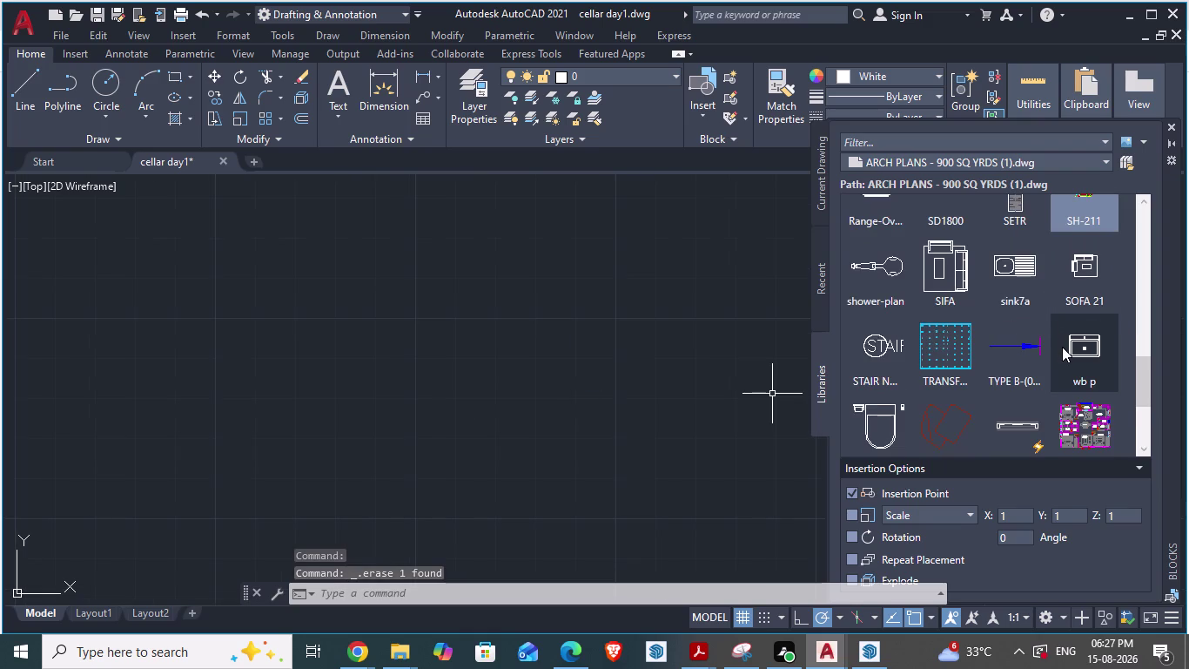
scroll(down, 3)
scroll(down, 3)
scroll(down, 3)
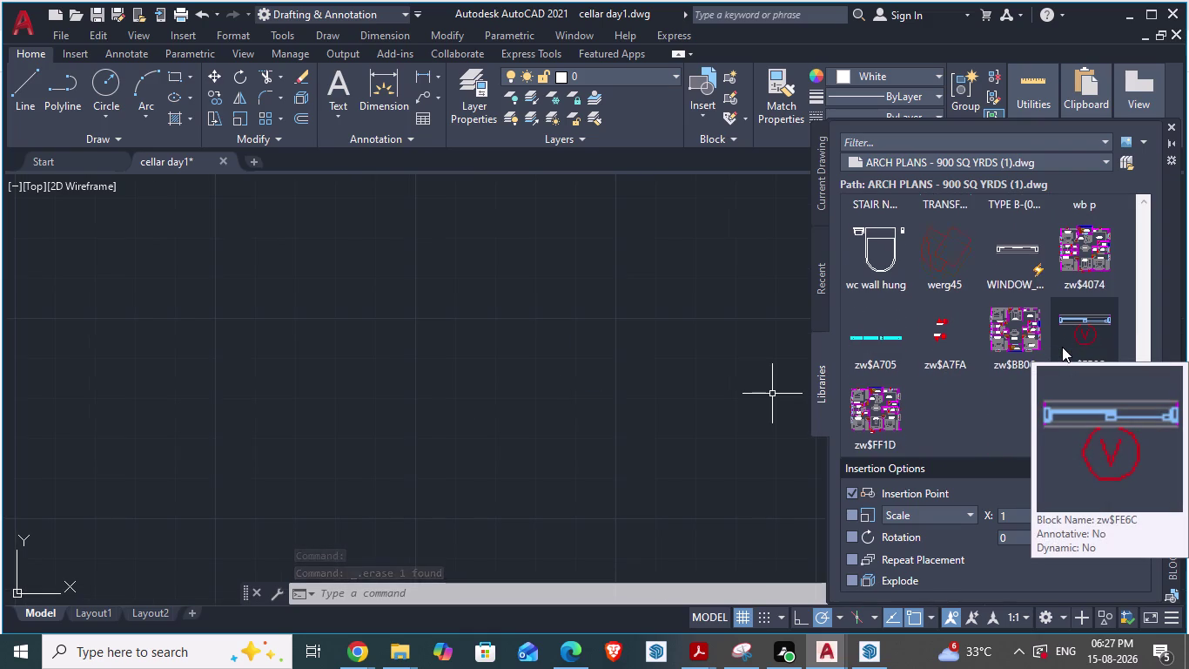
scroll(up, 3)
scroll(up, 3)
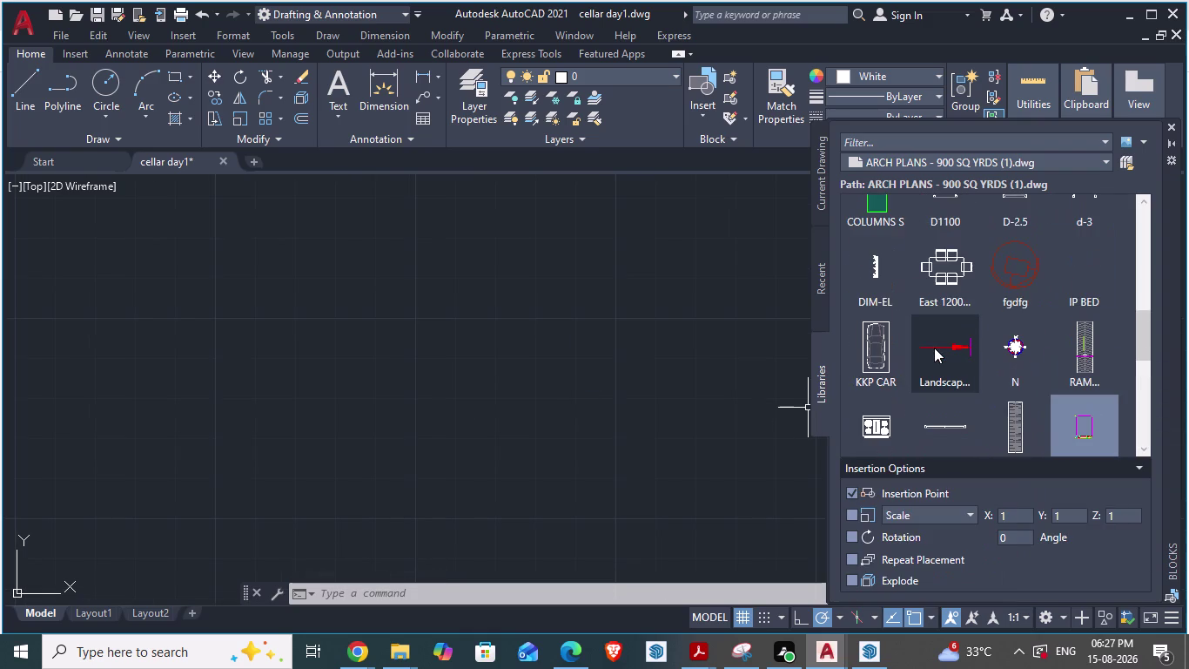
scroll(up, 3)
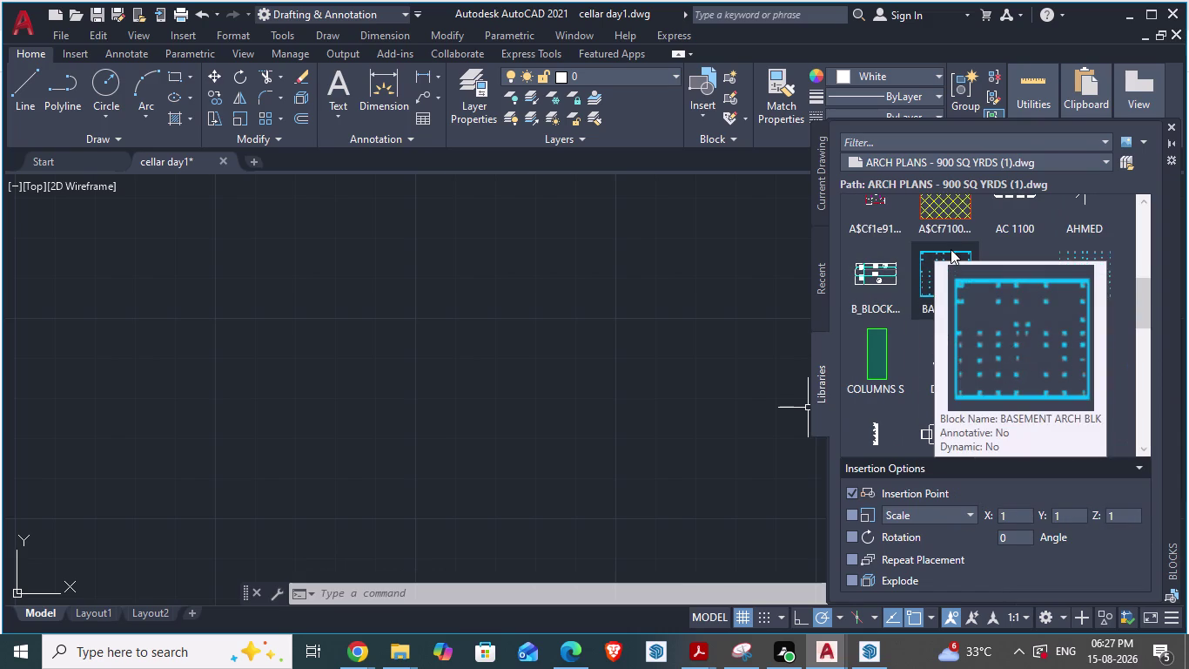
scroll(up, 3)
scroll(up, 3)
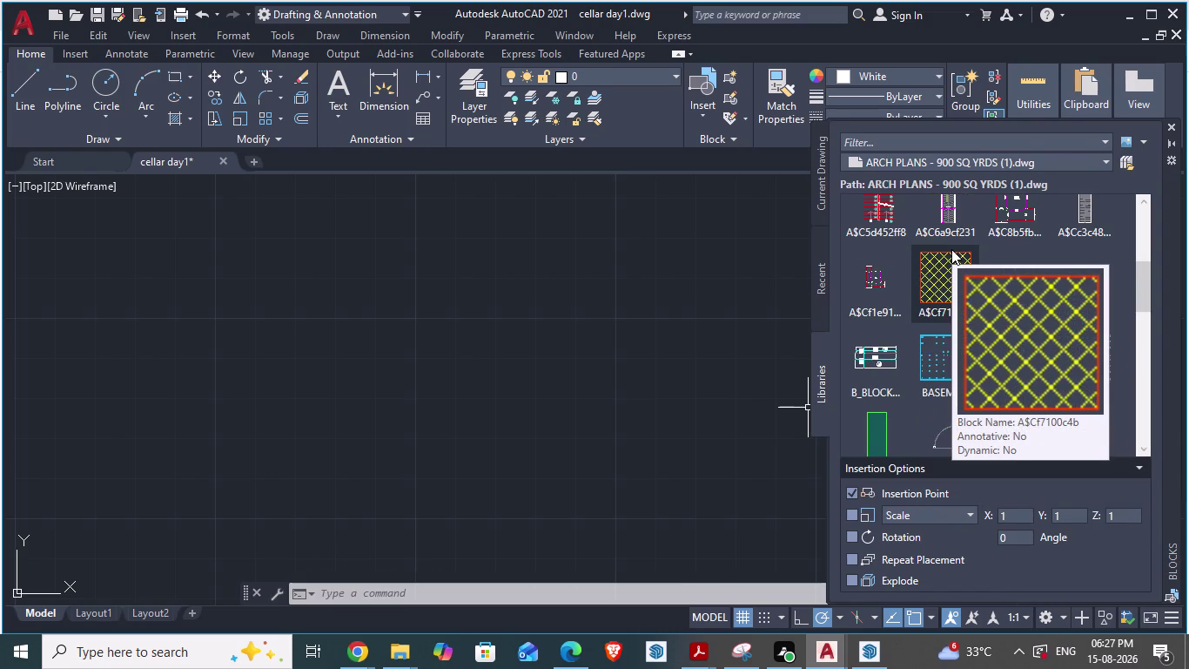
scroll(up, 3)
scroll(up, 3)
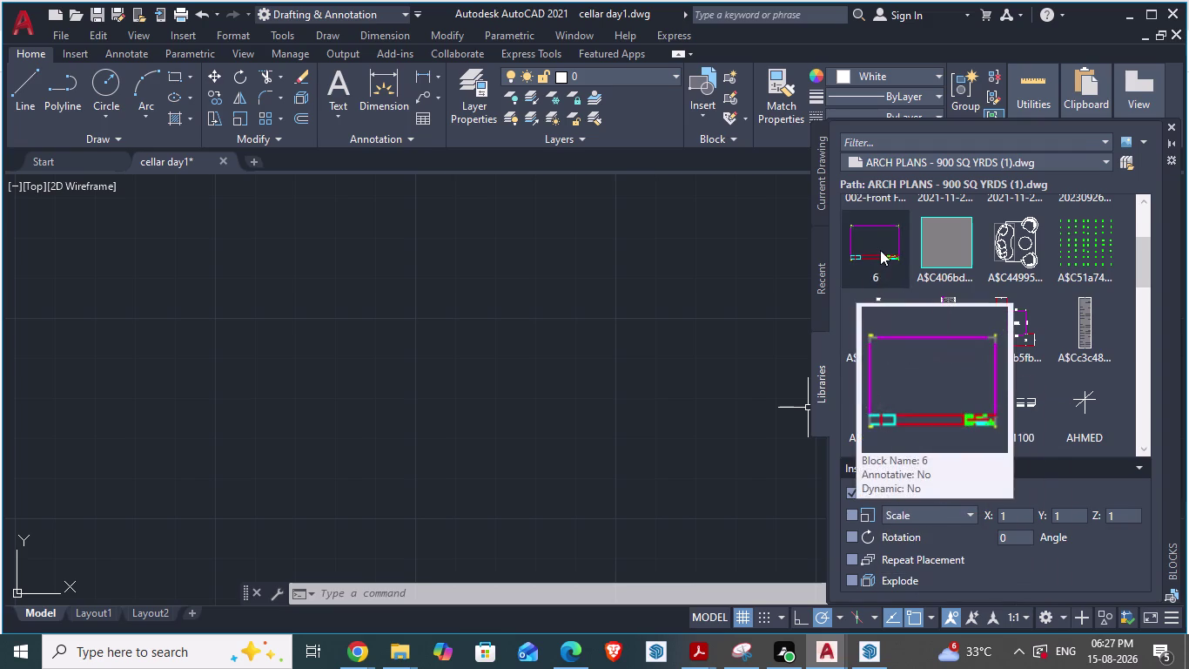
scroll(up, 3)
scroll(up, 3)
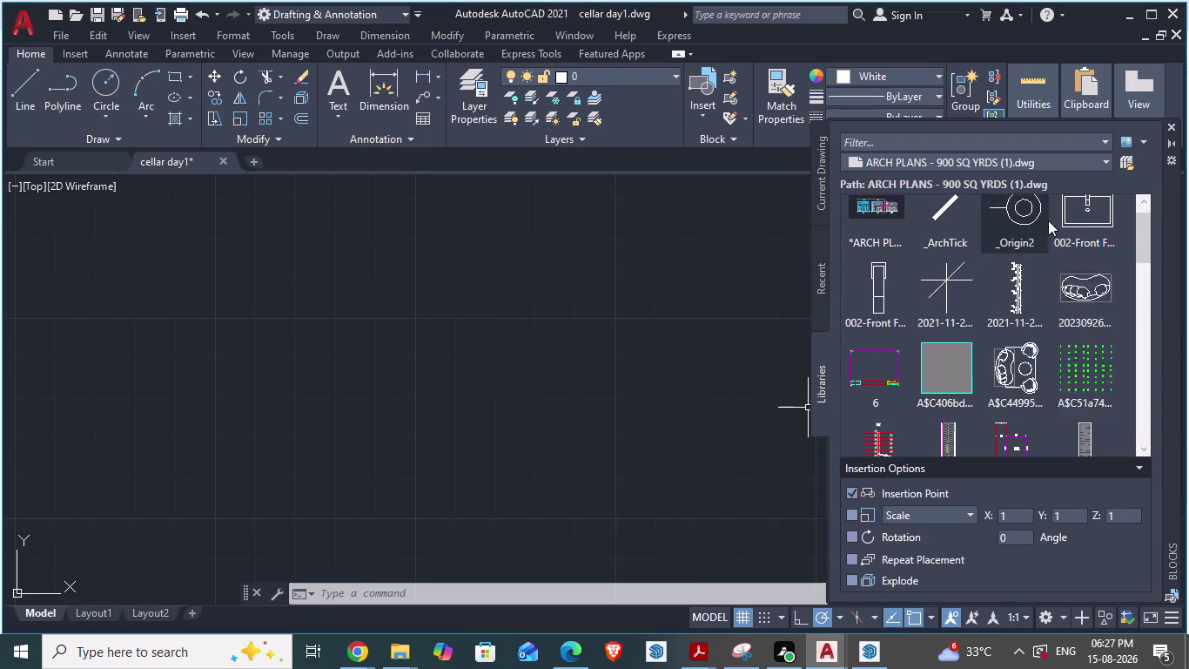
scroll(up, 3)
scroll(up, 3)
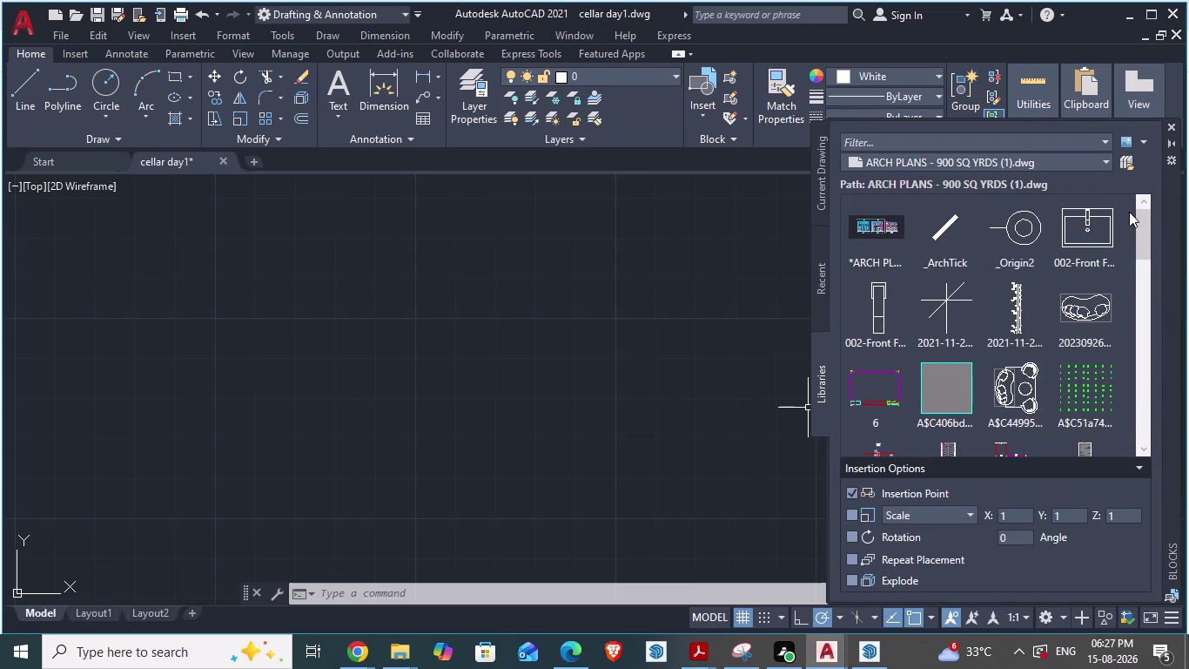
scroll(up, 3)
click(823, 286)
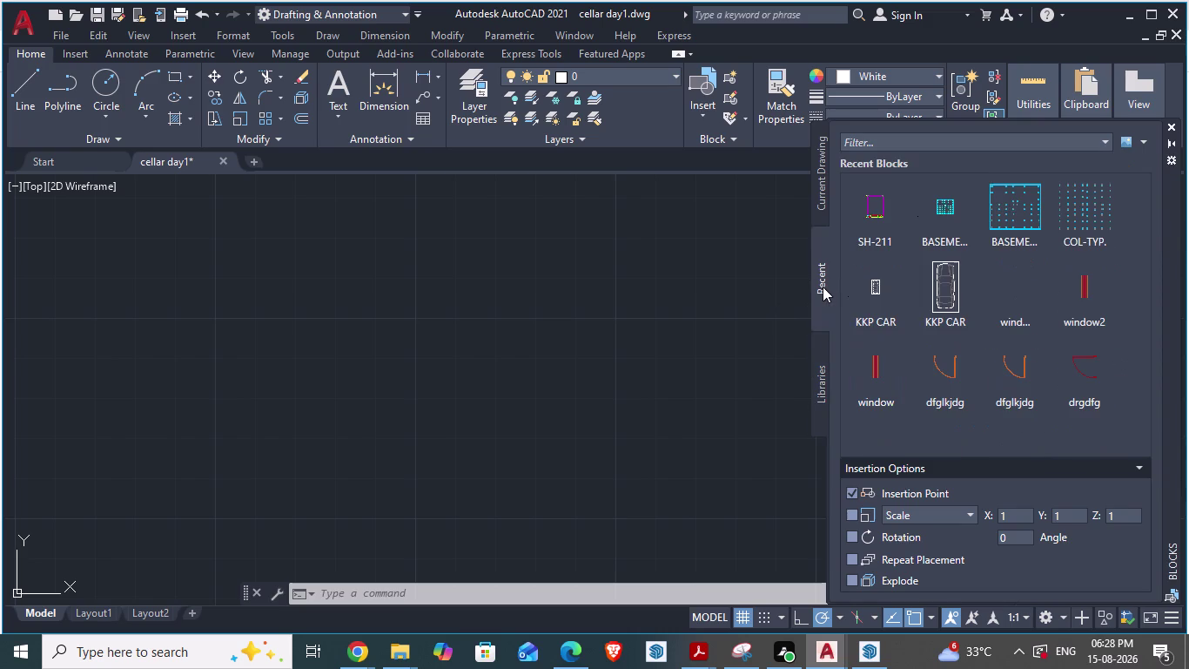
click(822, 178)
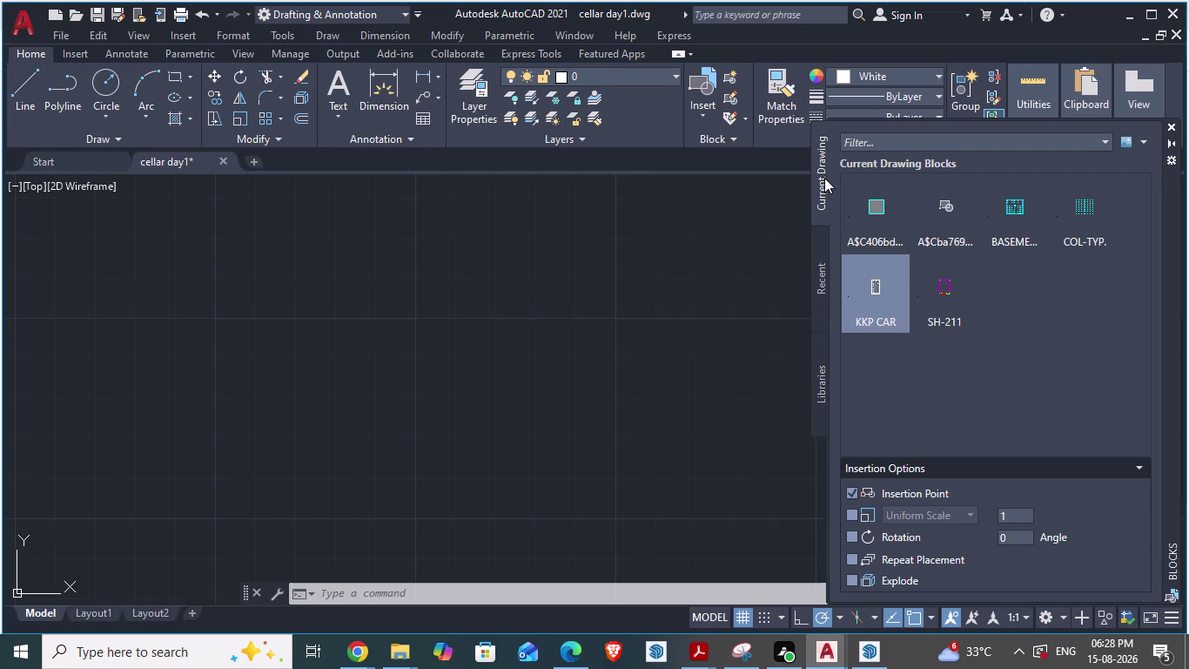
click(611, 316)
Cancel the stray selection window and zoom around the plan.
click(1173, 126)
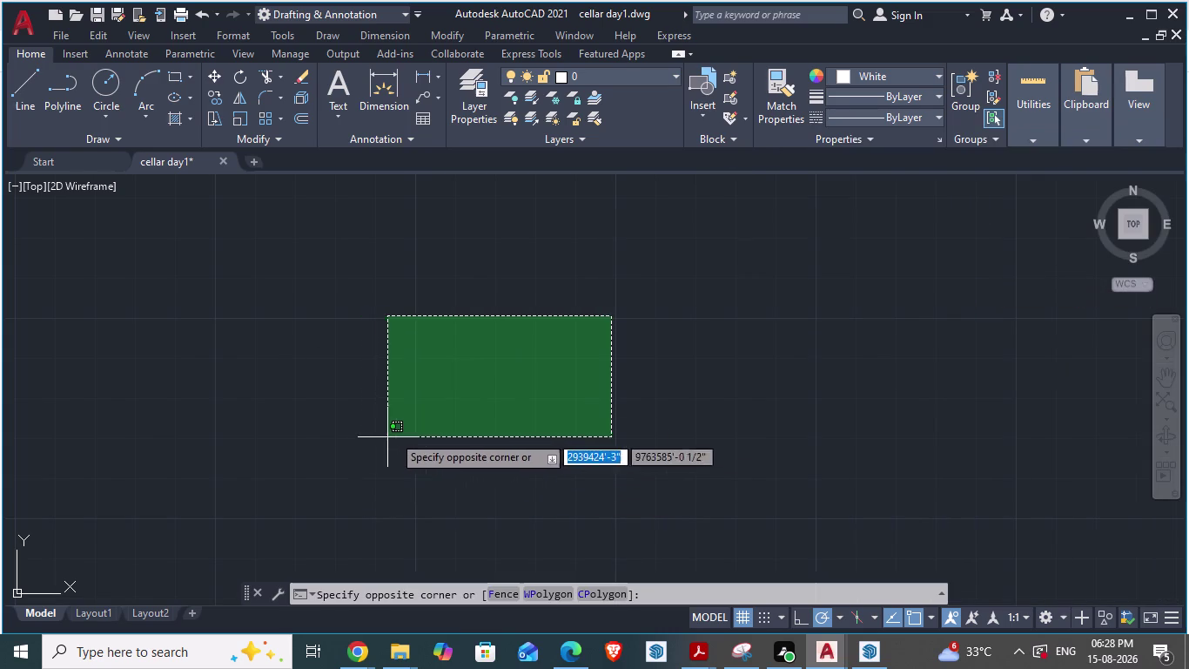
key(Escape)
scroll(down, 3)
scroll(down, 3)
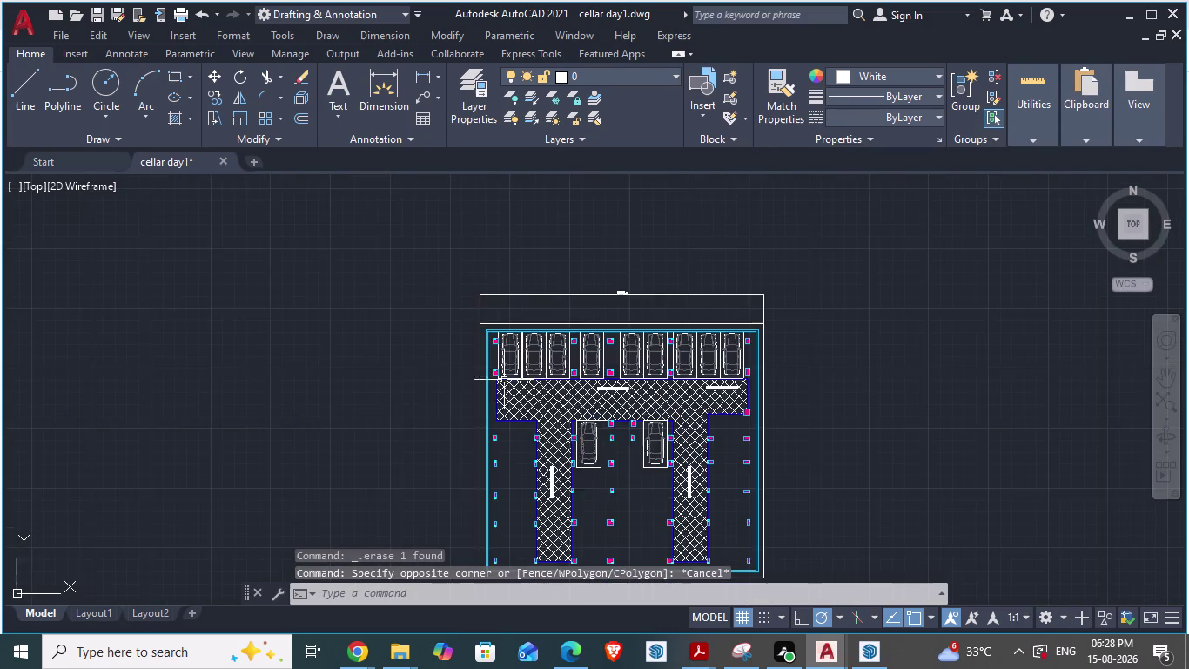
scroll(down, 3)
scroll(up, 3)
scroll(down, 3)
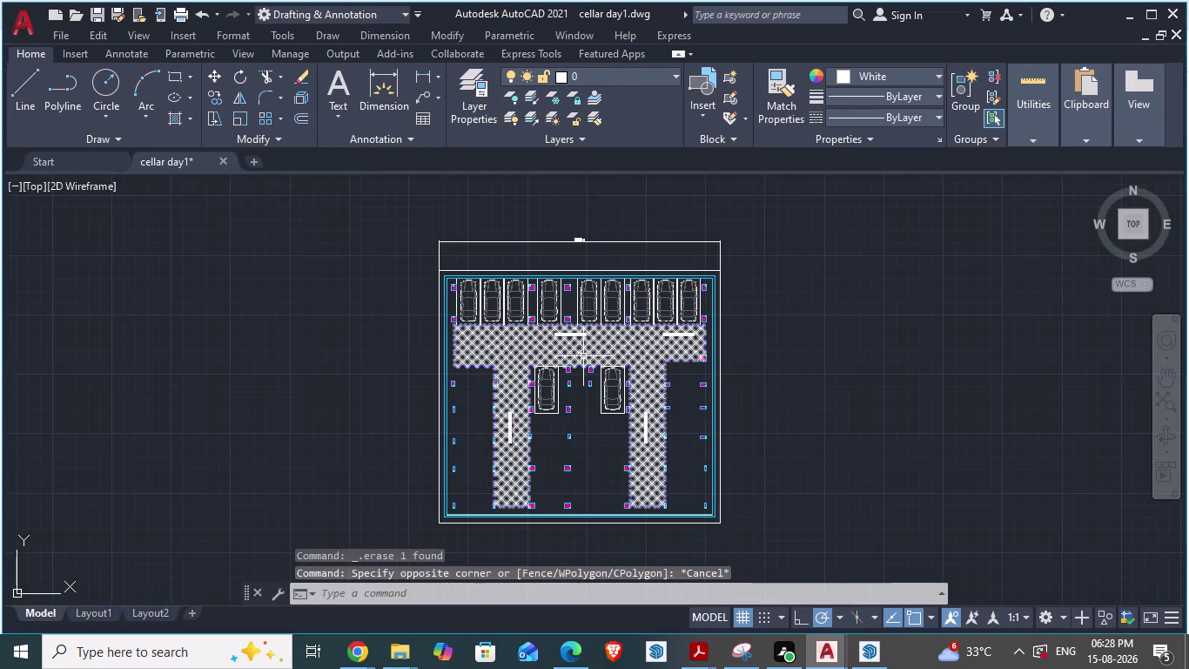
scroll(up, 3)
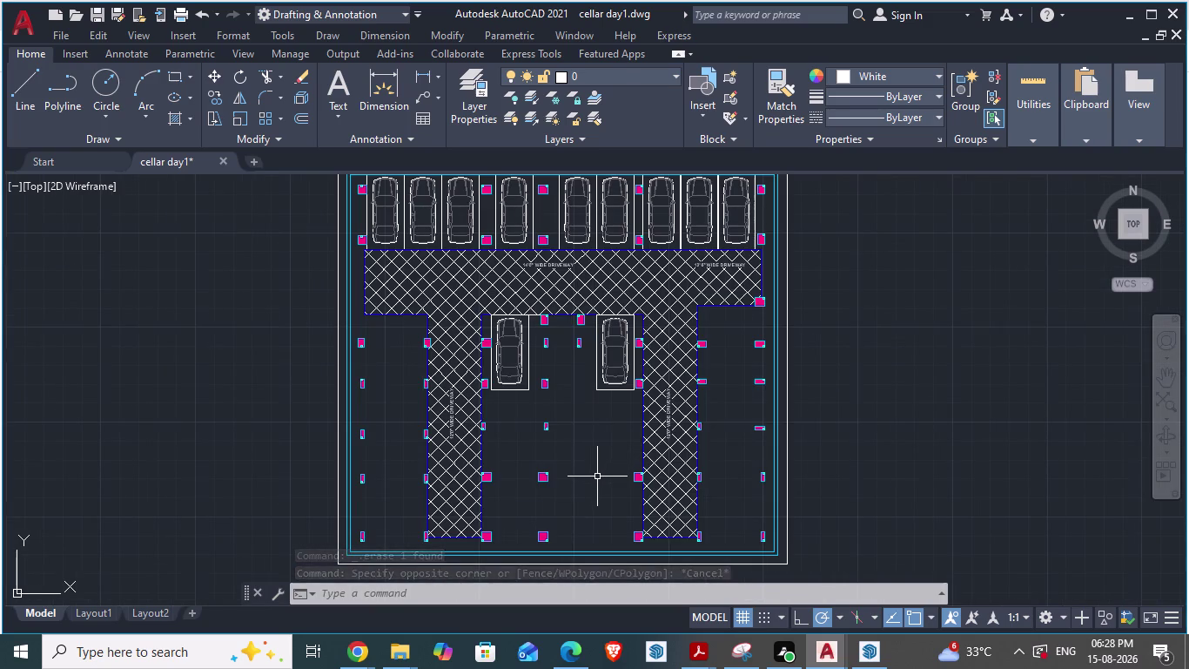
Compare against ARCH PLANS, return to cellar day1 and select the outer boundary.
key(alt+Tab)
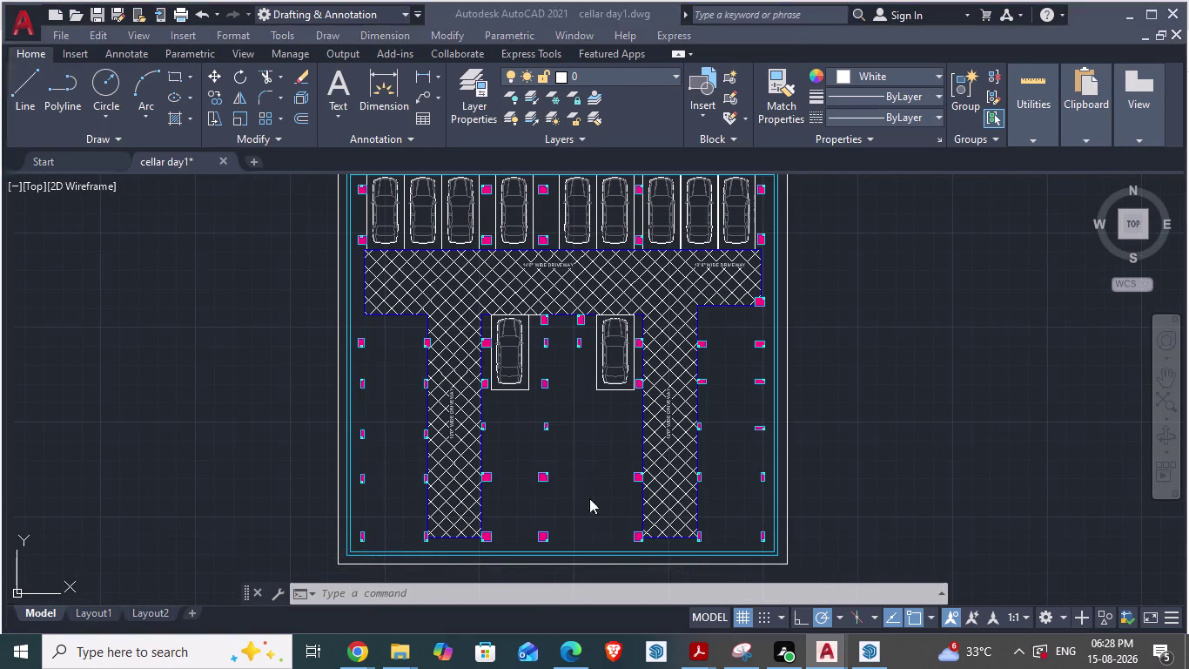
scroll(down, 3)
scroll(up, 3)
key(alt+Tab)
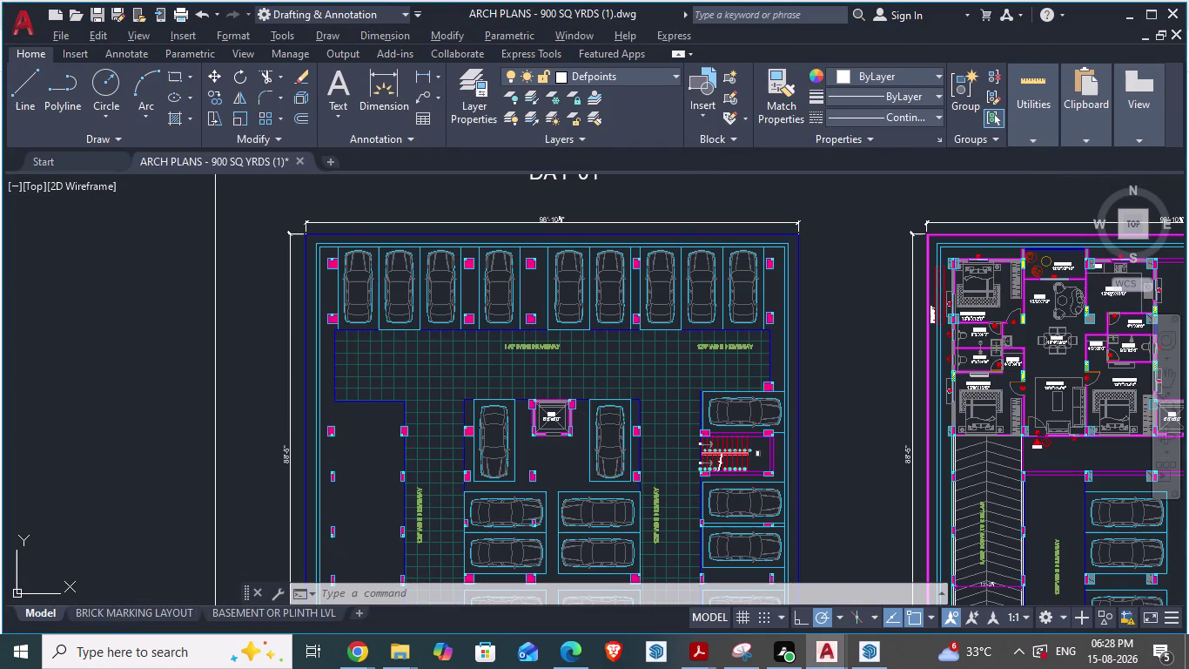
scroll(down, 3)
scroll(up, 3)
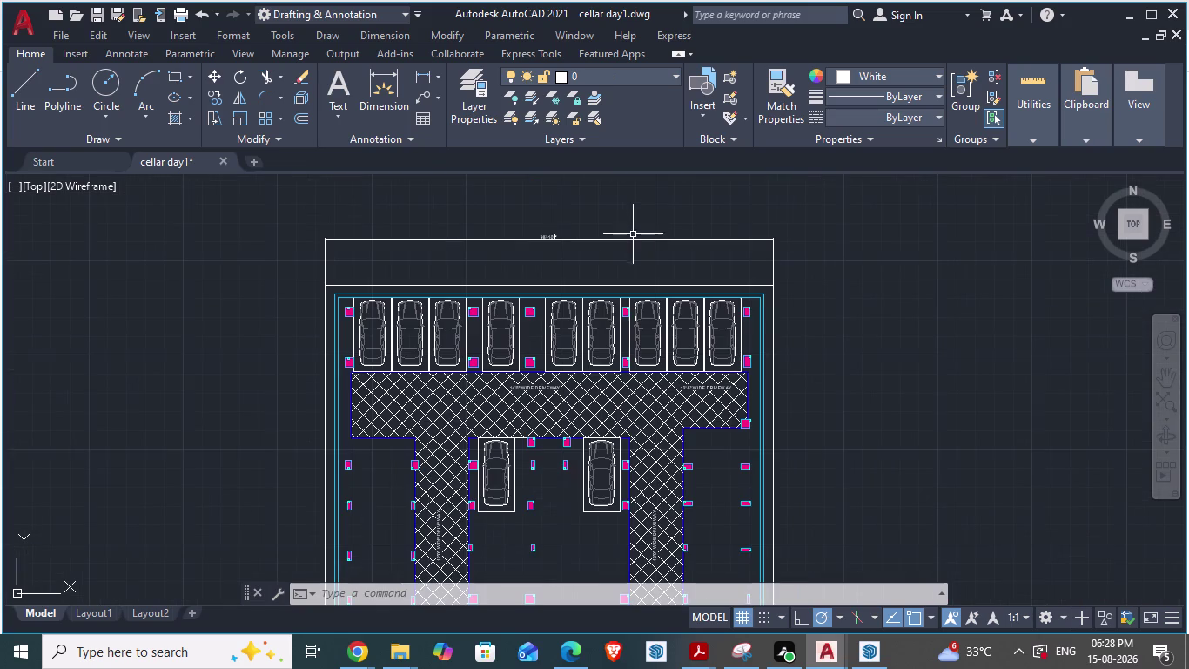
click(565, 285)
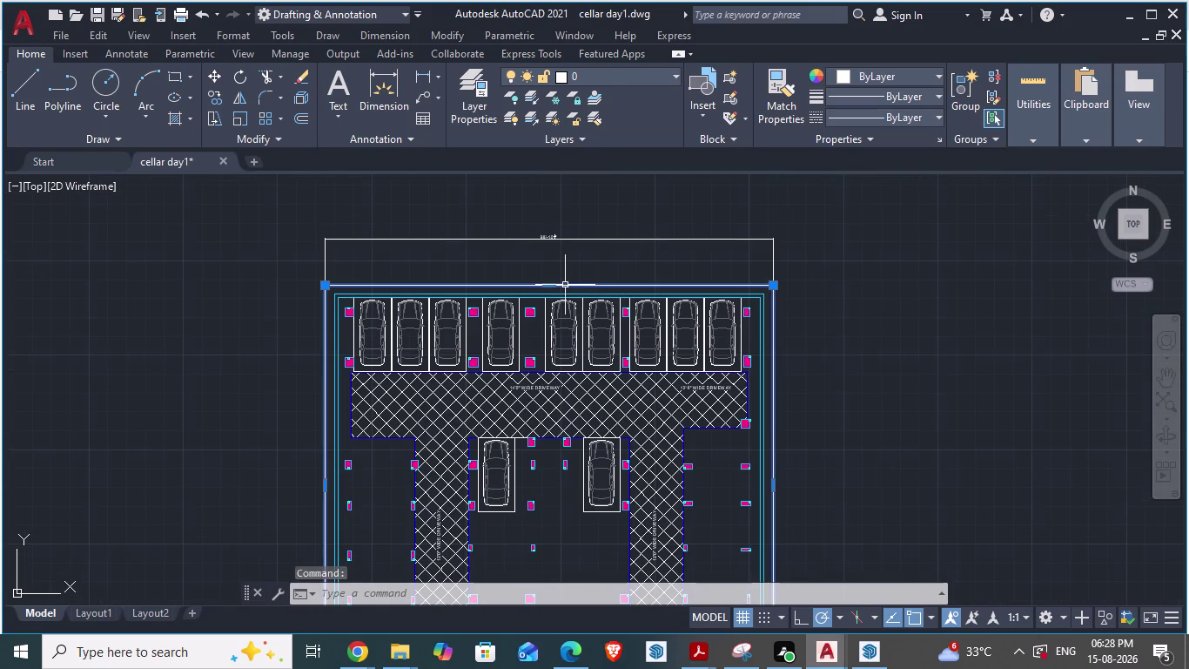
Set the selected outer boundary polyline's color to Blue and close the Properties palette.
right_click(565, 285)
click(620, 600)
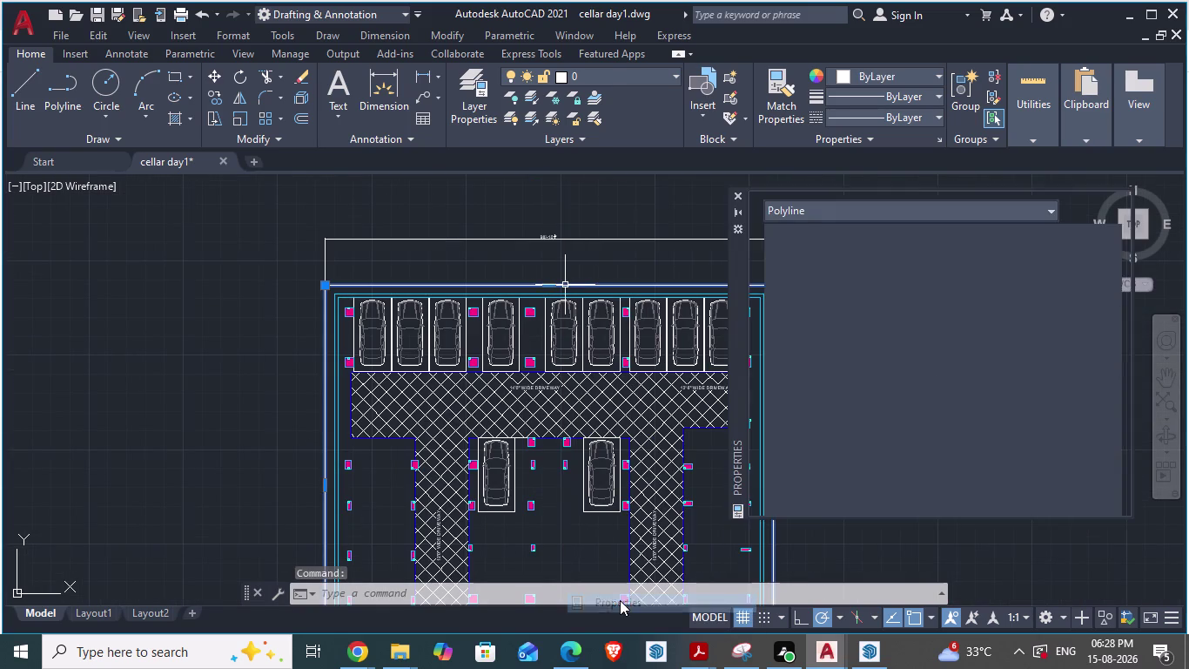
click(945, 247)
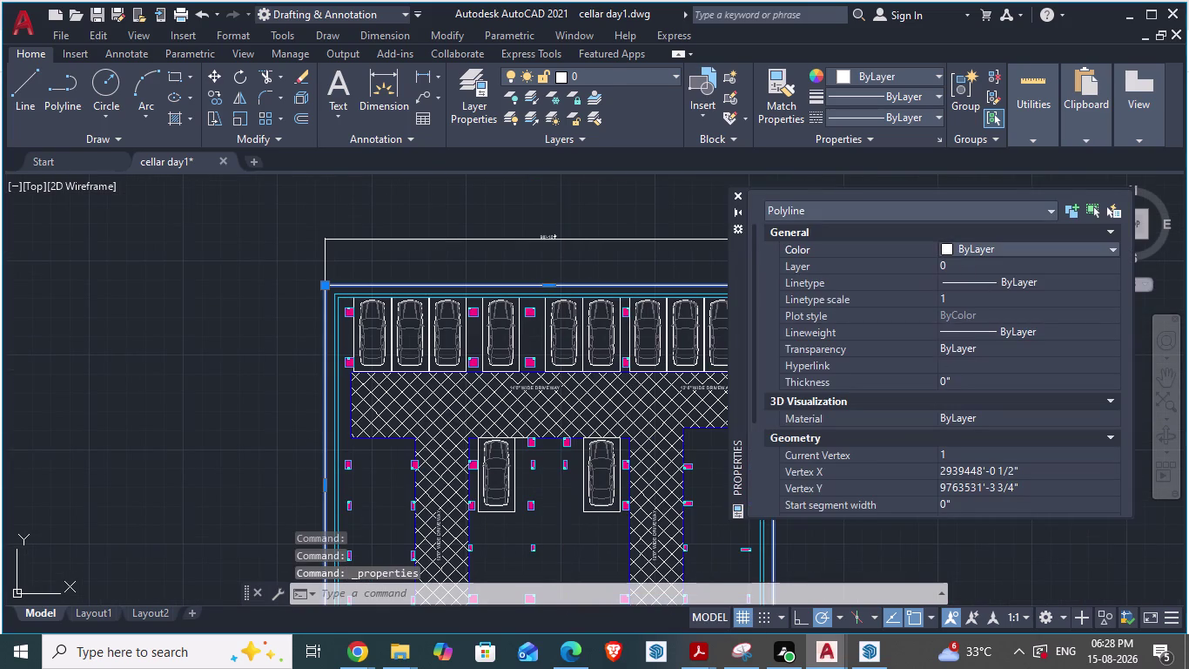
click(952, 251)
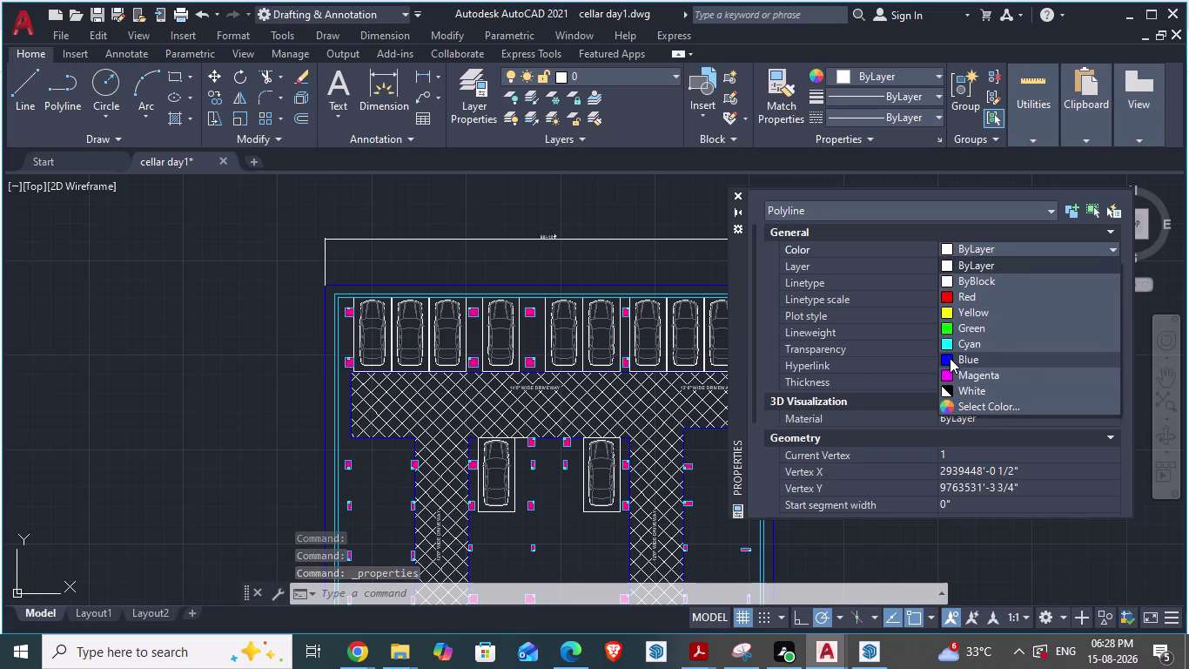
click(950, 358)
key(Escape)
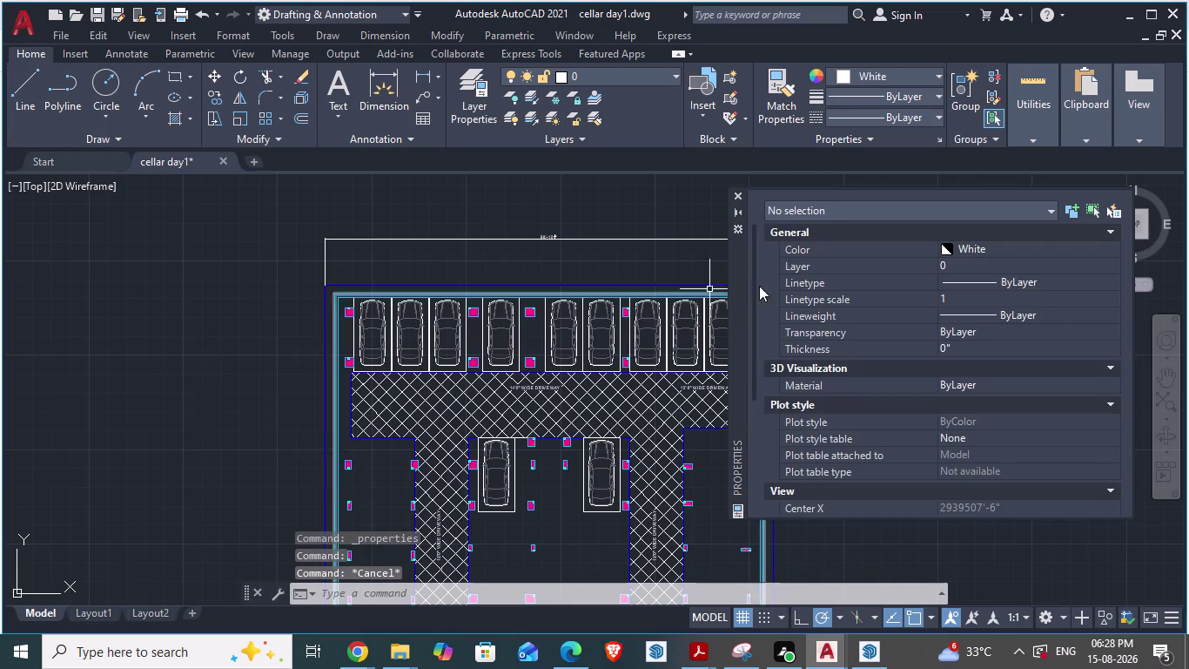
key(alt+Tab)
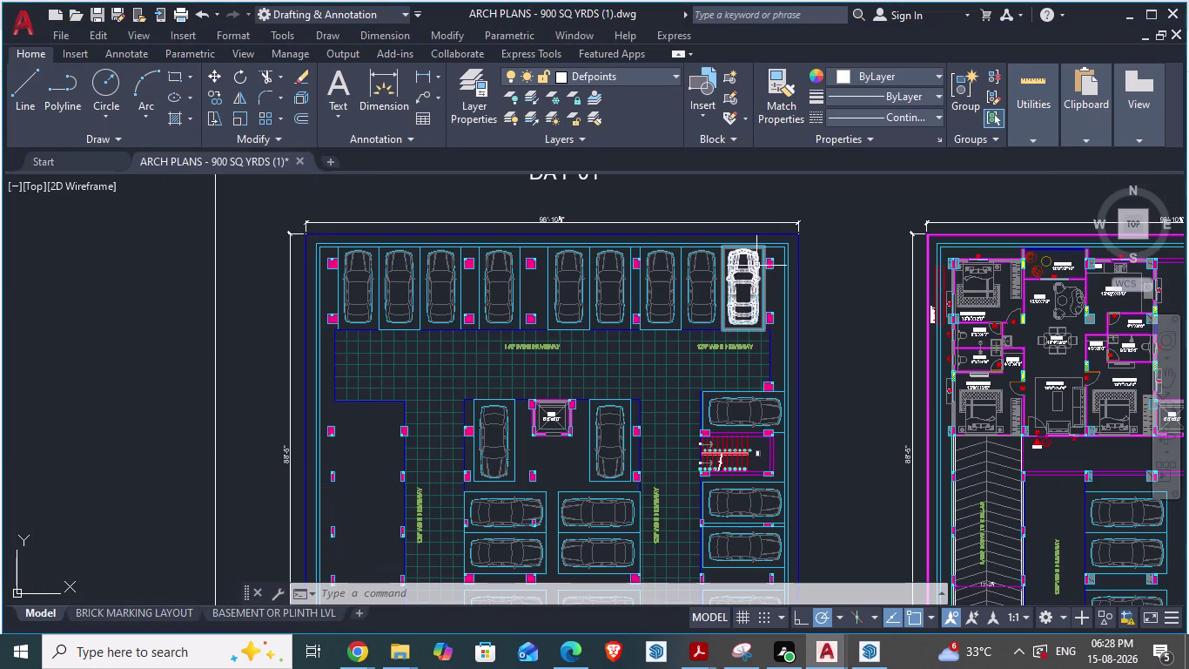
key(alt+Tab)
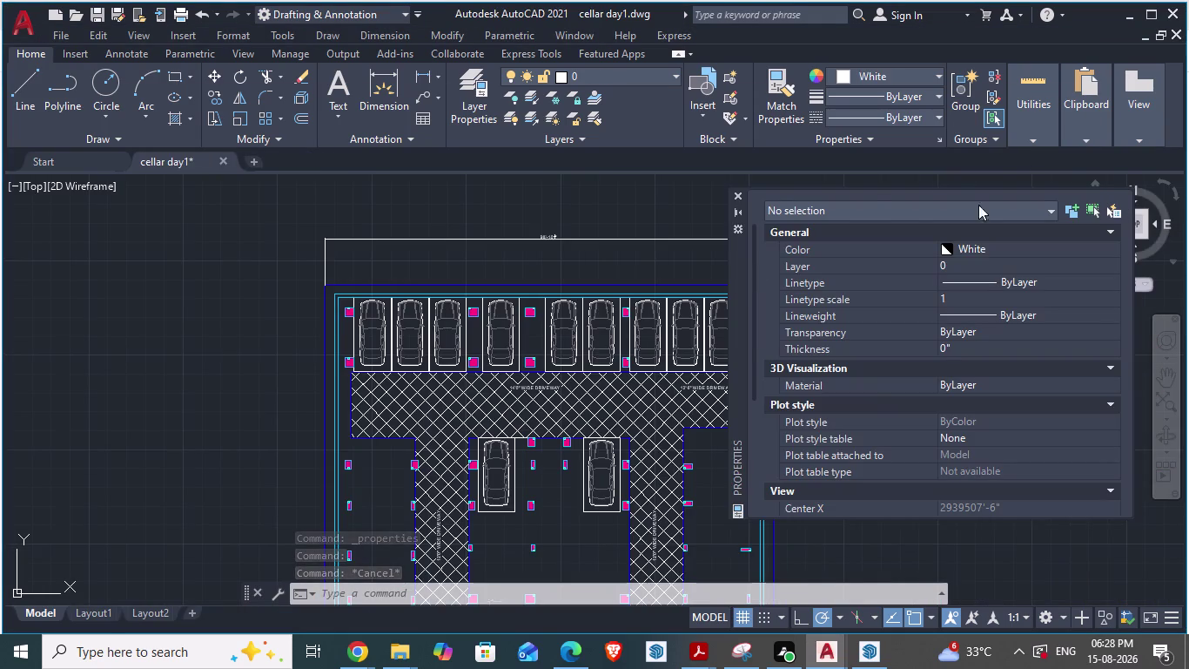
click(741, 196)
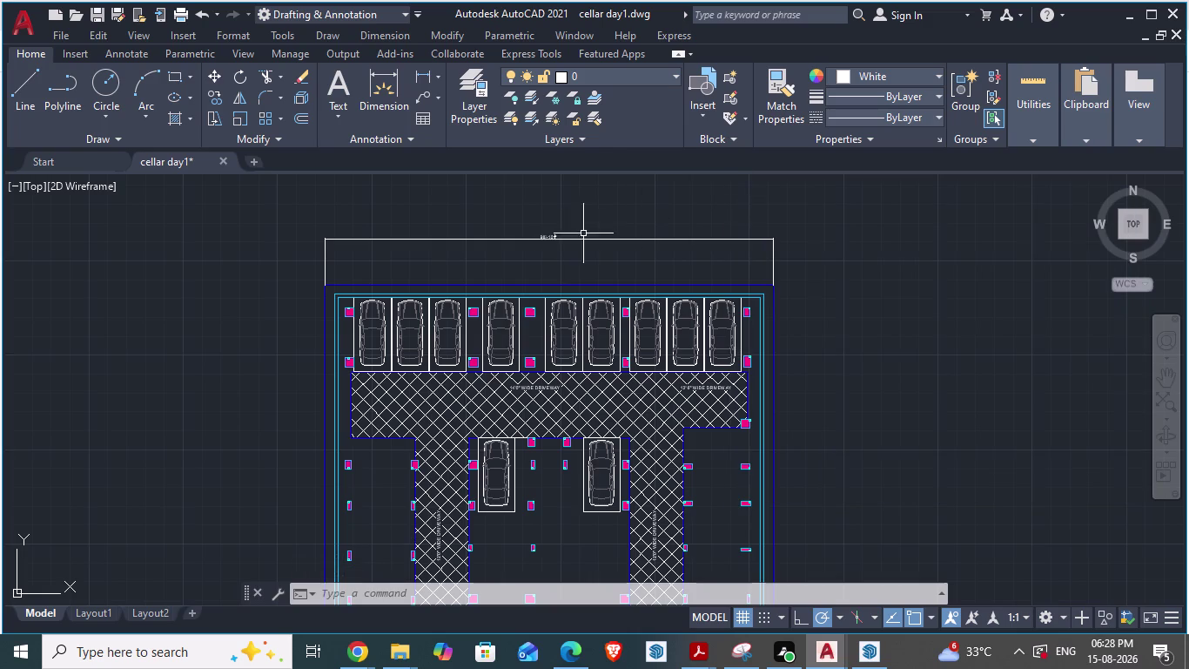
Switch to the ARCH PLANS drawing and zoom in on its lift core between the parked cars.
scroll(down, 3)
scroll(up, 3)
scroll(down, 3)
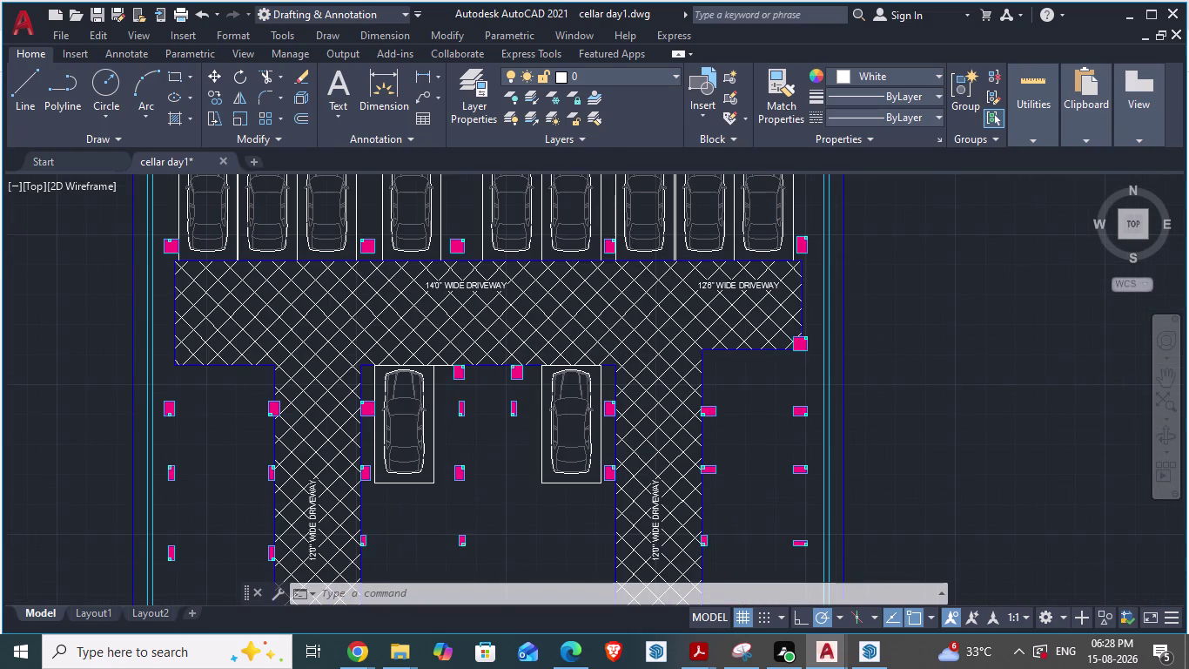
key(alt+Tab)
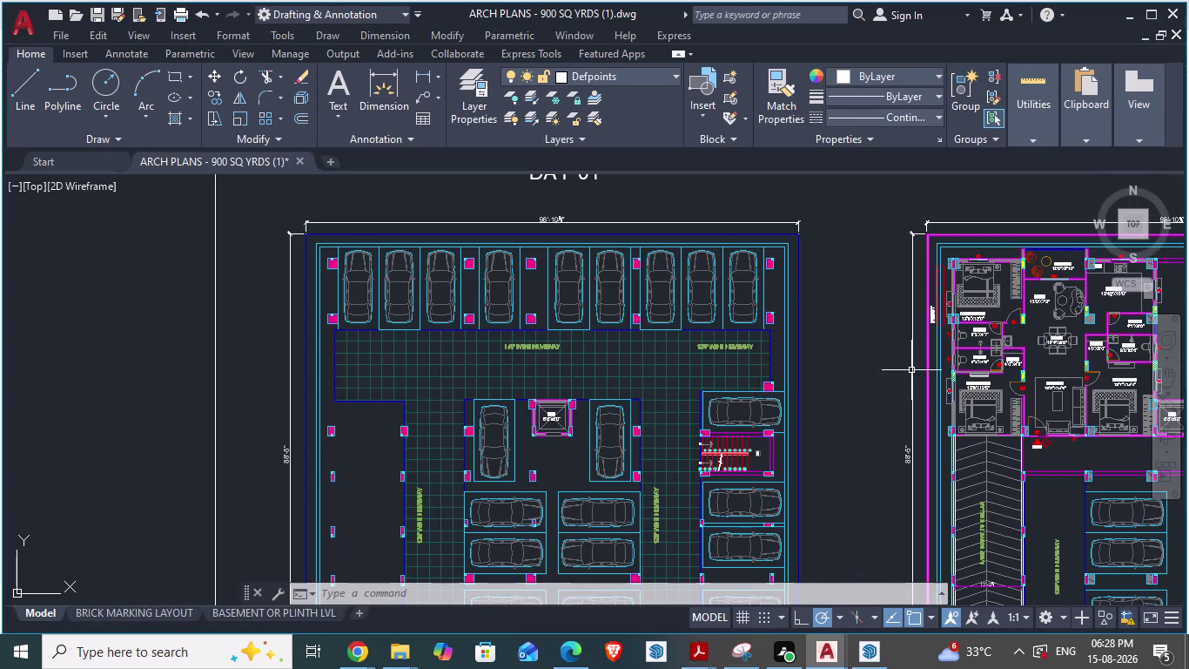
key(alt+Tab)
scroll(down, 3)
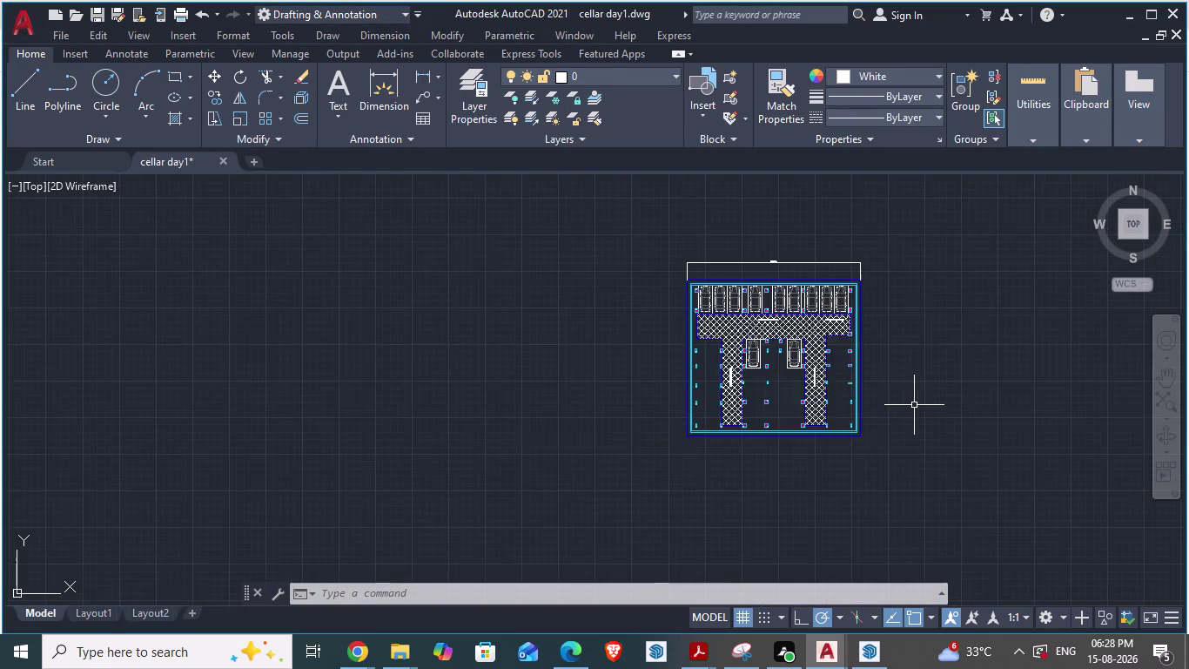
scroll(up, 3)
key(alt+Tab)
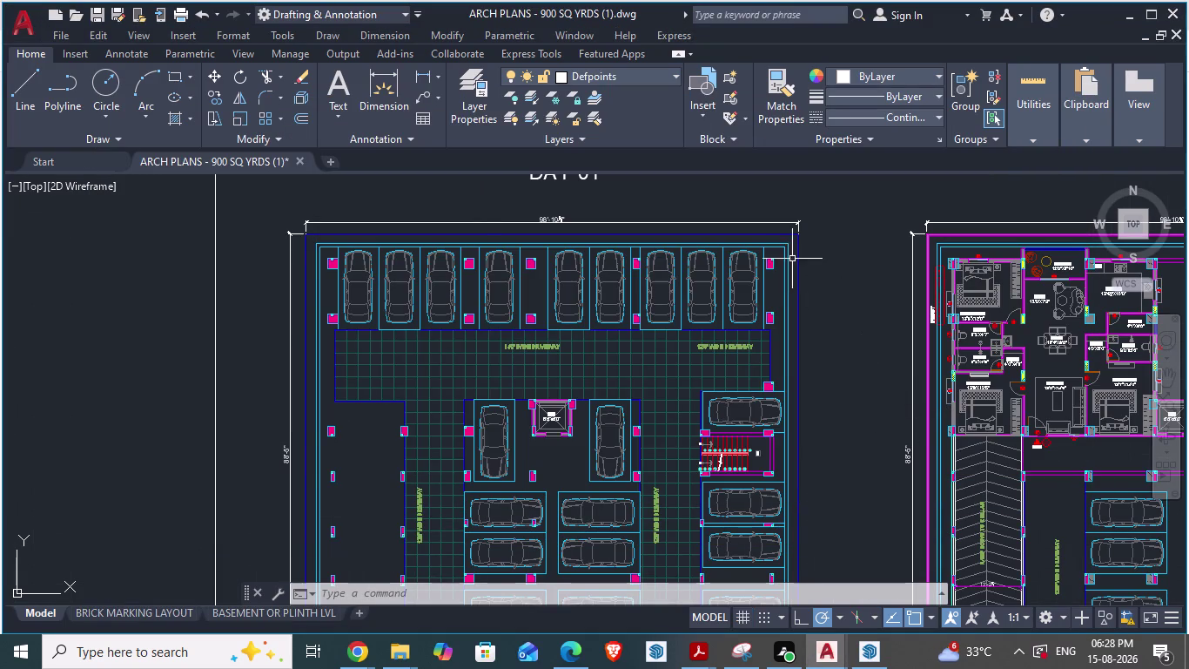
scroll(down, 3)
scroll(up, 3)
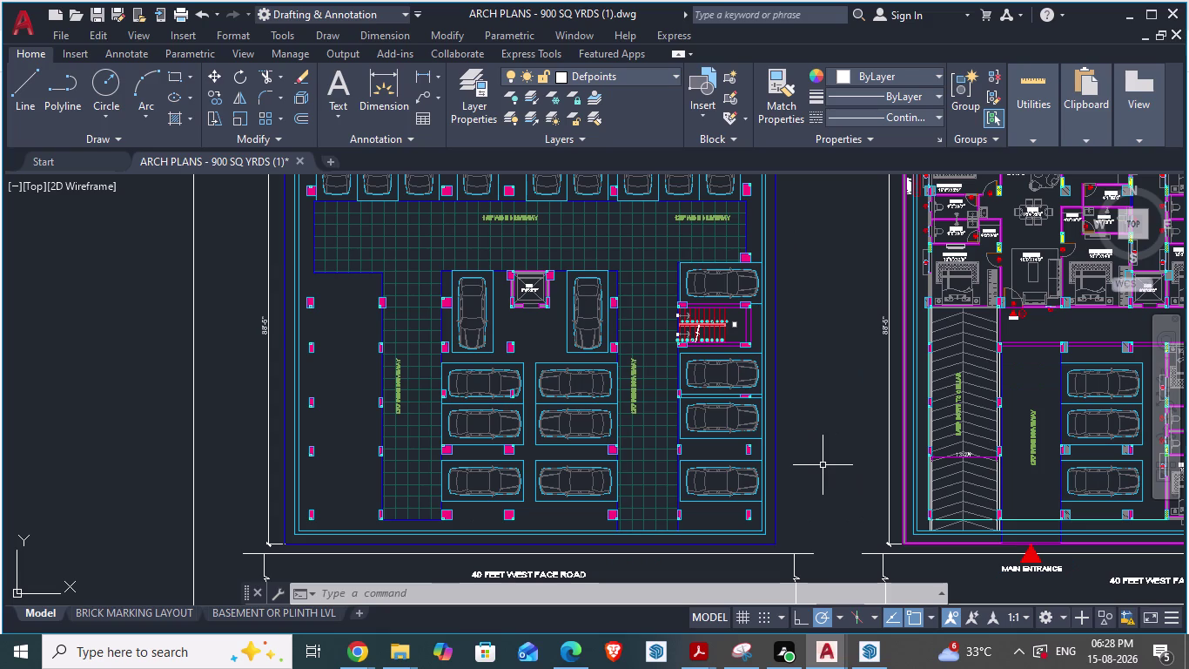
scroll(up, 3)
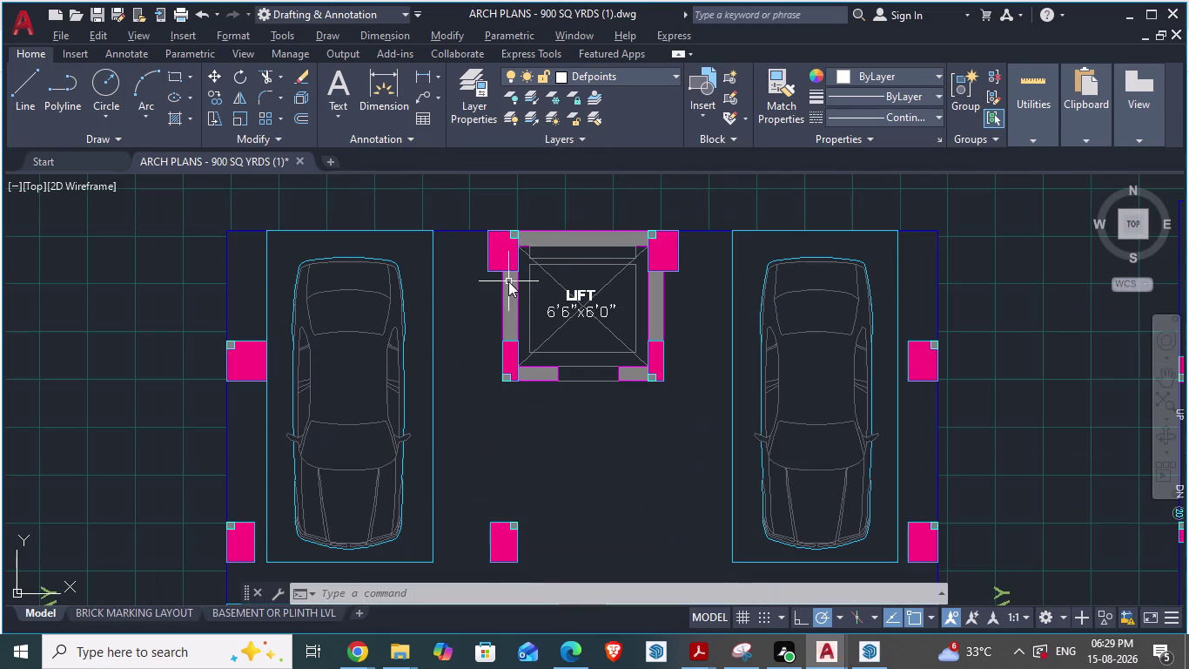
In ARCH PLANS, inspect the lift wall hatch, core and nearby column, then copy the hatch.
scroll(up, 3)
click(512, 232)
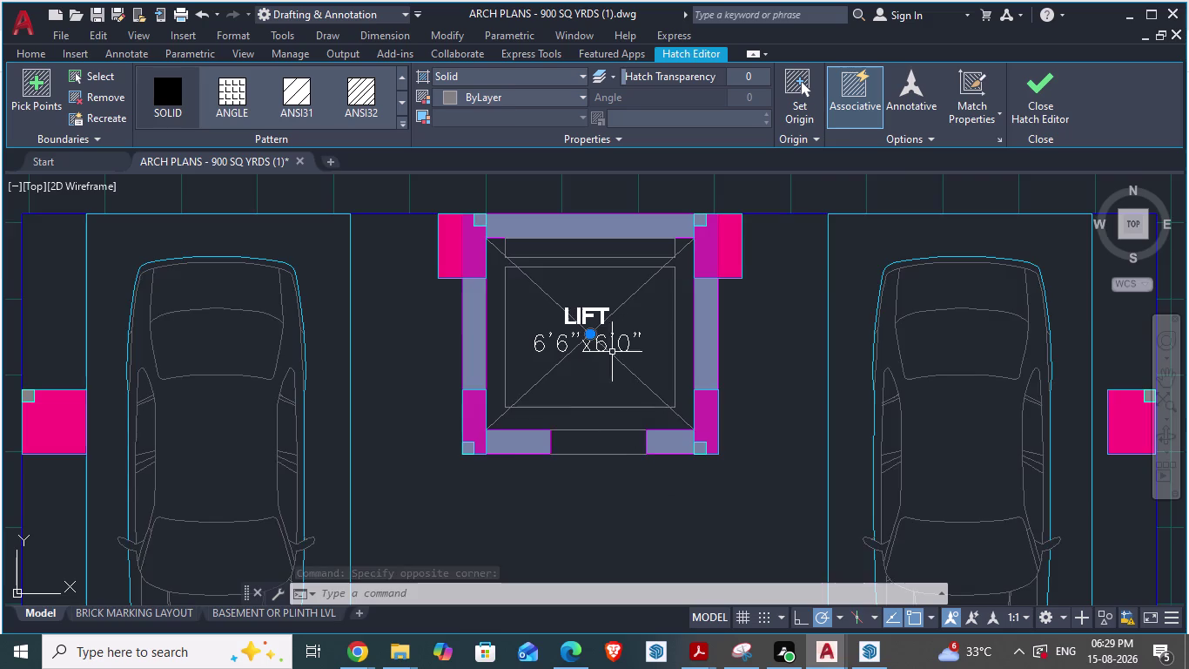
scroll(up, 3)
scroll(down, 3)
scroll(up, 3)
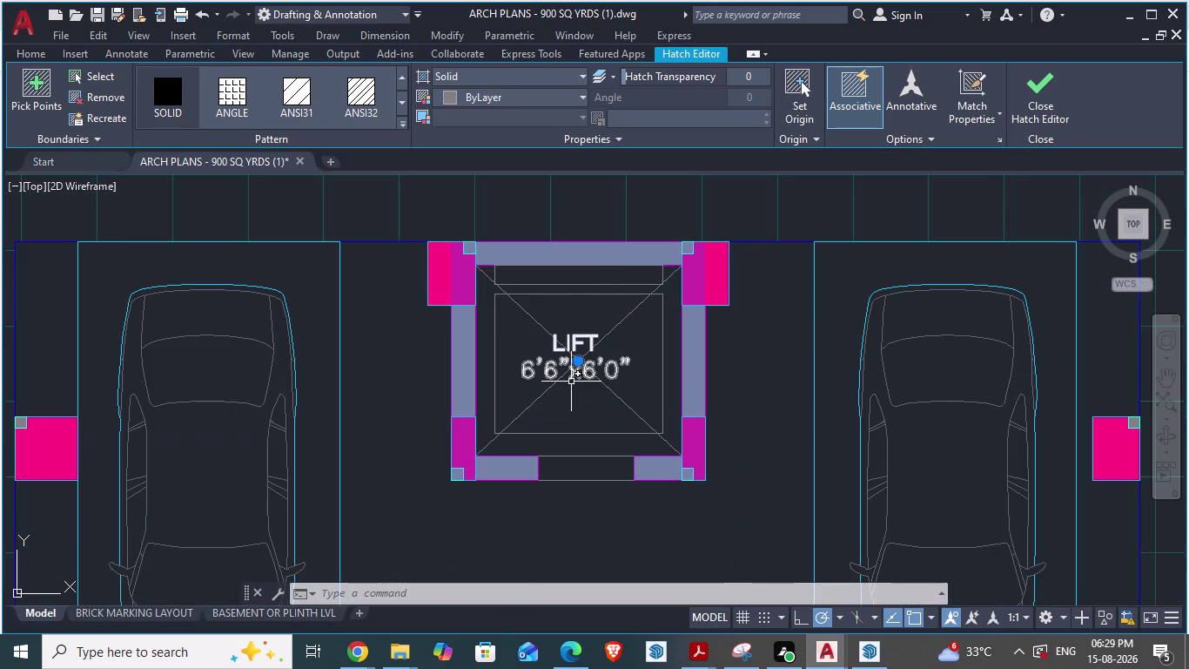
scroll(up, 3)
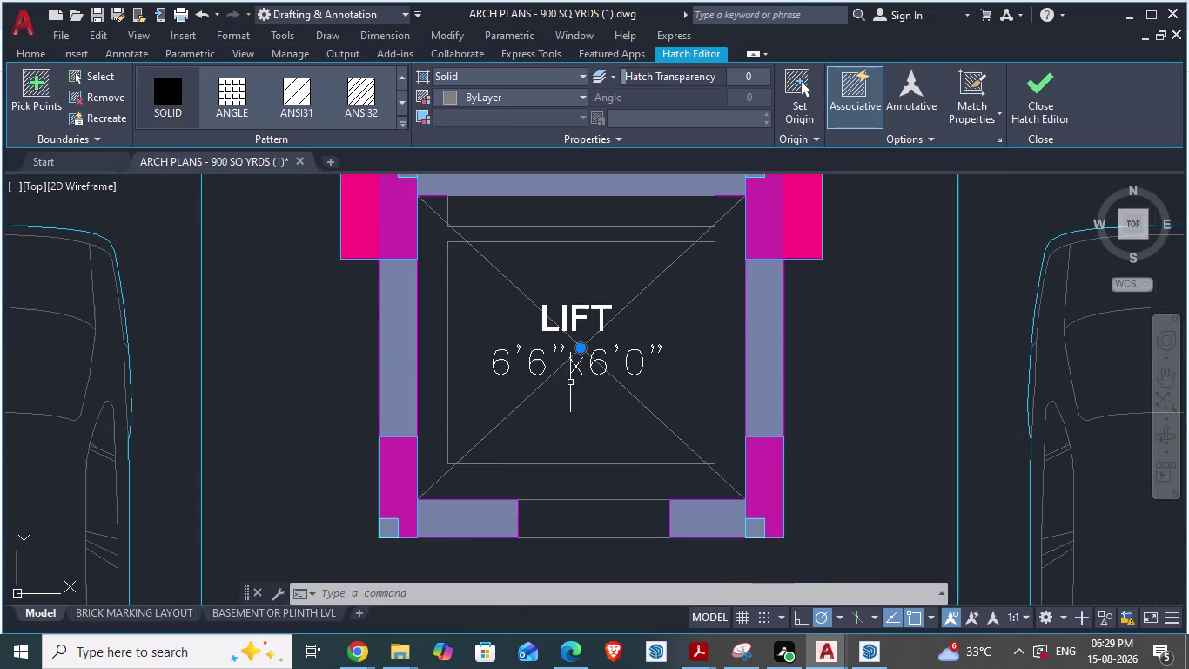
scroll(down, 3)
click(570, 382)
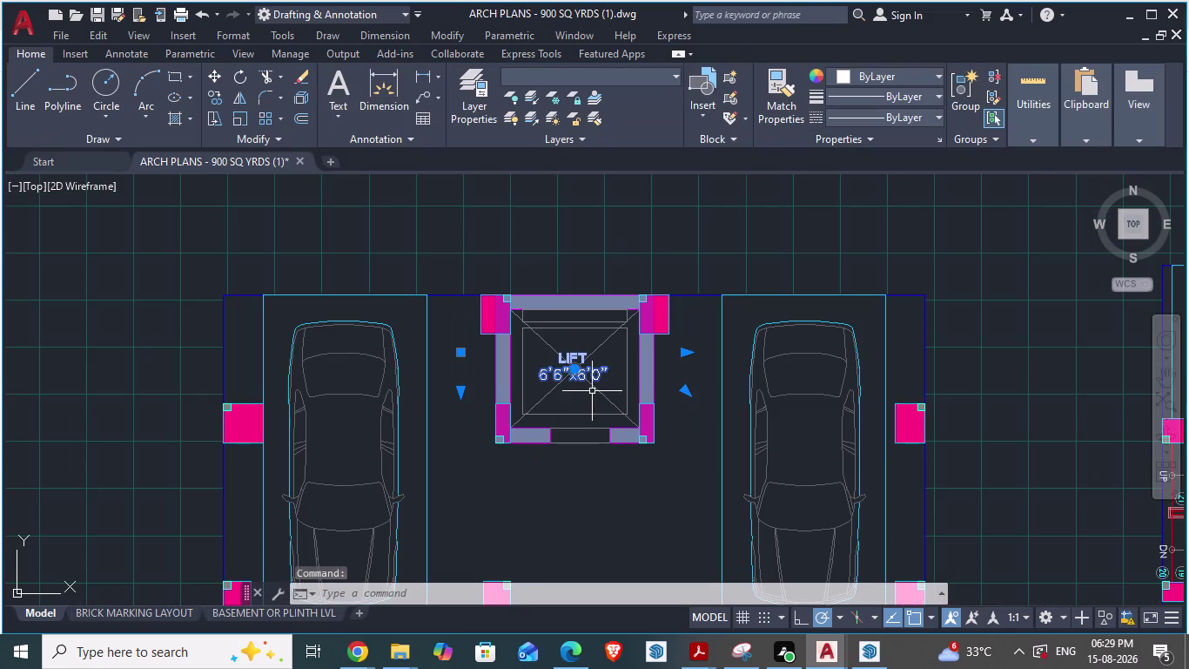
key(Escape)
click(511, 440)
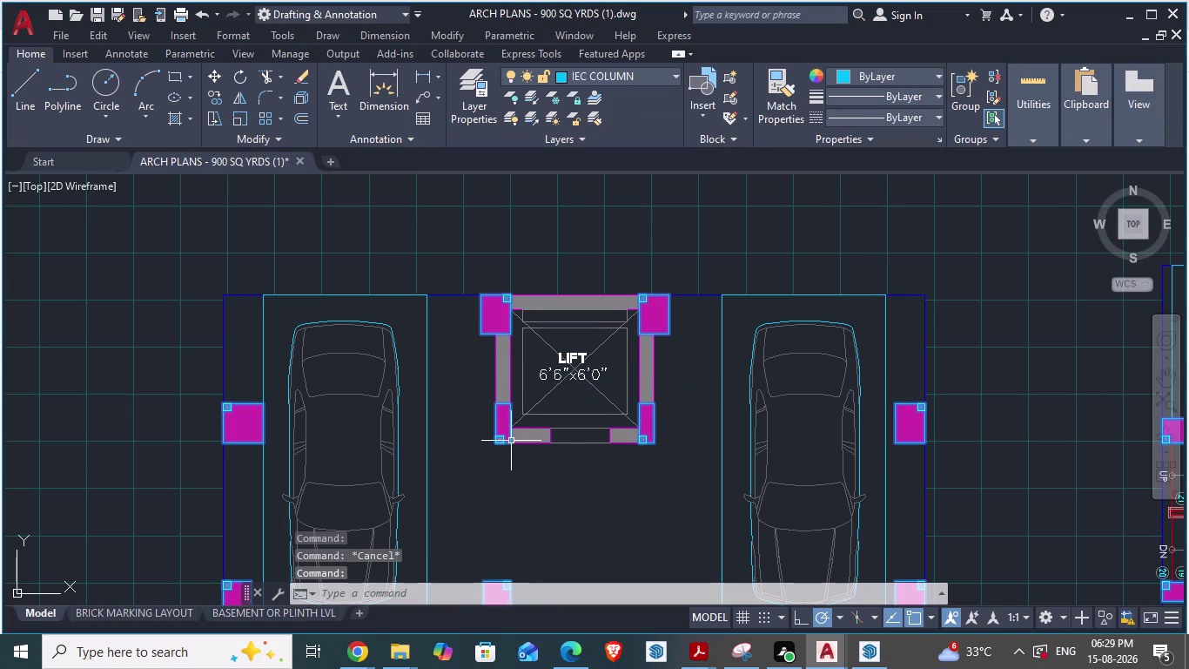
scroll(down, 3)
key(Escape)
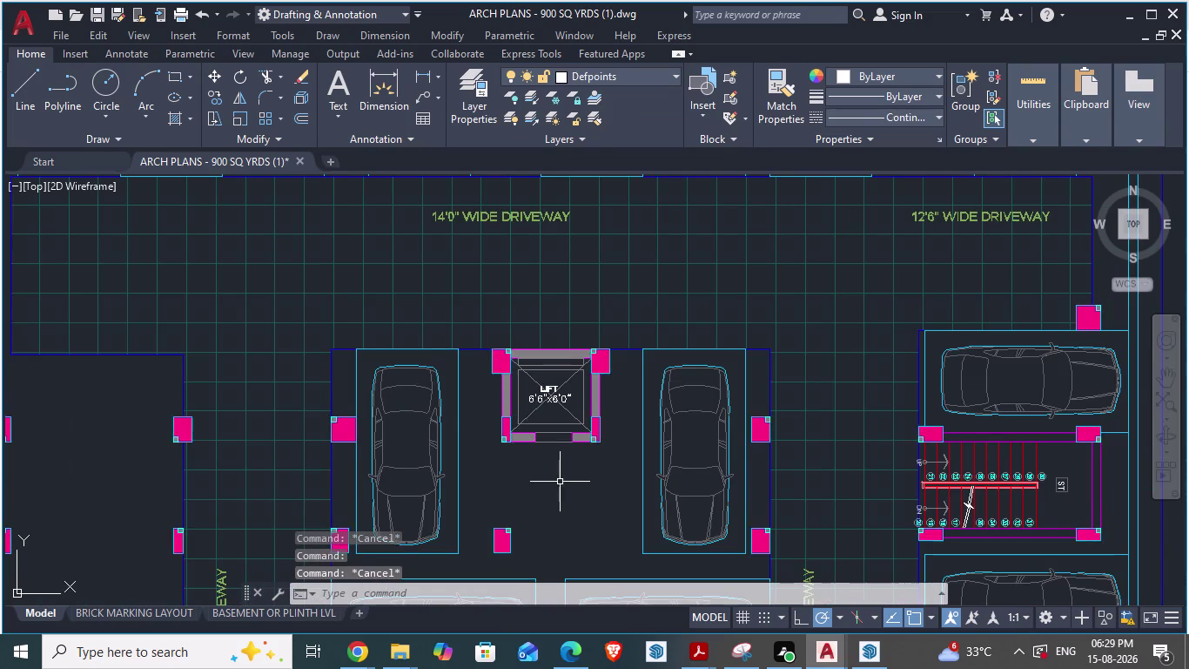
scroll(up, 3)
click(404, 280)
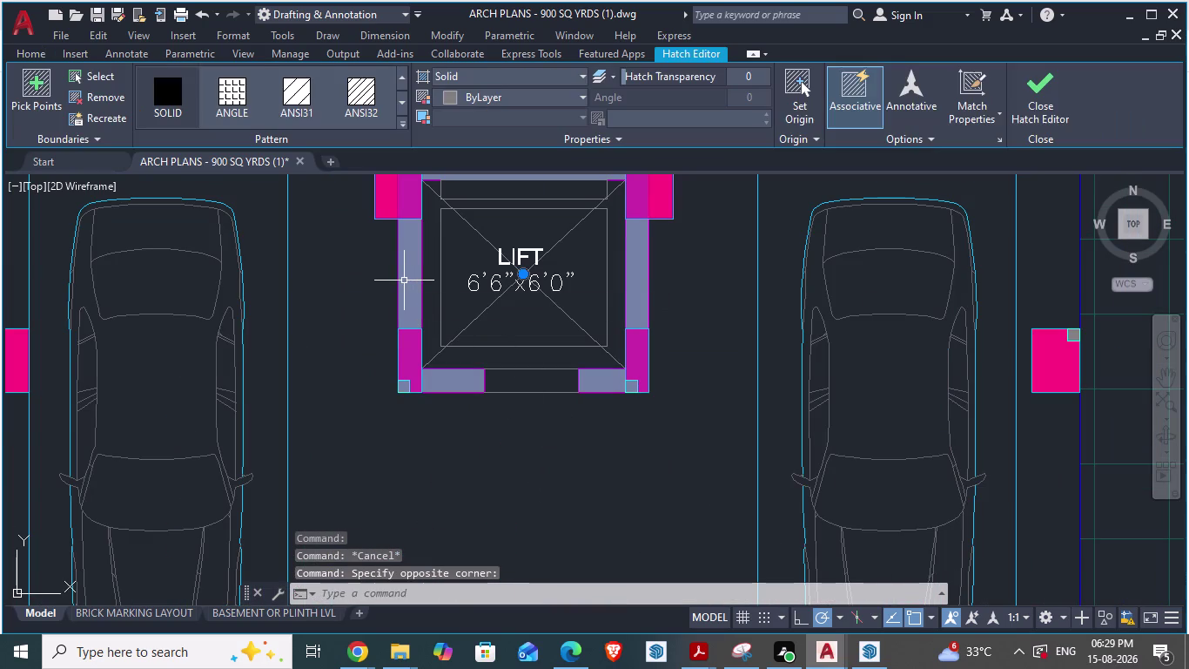
scroll(down, 3)
key(ctrl+c)
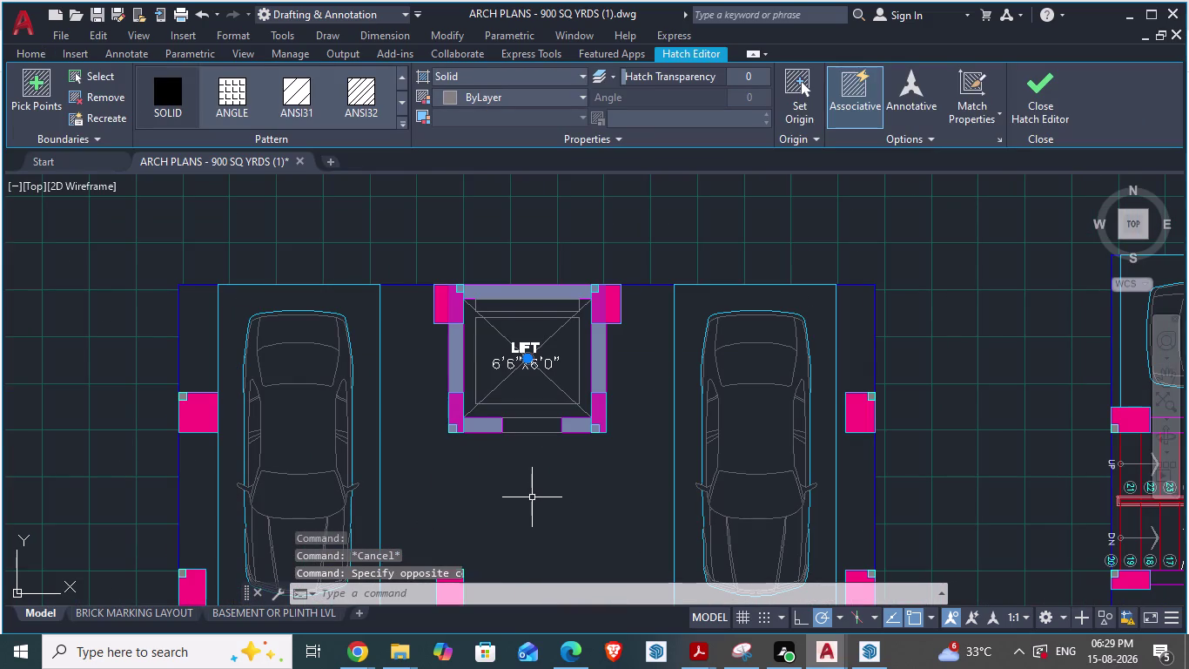
Compare the cellar day1 drawing against the ARCH PLANS reference plan.
key(alt+Tab)
scroll(down, 3)
scroll(up, 3)
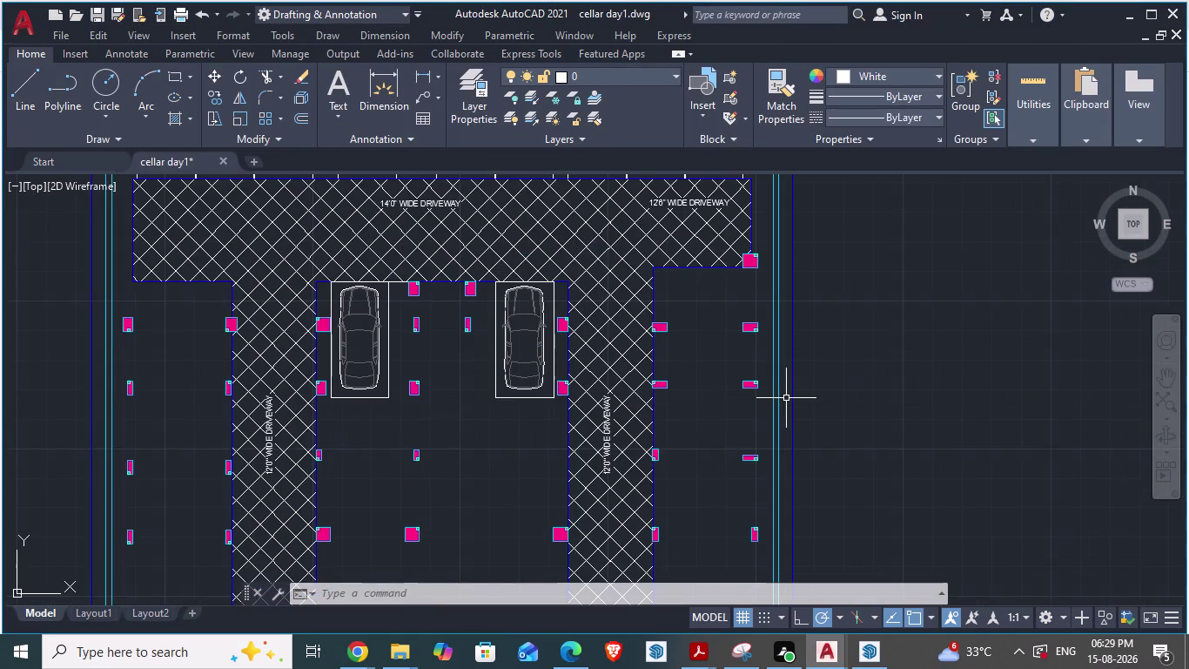
scroll(down, 3)
key(alt+Tab)
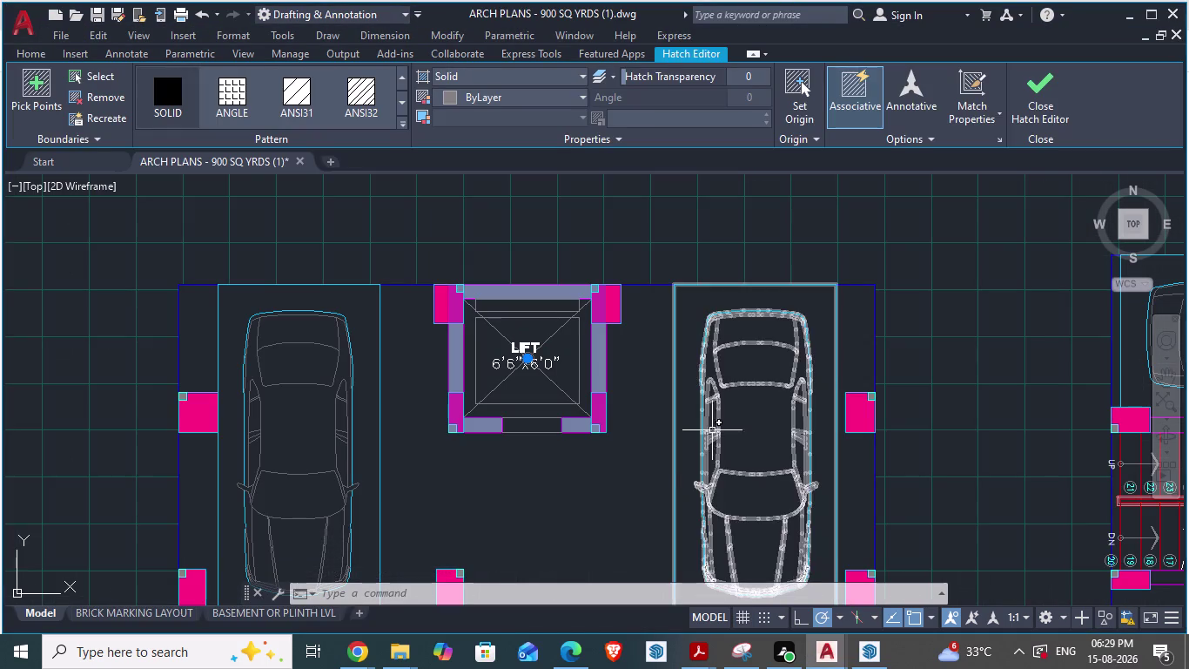
scroll(down, 3)
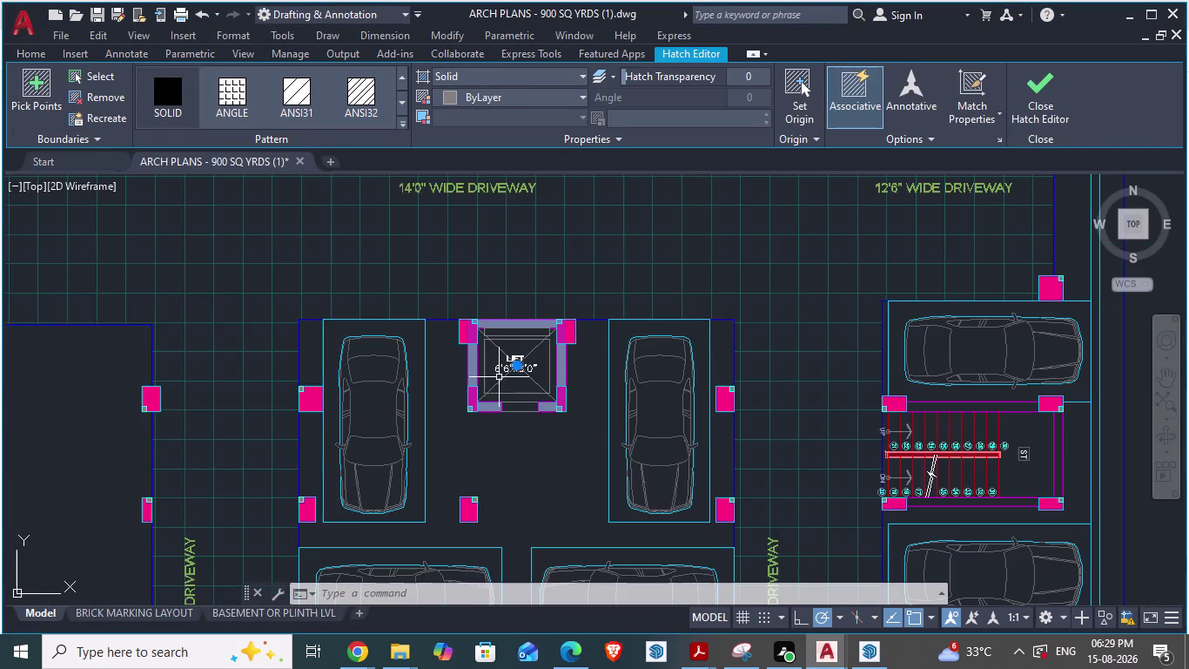
scroll(up, 3)
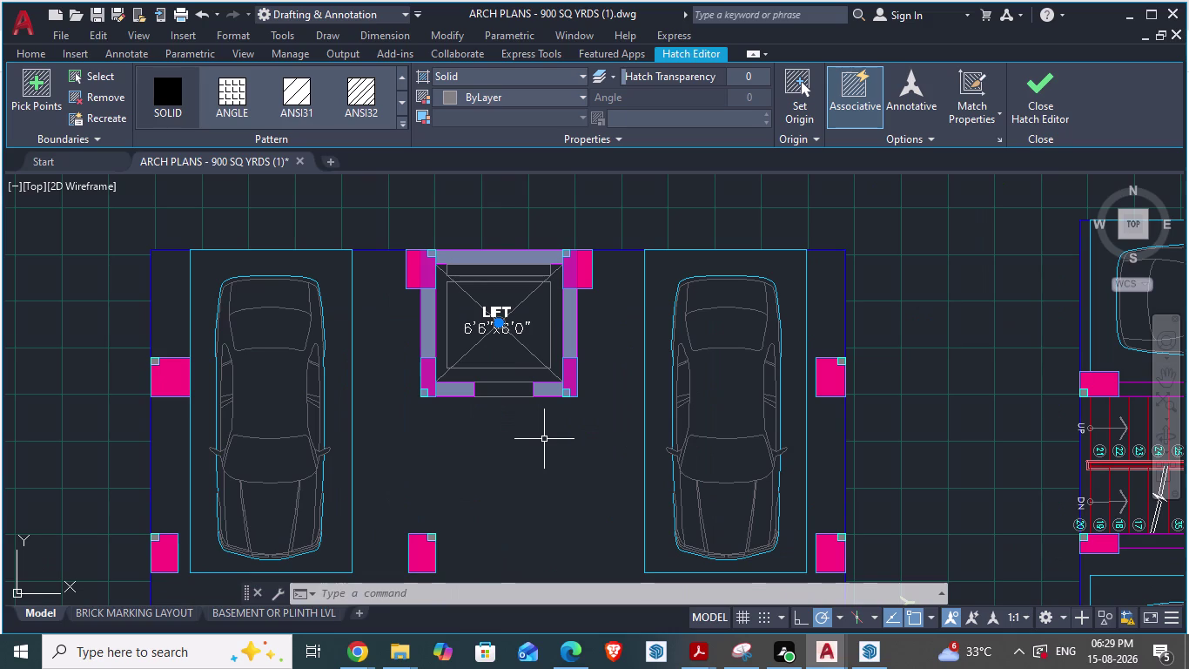
Start an aligned dimension (DA) from the lift wall's outer edge, then cancel it.
text(da)
key(Return)
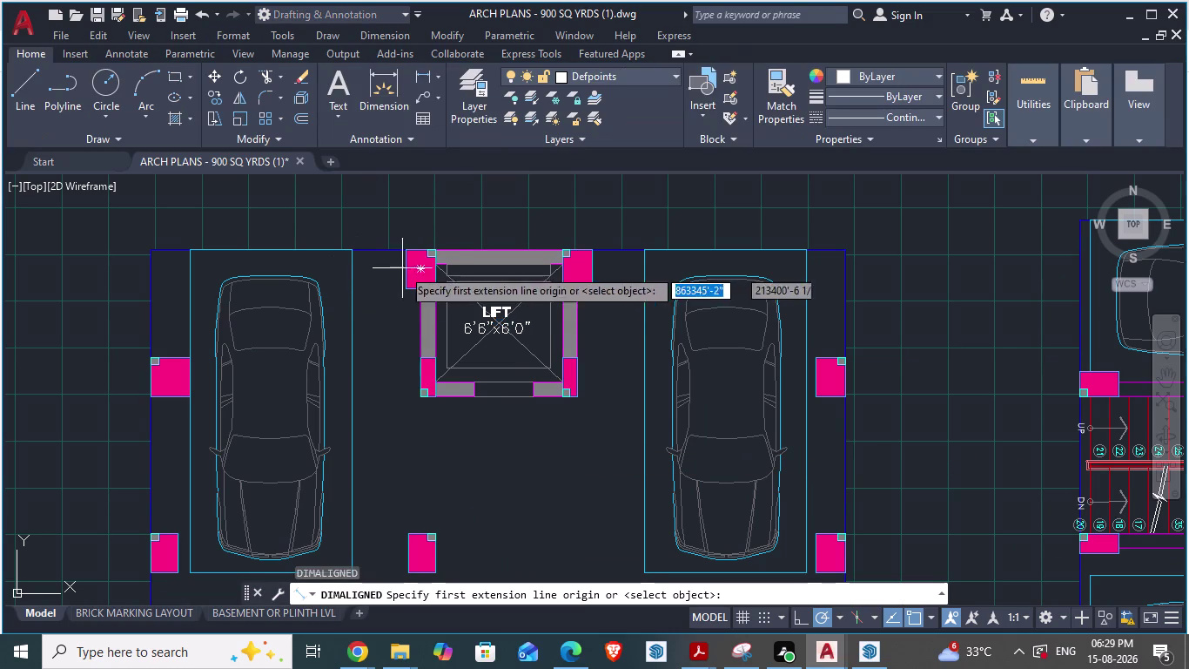
scroll(up, 3)
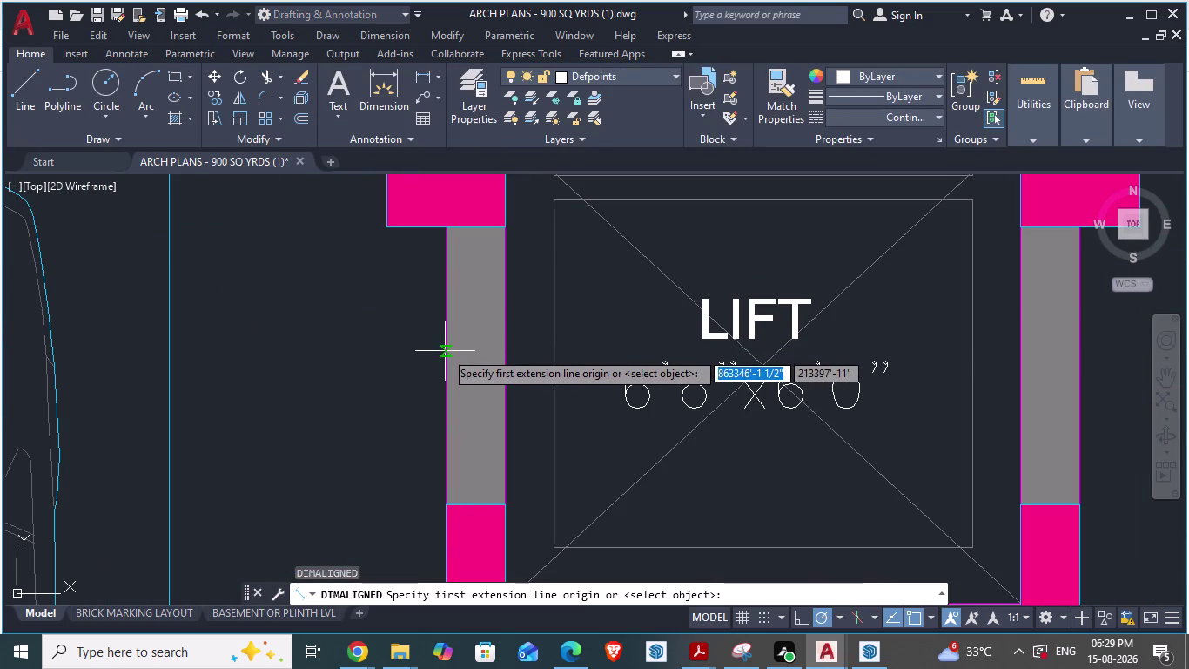
click(446, 351)
scroll(down, 3)
scroll(up, 3)
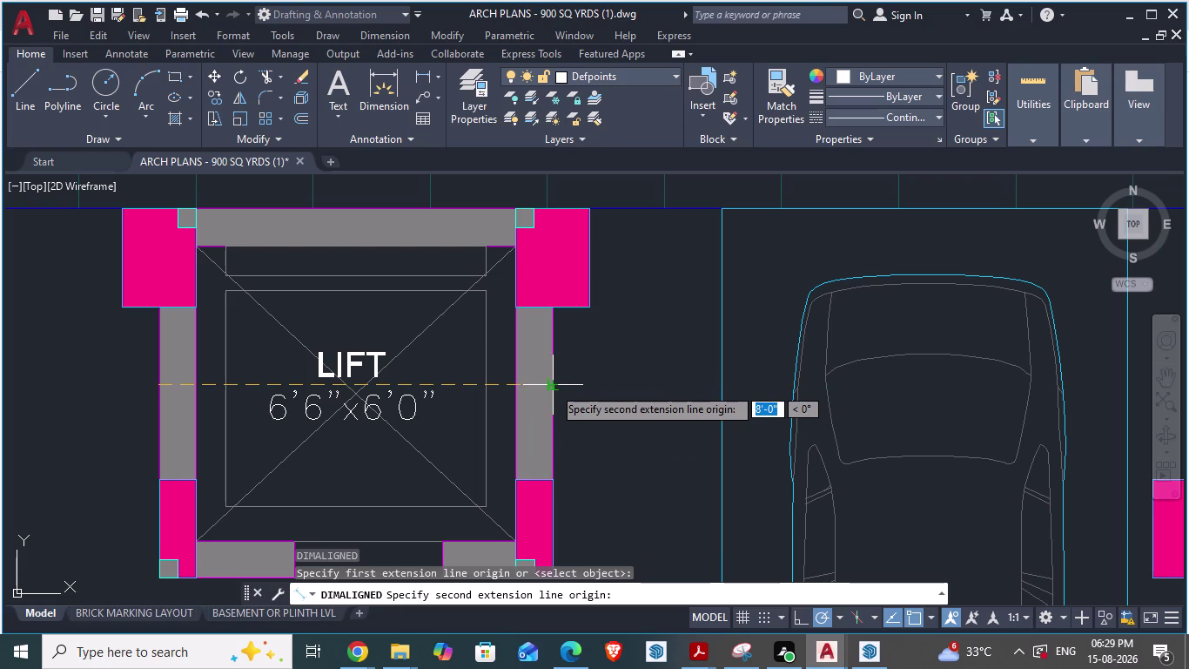
scroll(up, 3)
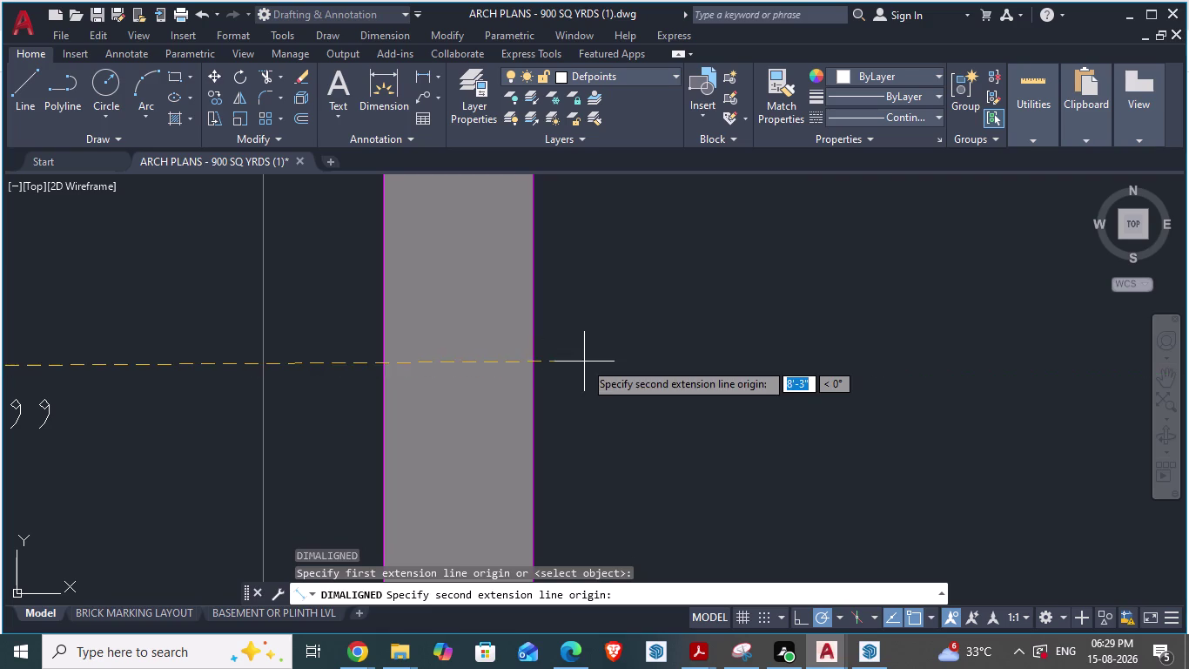
scroll(down, 3)
scroll(down, 3)
key(Escape)
key(Escape)
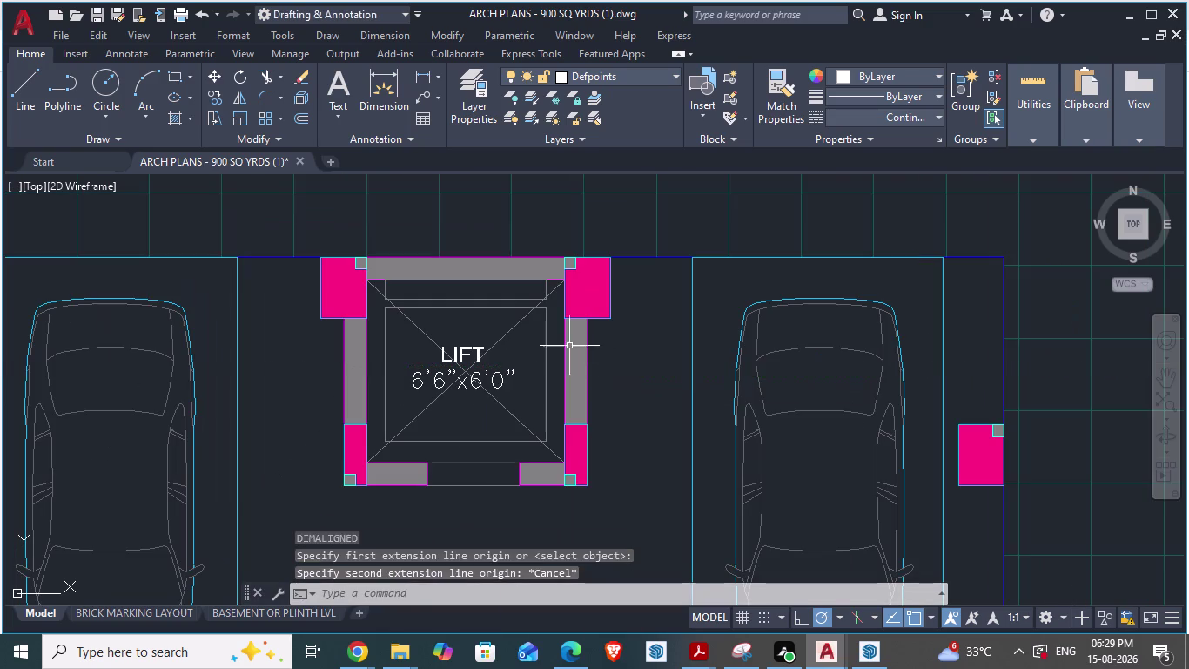
Measure the lift wall's 0'-9" thickness with DIMALIGNED and briefly view cellar day1.
text(da)
key(Return)
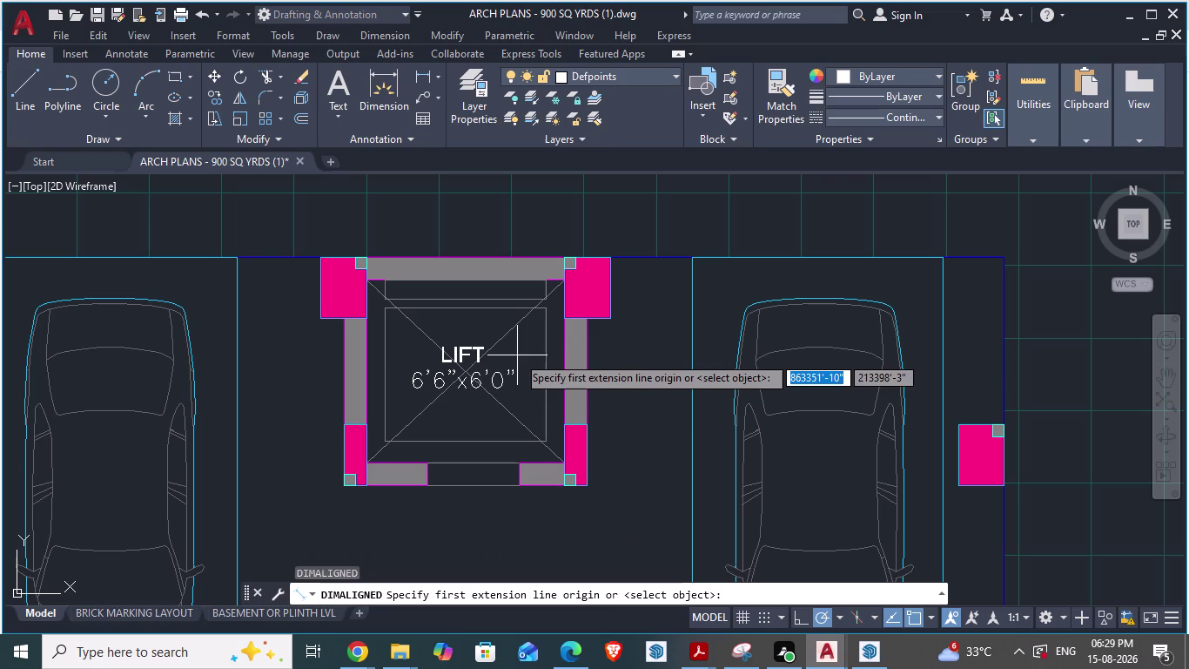
click(345, 375)
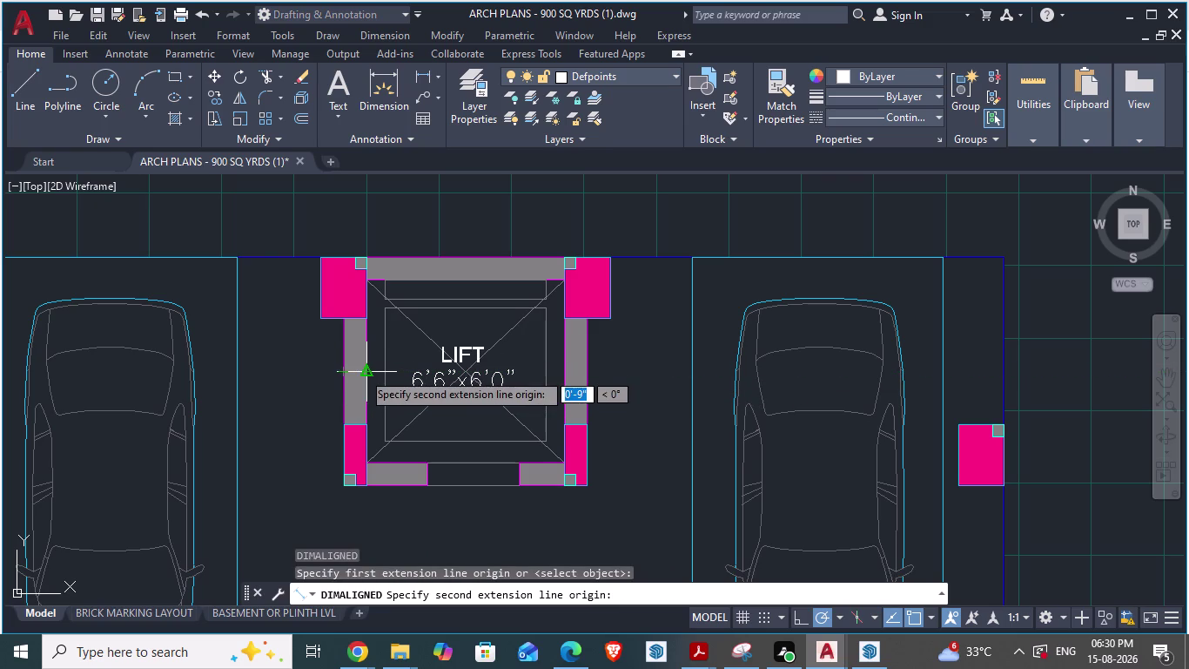
scroll(up, 3)
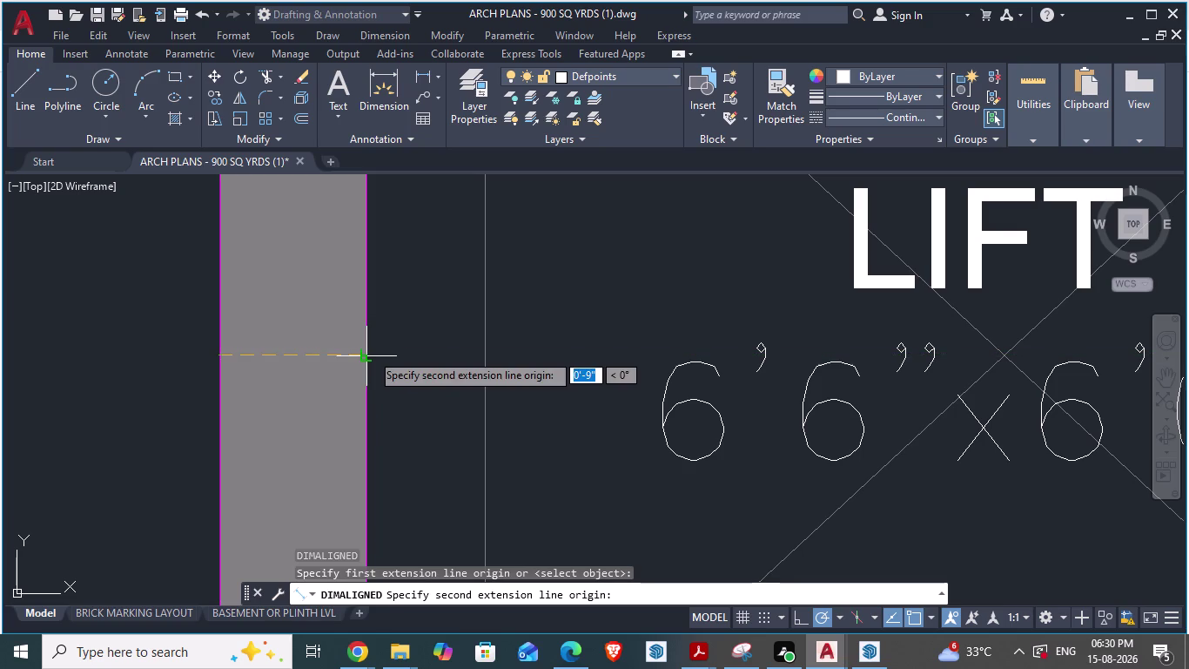
key(Escape)
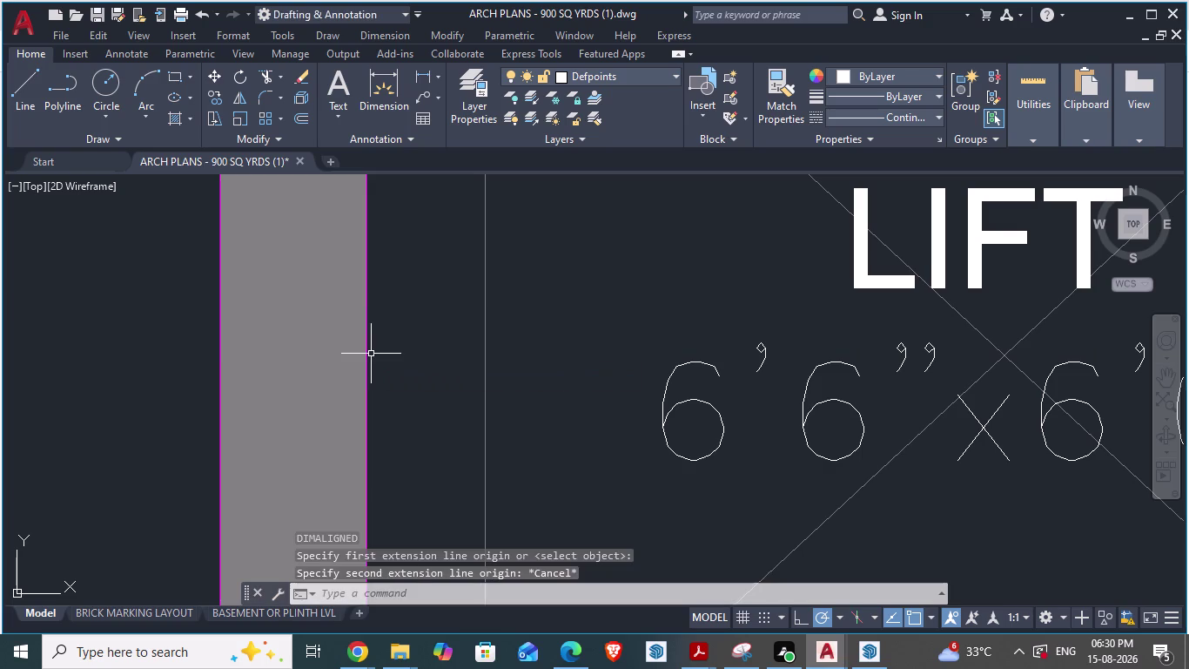
key(alt+Tab)
scroll(up, 3)
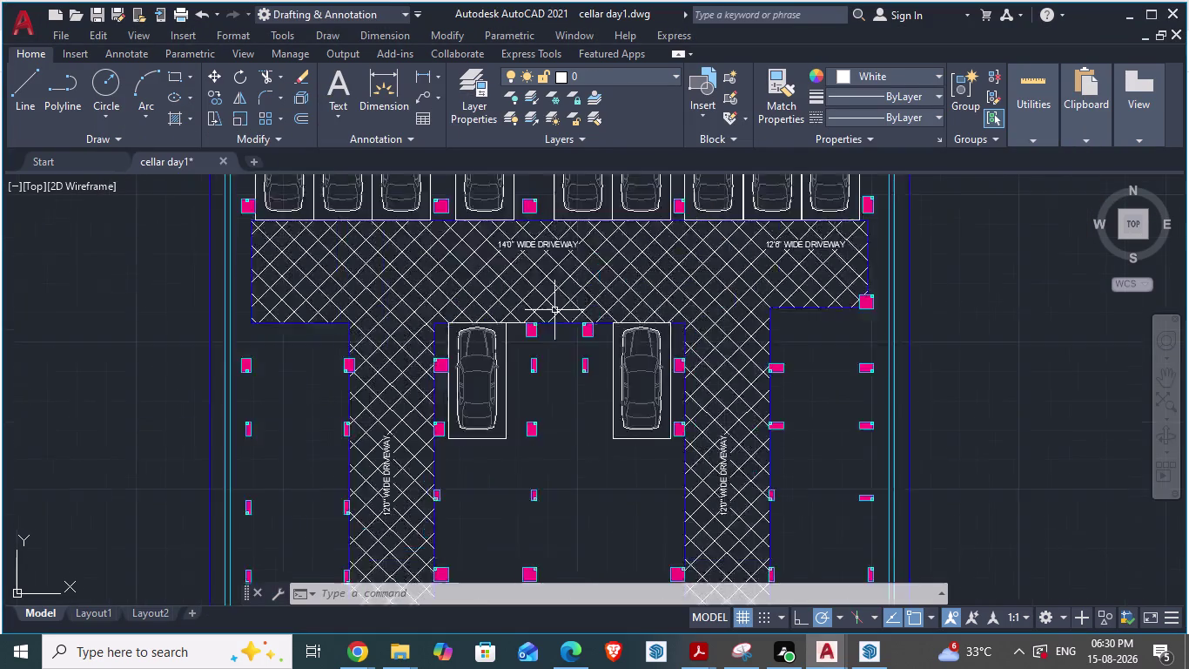
scroll(up, 3)
scroll(down, 3)
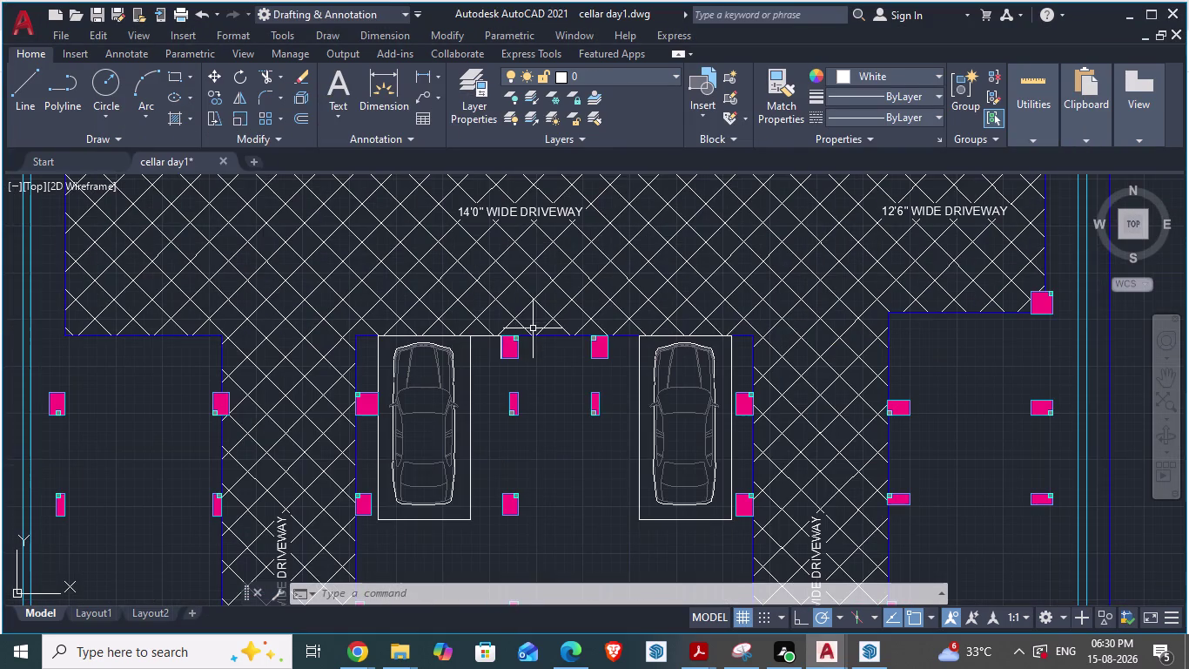
key(alt+Tab)
scroll(down, 3)
scroll(down, 3)
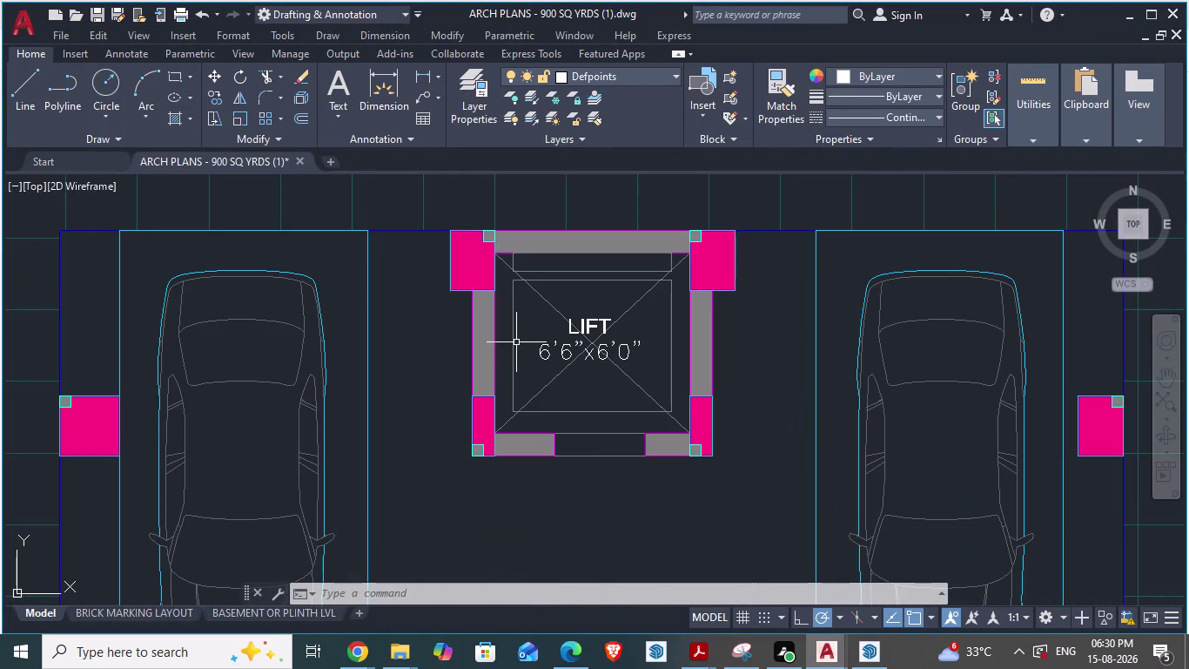
Measure the lift shaft depth from its top wall with DIMALIGNED, then cancel.
text(da)
key(Return)
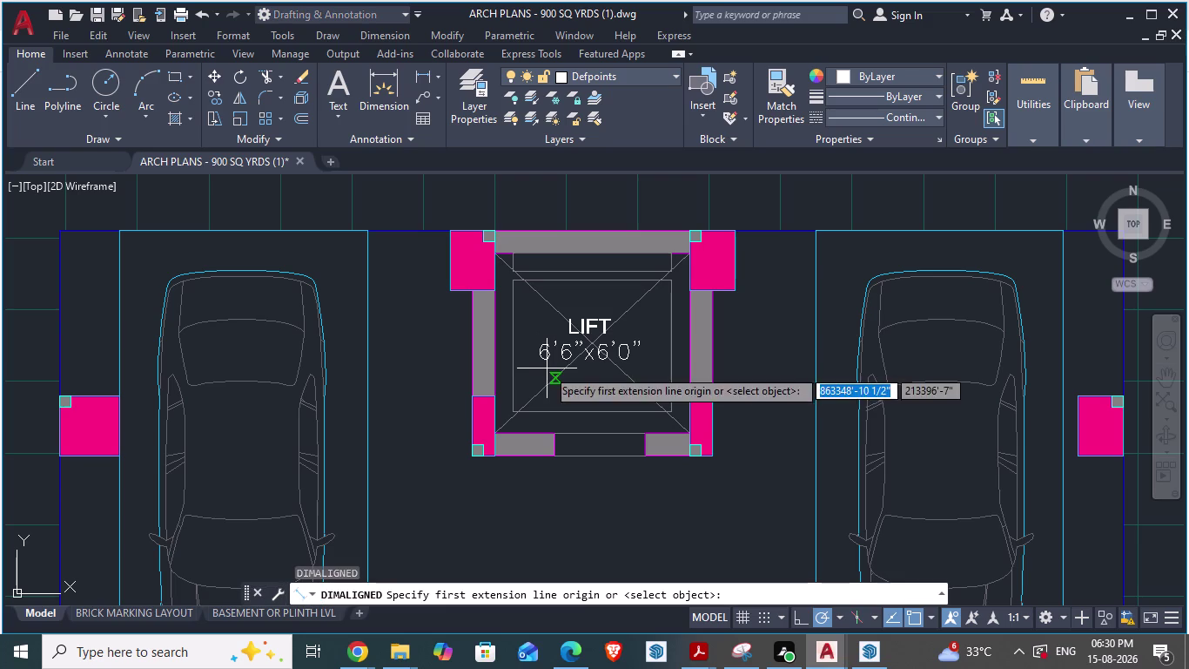
click(601, 230)
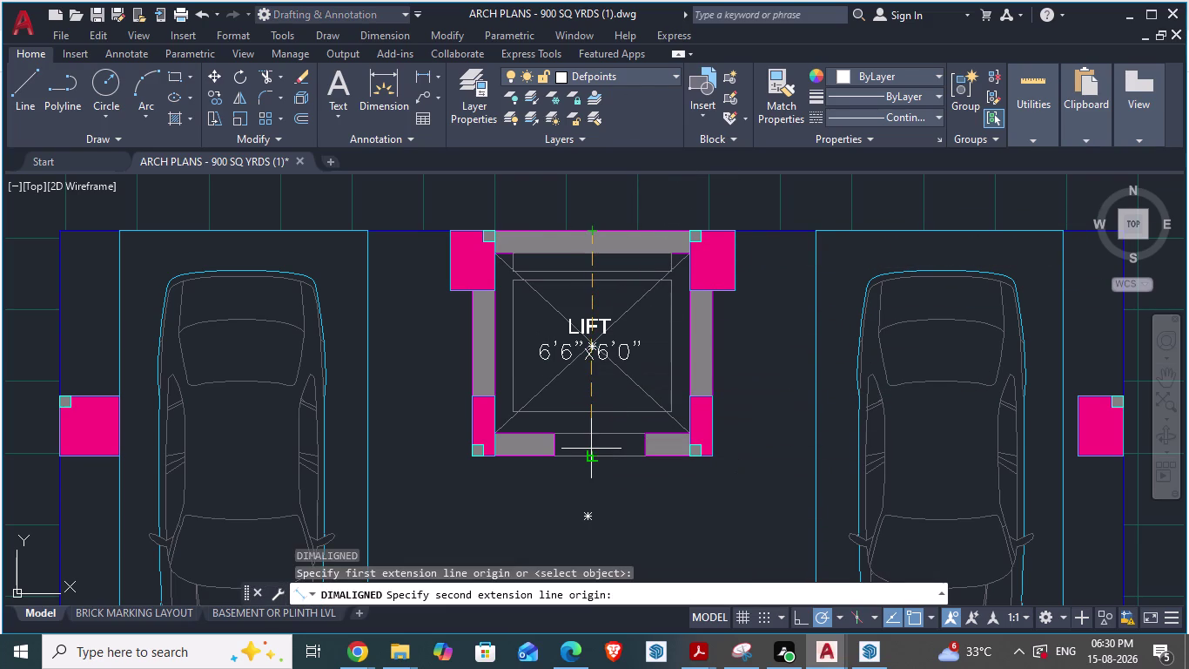
scroll(up, 3)
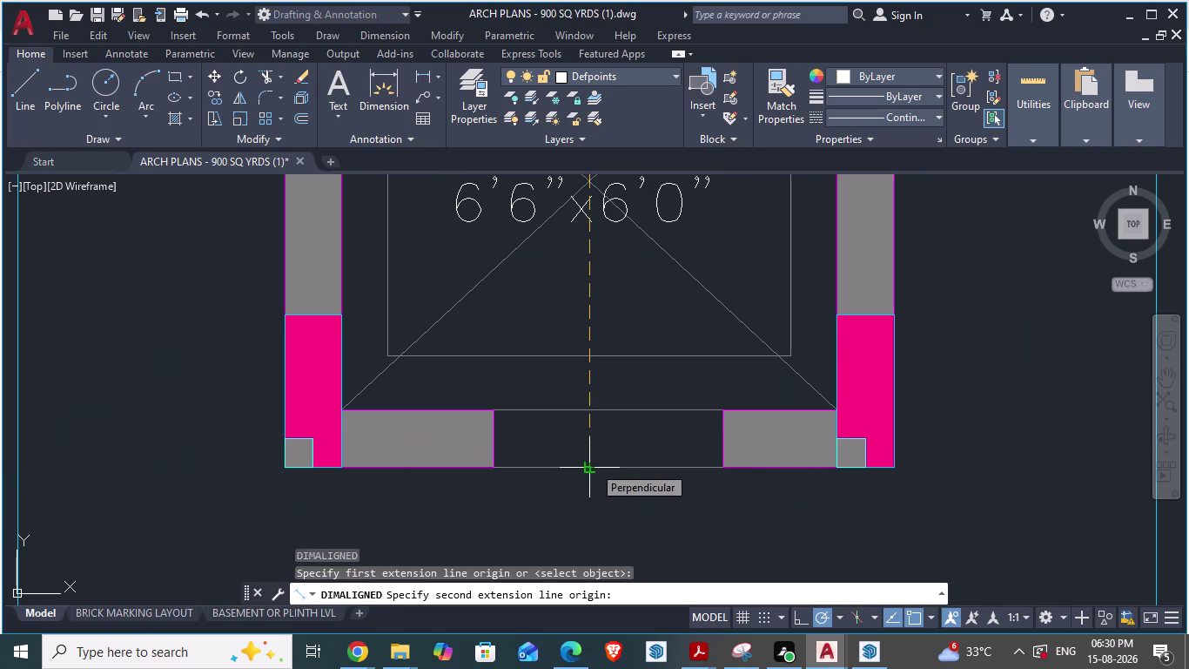
key(Escape)
scroll(down, 3)
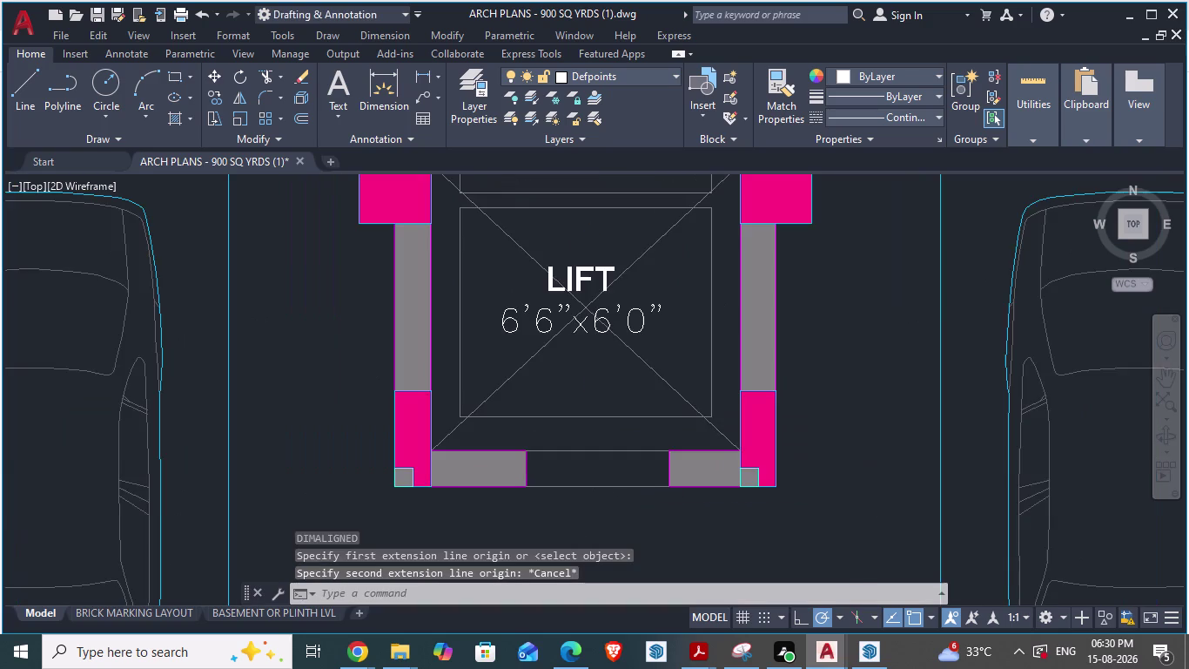
scroll(up, 3)
scroll(down, 3)
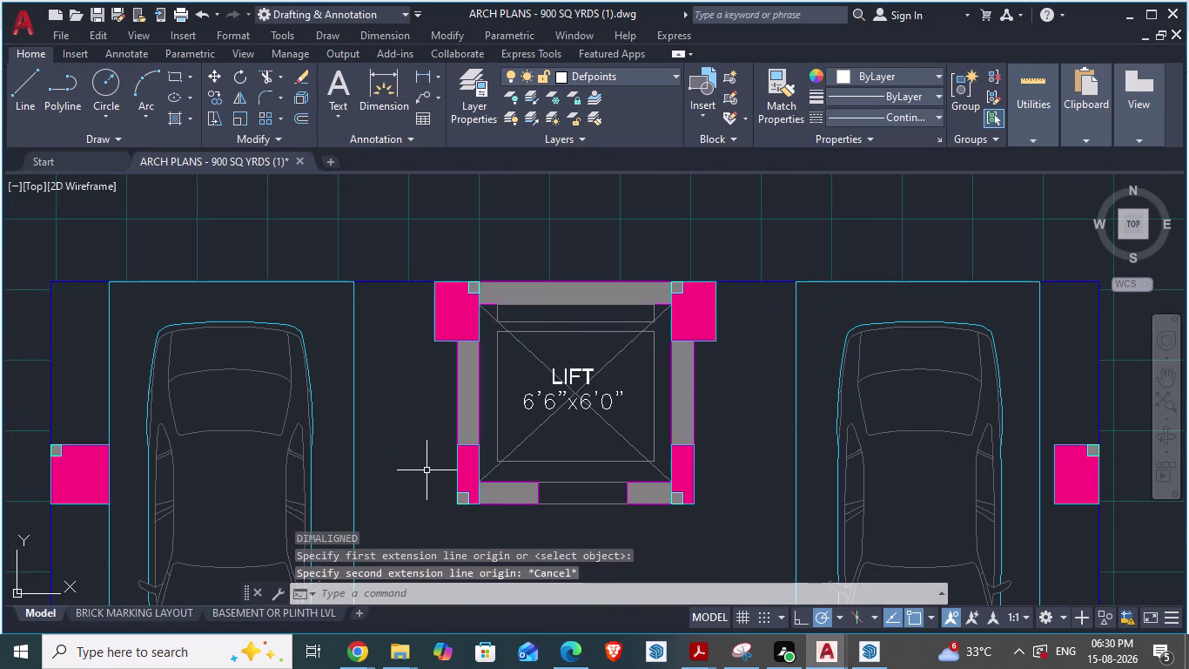
Measure the 3'-6" lift width from its left wall, then return to cellar day1.
key(d)
key(a)
key(Return)
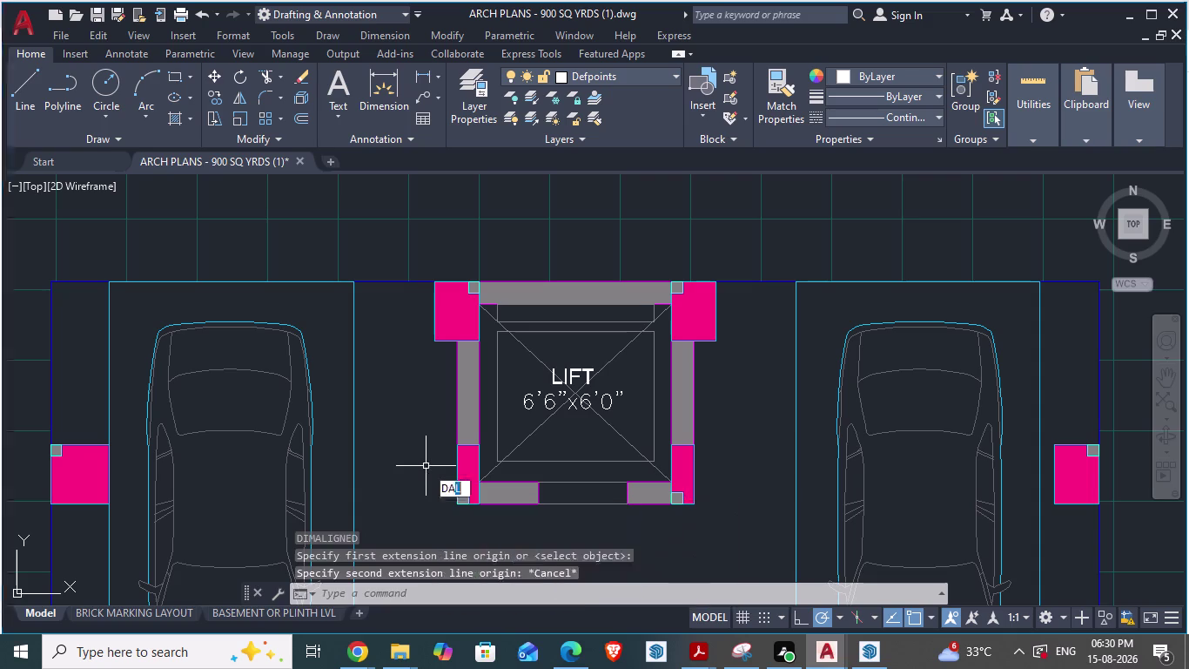
click(358, 403)
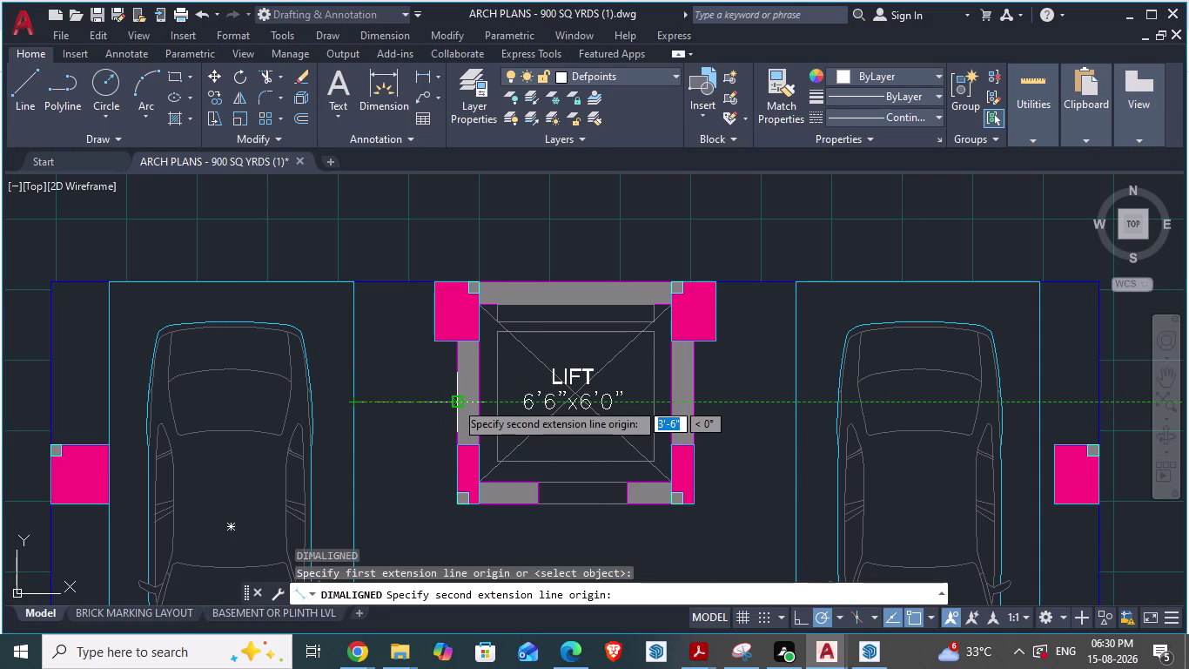
key(Escape)
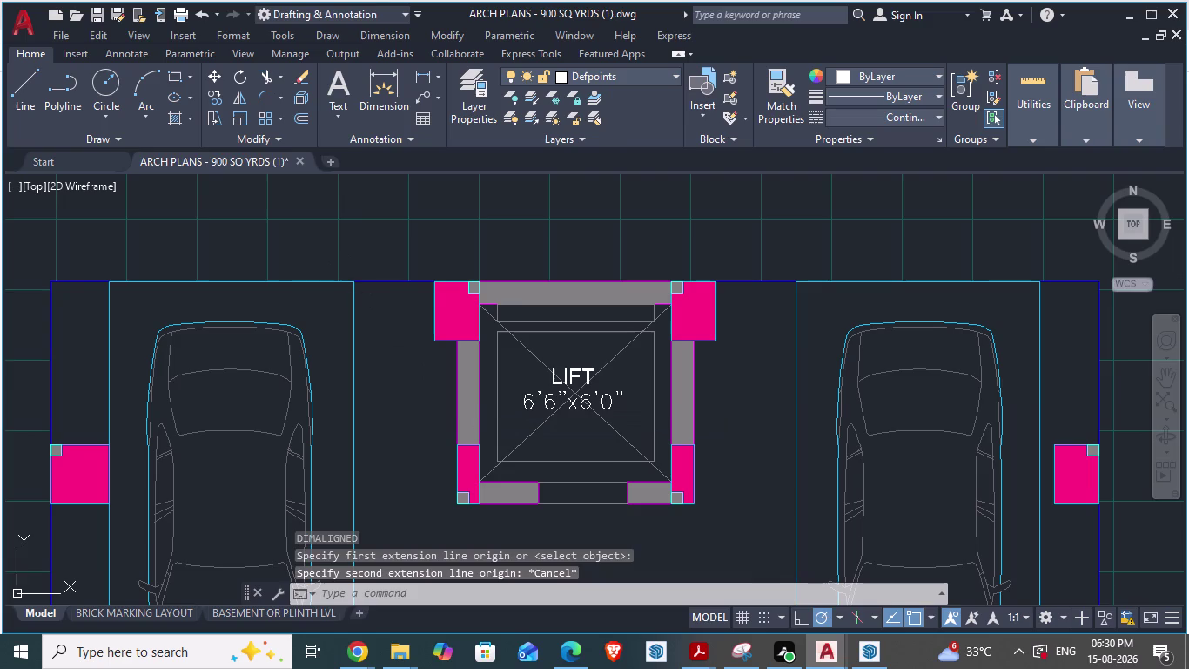
key(alt+Tab)
scroll(up, 3)
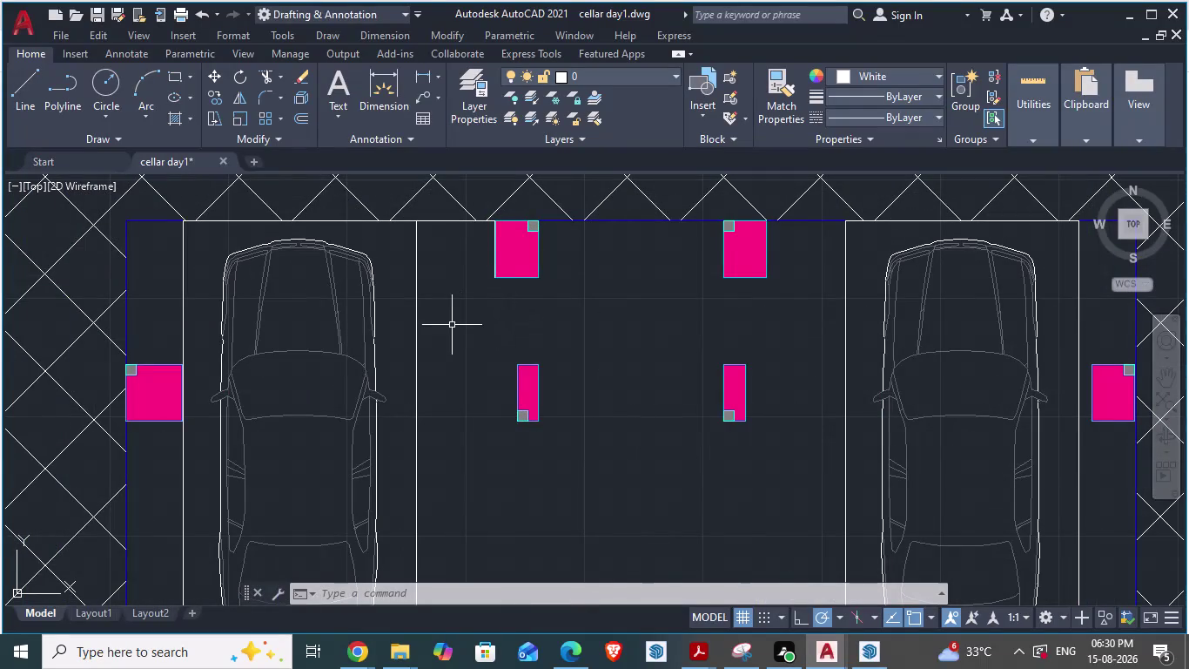
Draw a 3'-6" line rightward from the left parking bay's edge toward the columns.
key(l)
key(Return)
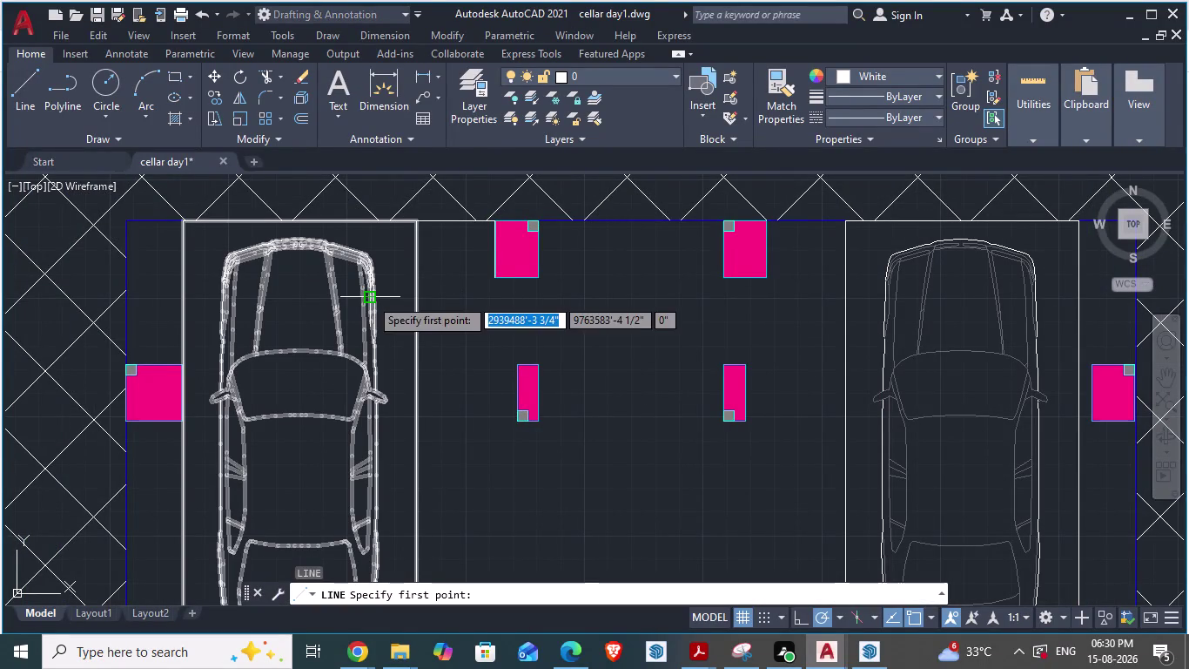
click(418, 317)
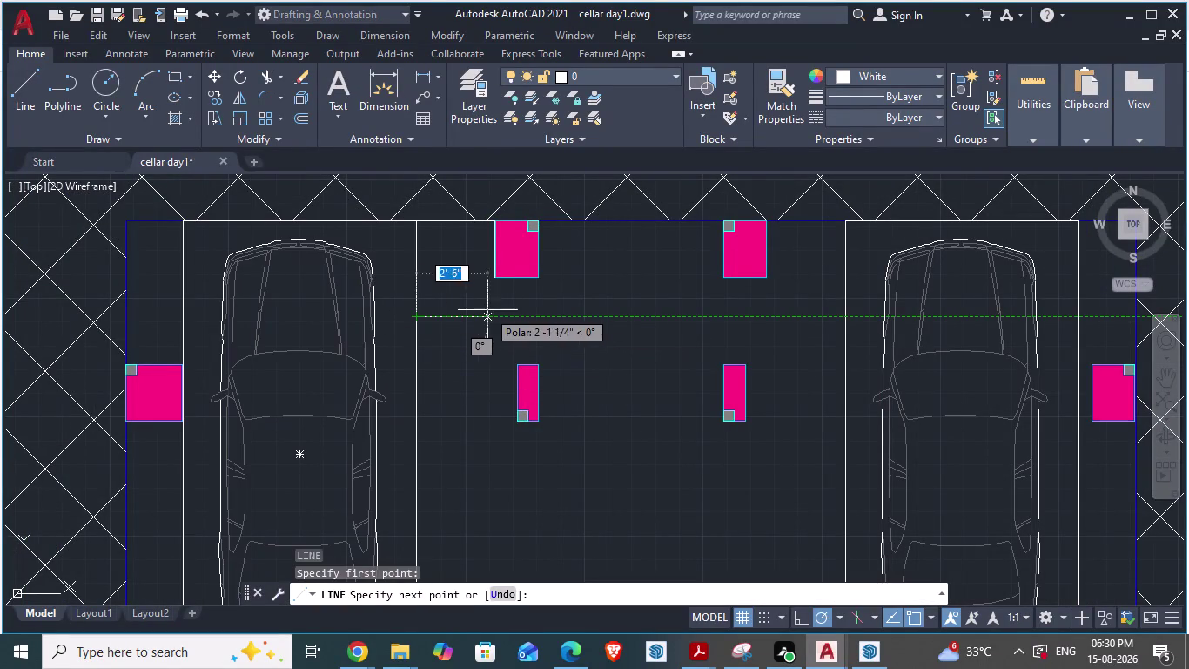
text(3')
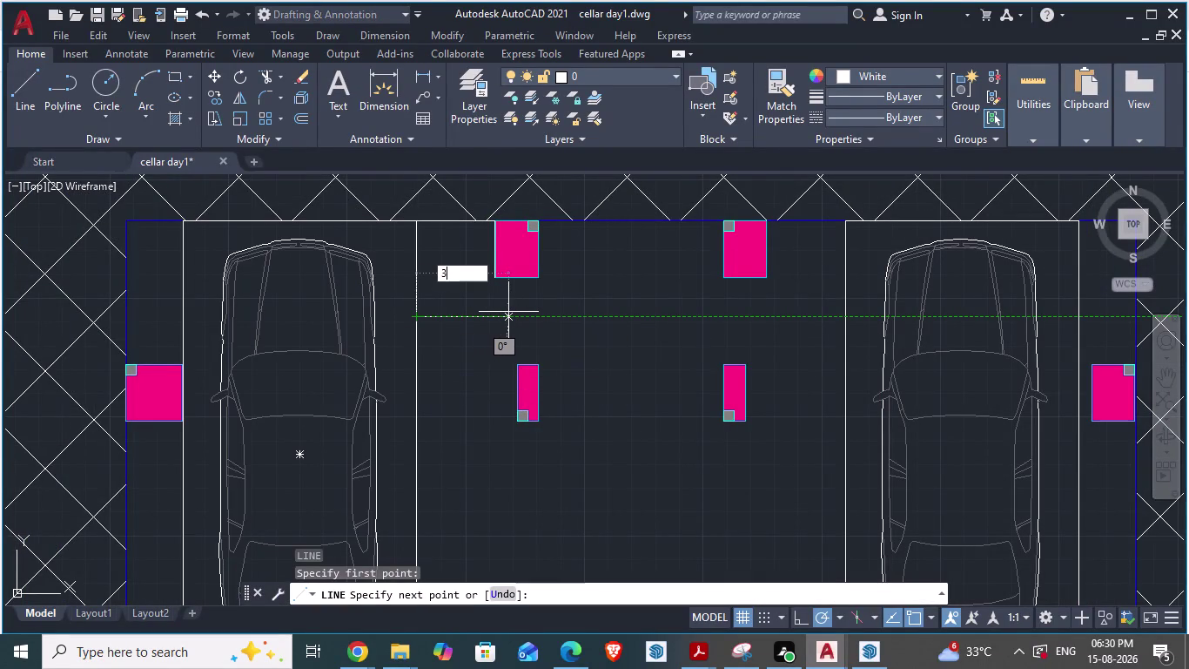
text(6")
key(Return)
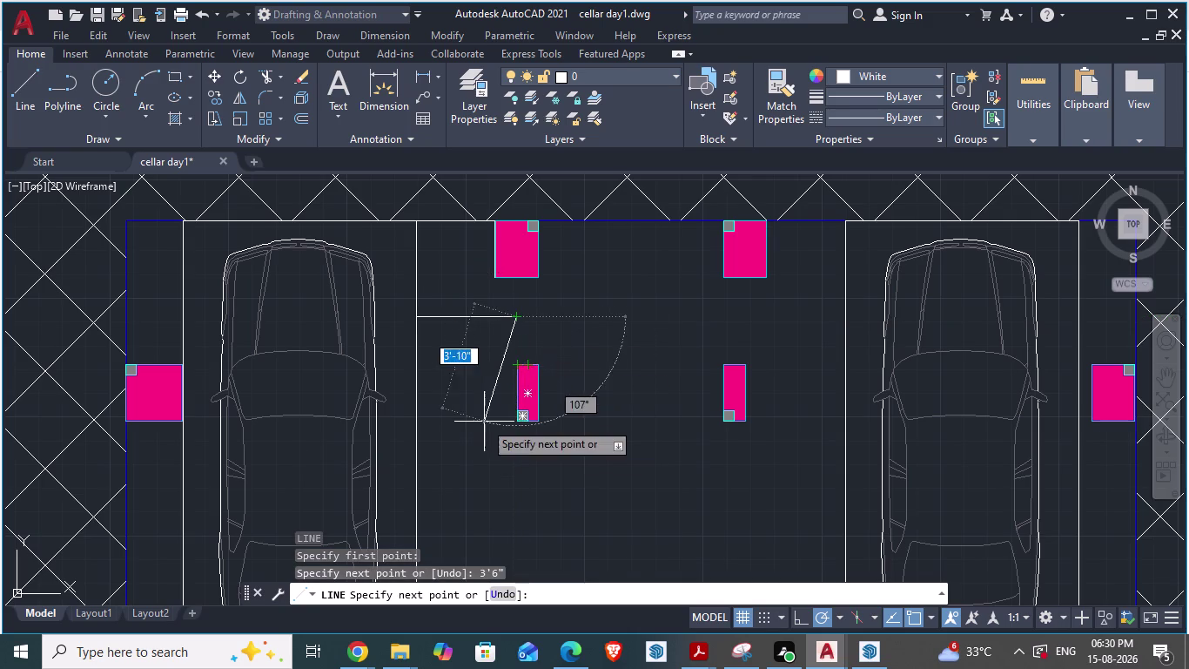
key(Escape)
scroll(up, 3)
scroll(down, 3)
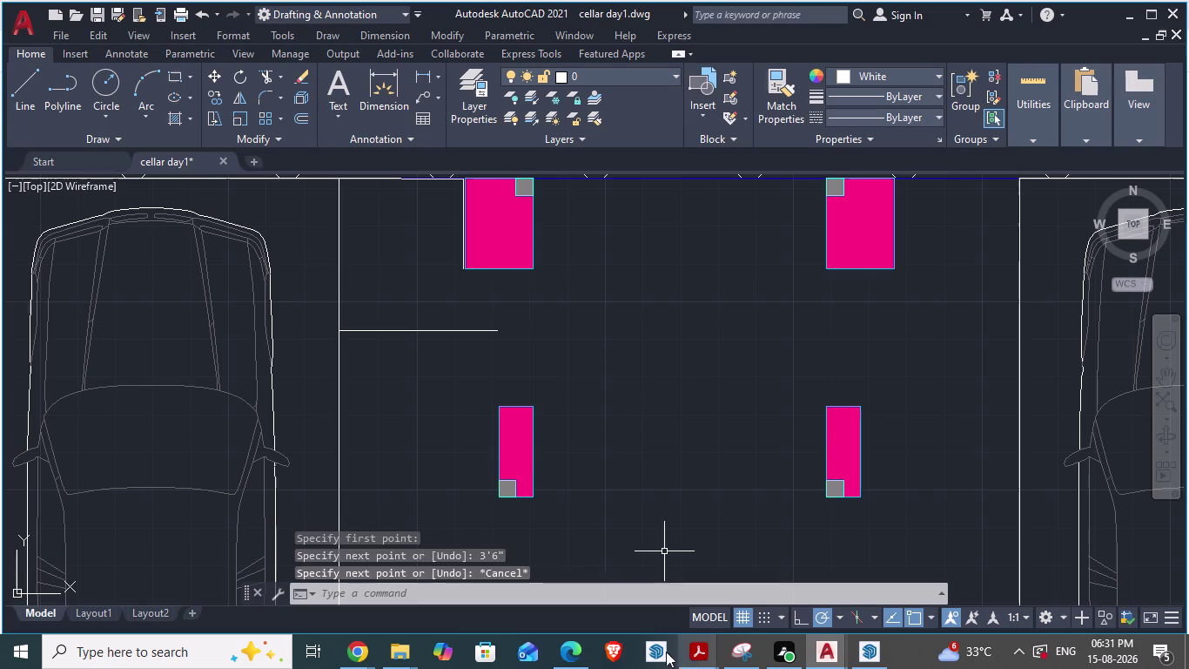
drag(561, 511, 481, 231)
key(Escape)
Delete the stray edge line next to the upper-left column.
scroll(down, 3)
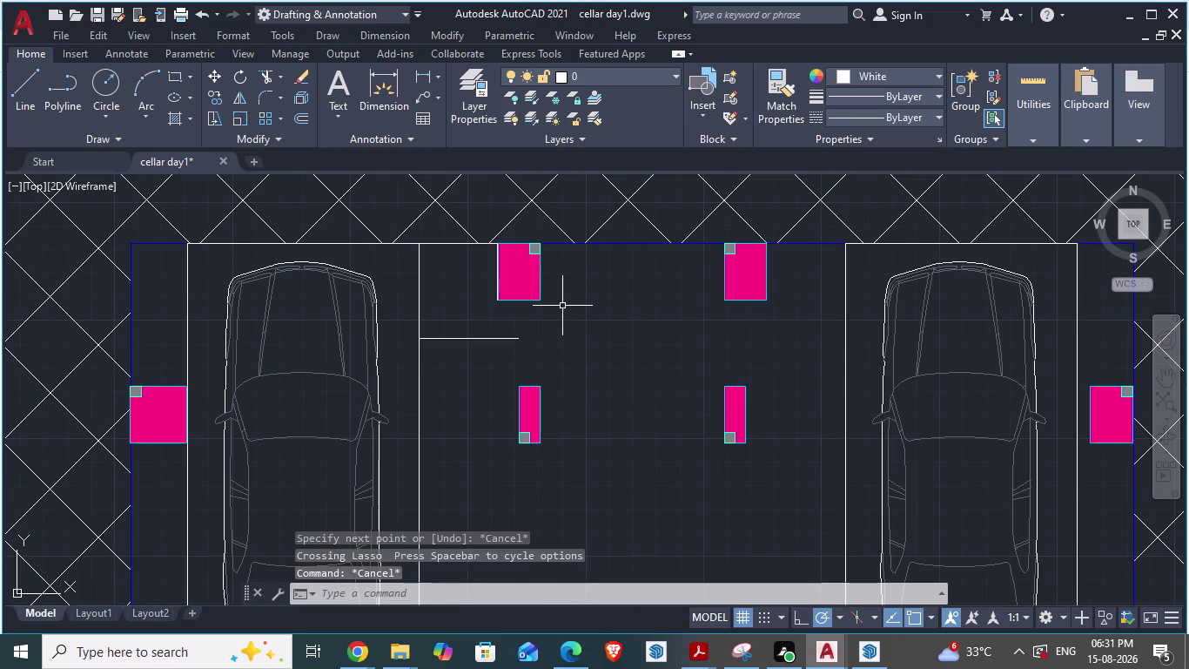
drag(552, 318, 510, 284)
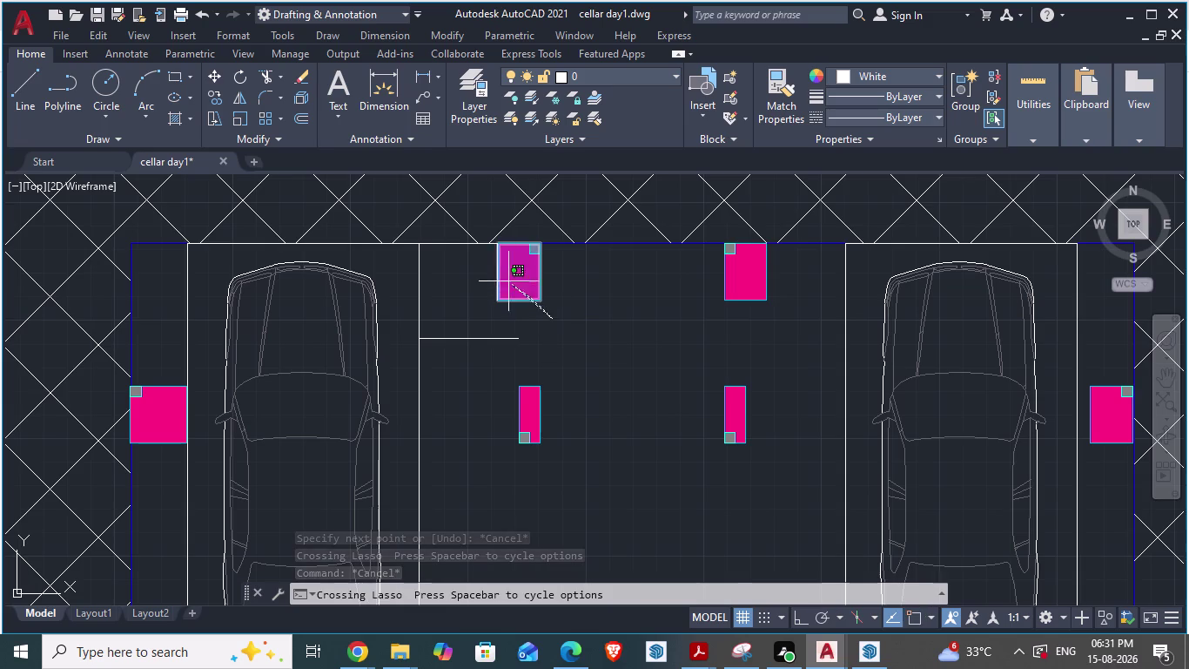
drag(510, 284, 479, 241)
key(Escape)
scroll(up, 3)
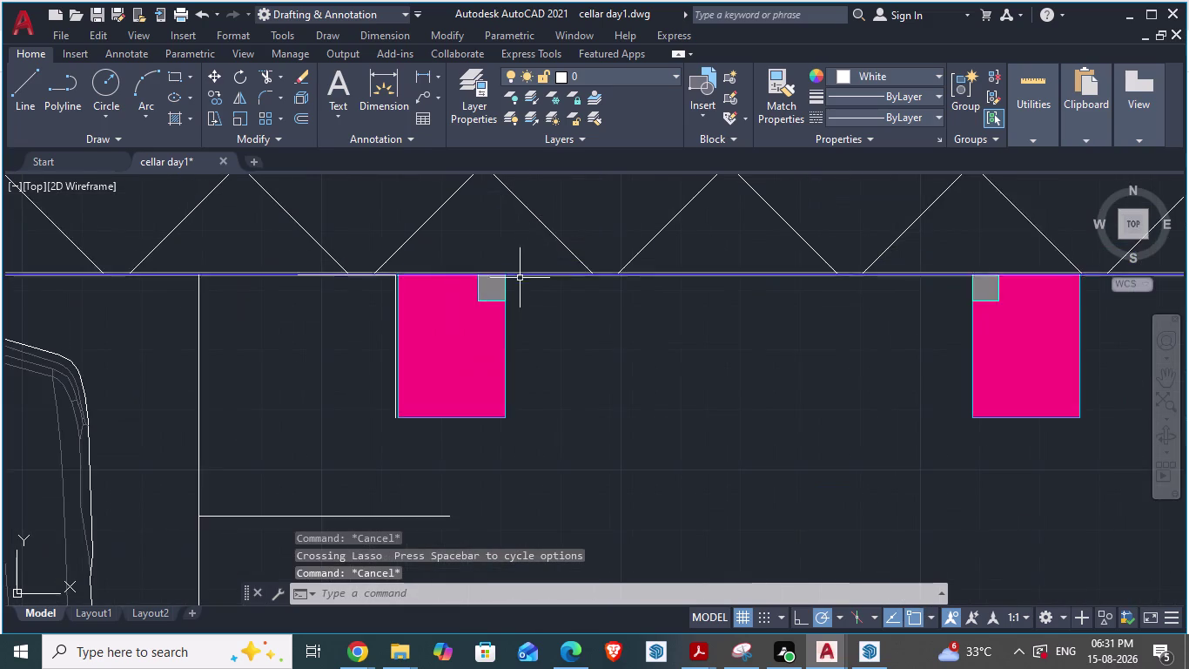
scroll(up, 3)
scroll(down, 3)
scroll(up, 3)
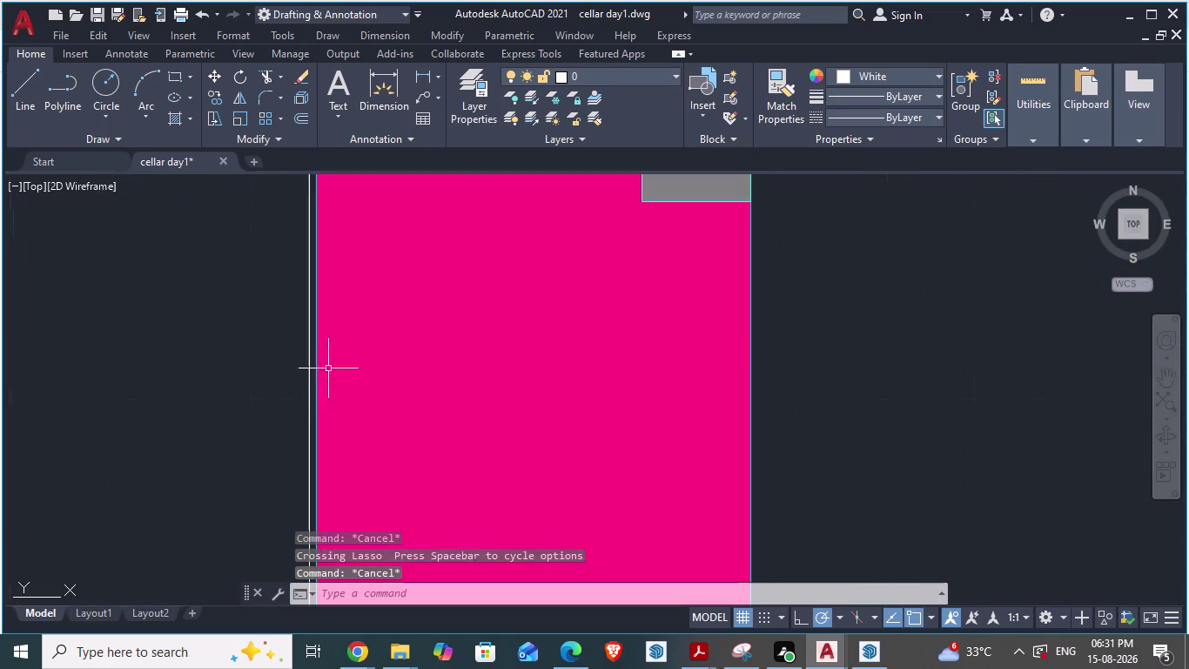
click(309, 359)
scroll(down, 3)
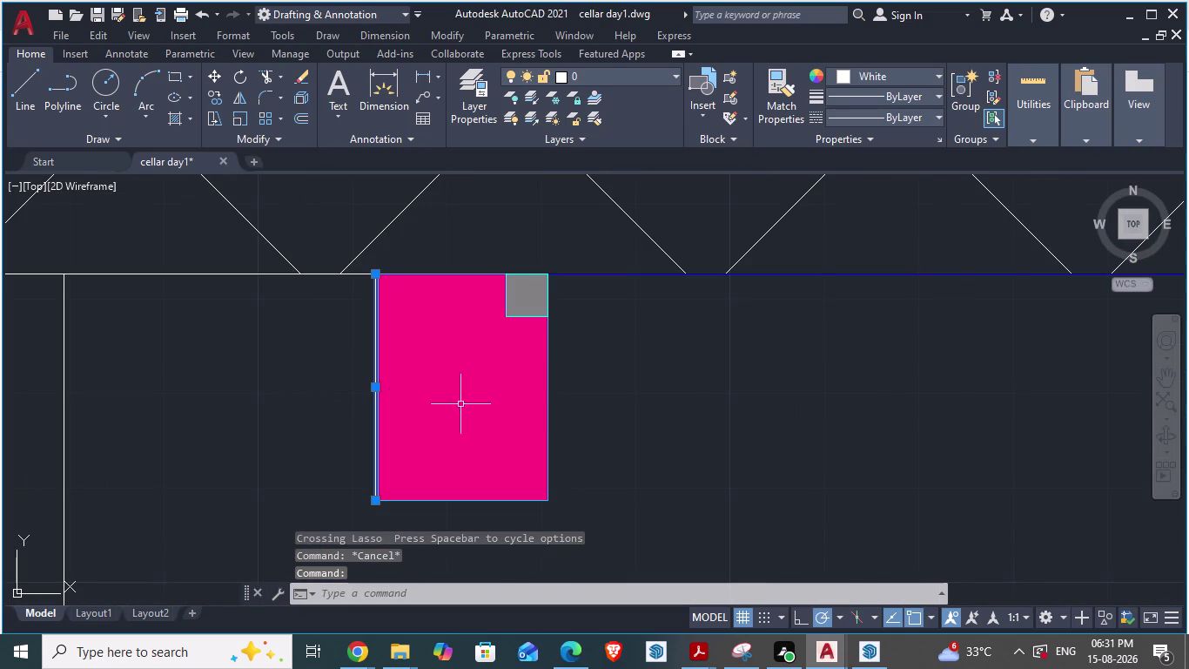
key(Delete)
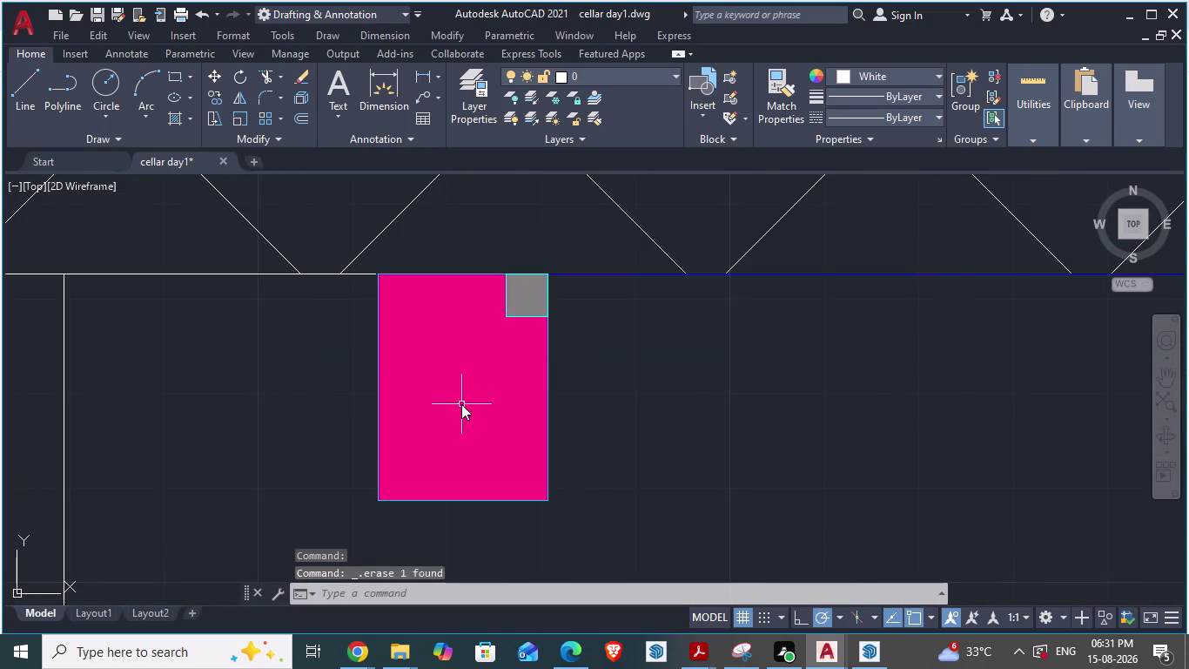
Erase the stray line along the top boundary and begin selecting the nearby column.
scroll(down, 3)
scroll(up, 3)
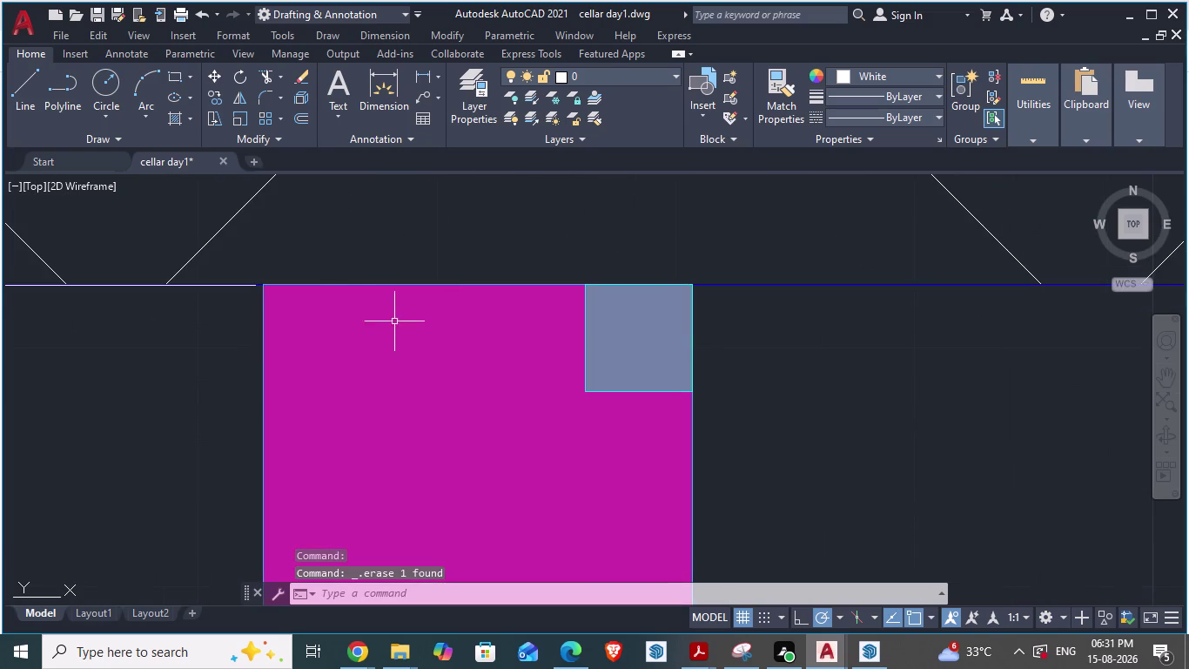
scroll(up, 3)
scroll(down, 3)
scroll(up, 3)
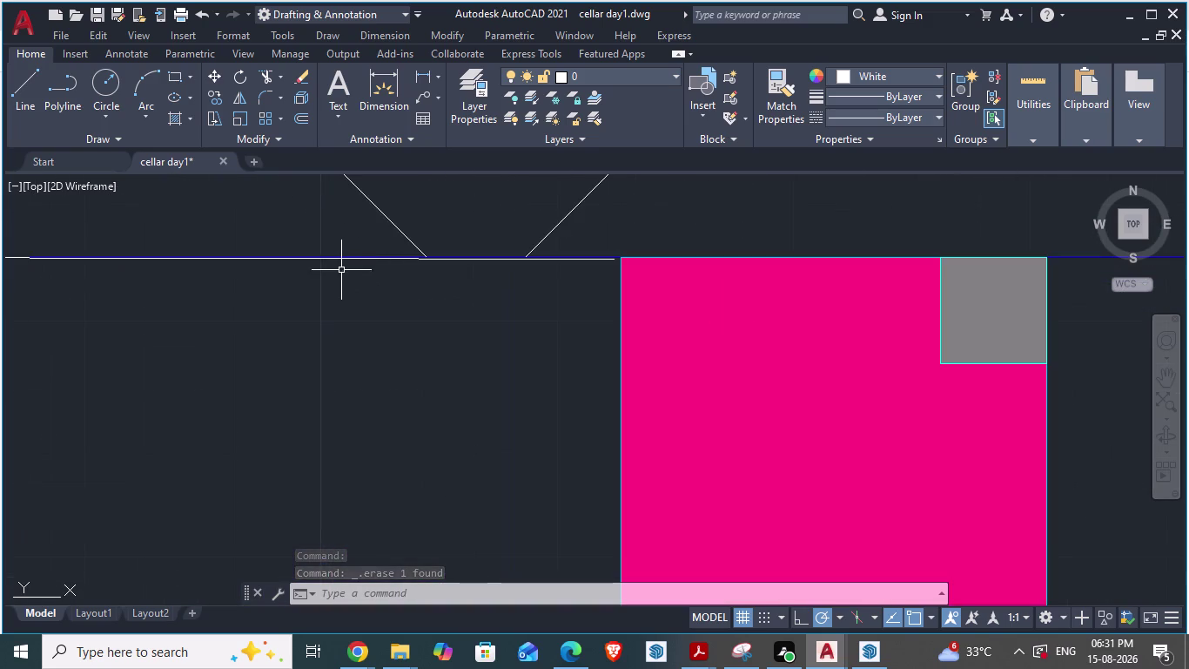
scroll(up, 3)
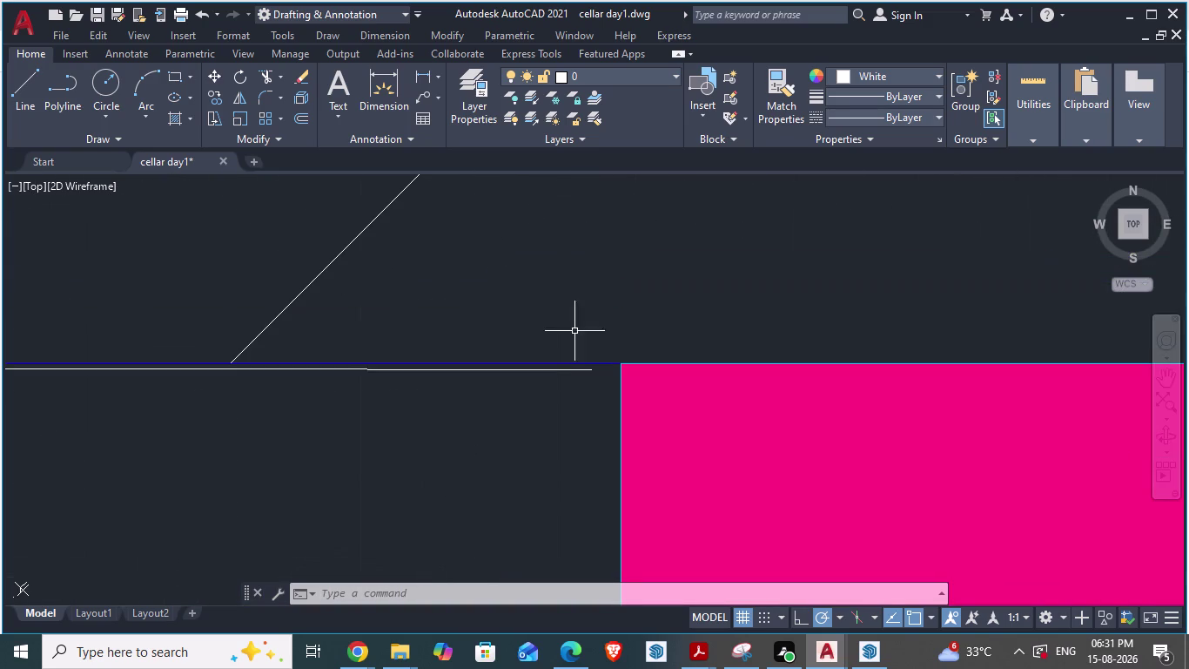
click(570, 370)
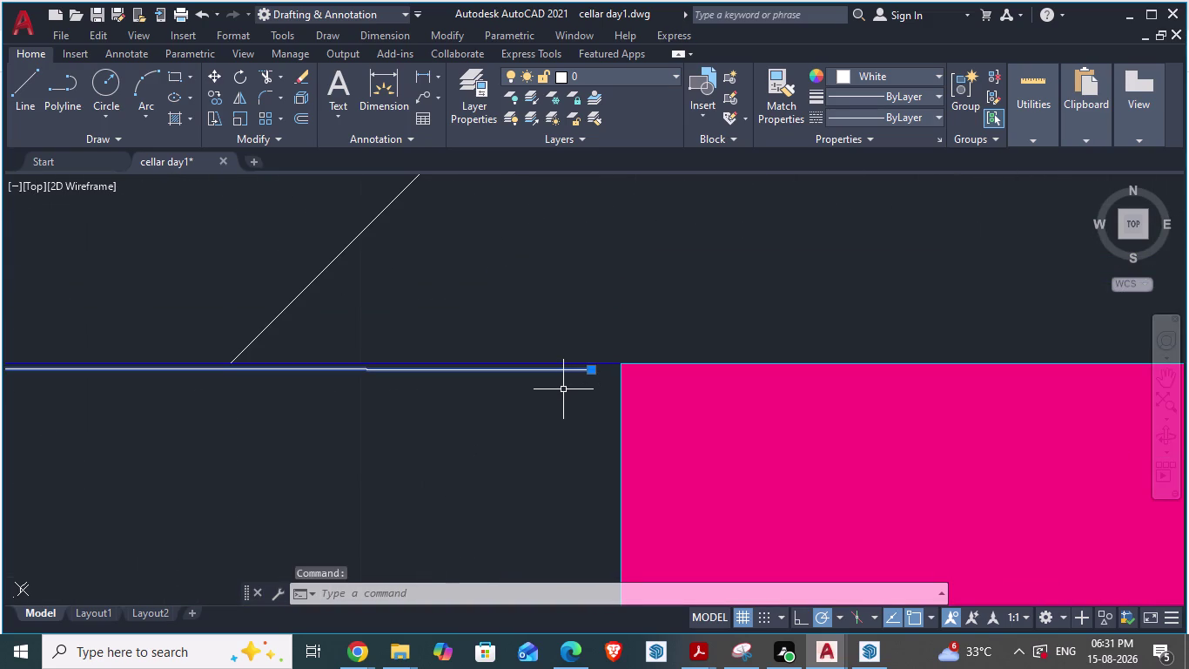
key(Delete)
scroll(down, 3)
scroll(down, 3)
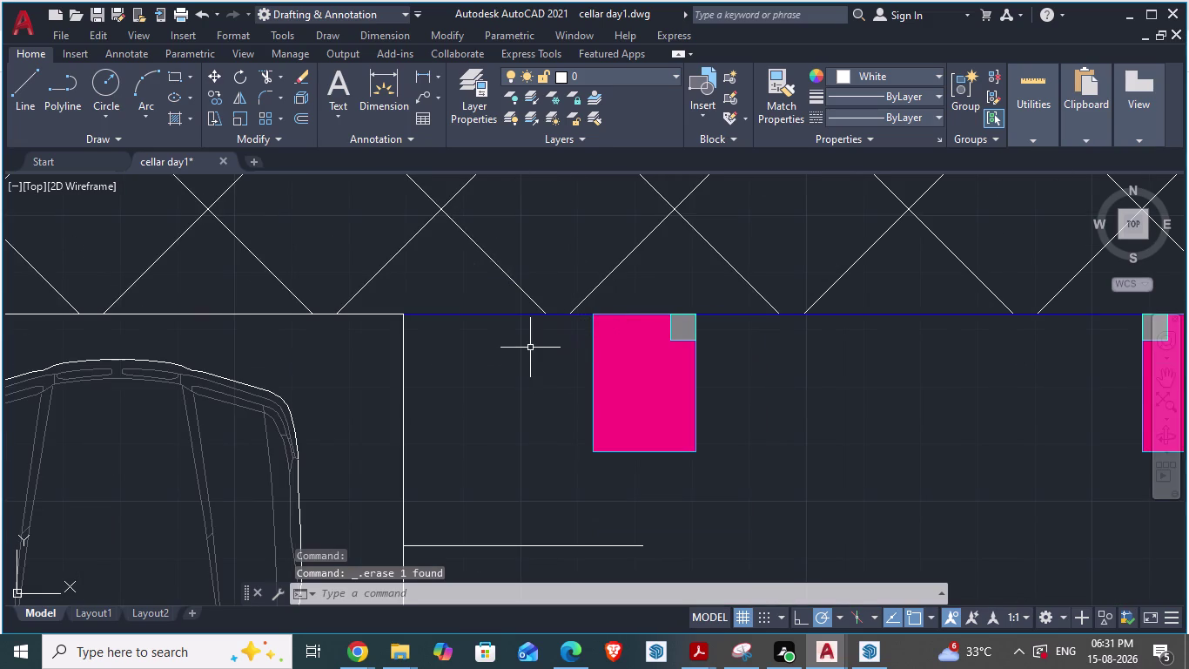
scroll(down, 3)
scroll(up, 3)
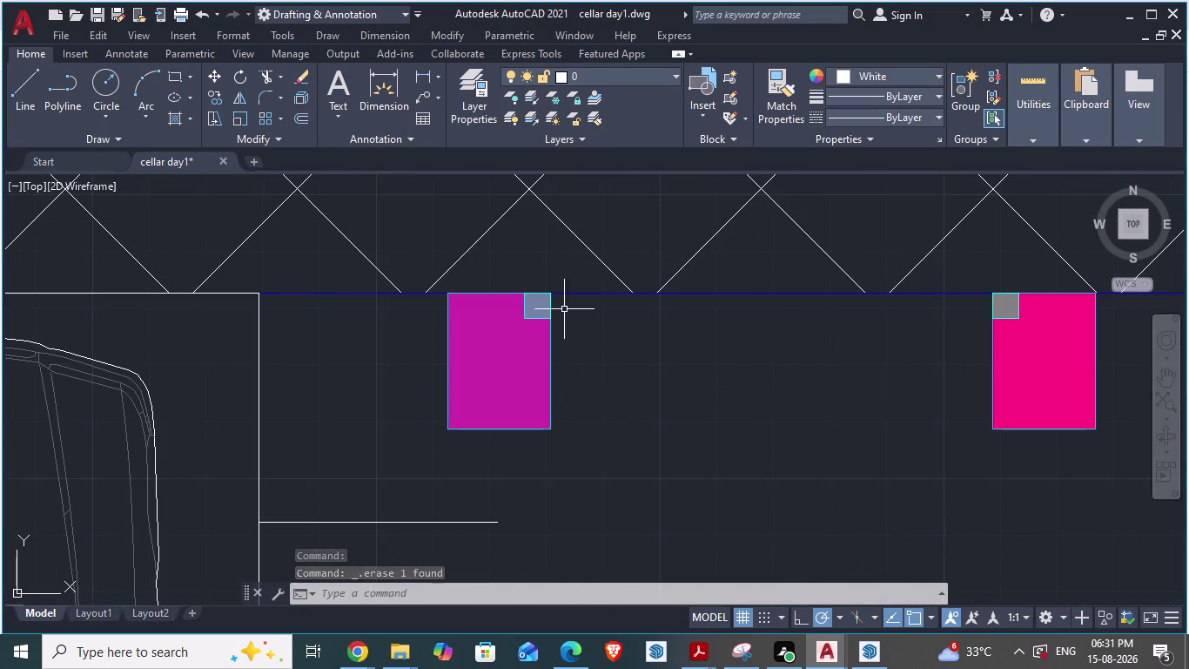
click(612, 312)
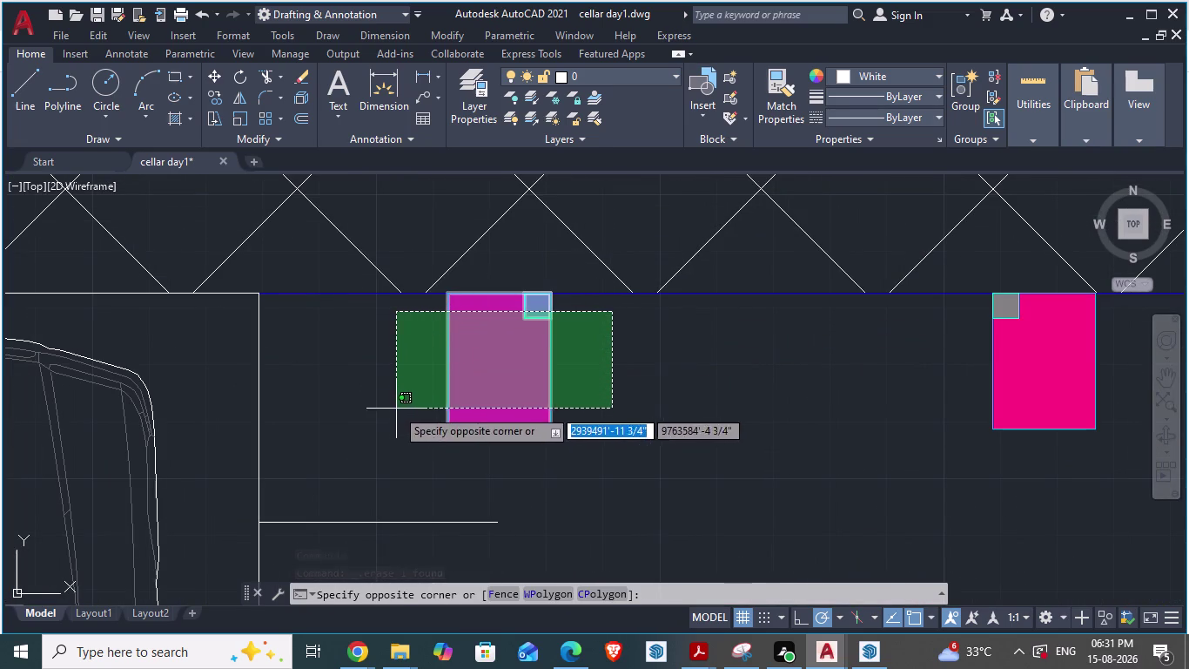
click(390, 442)
scroll(up, 3)
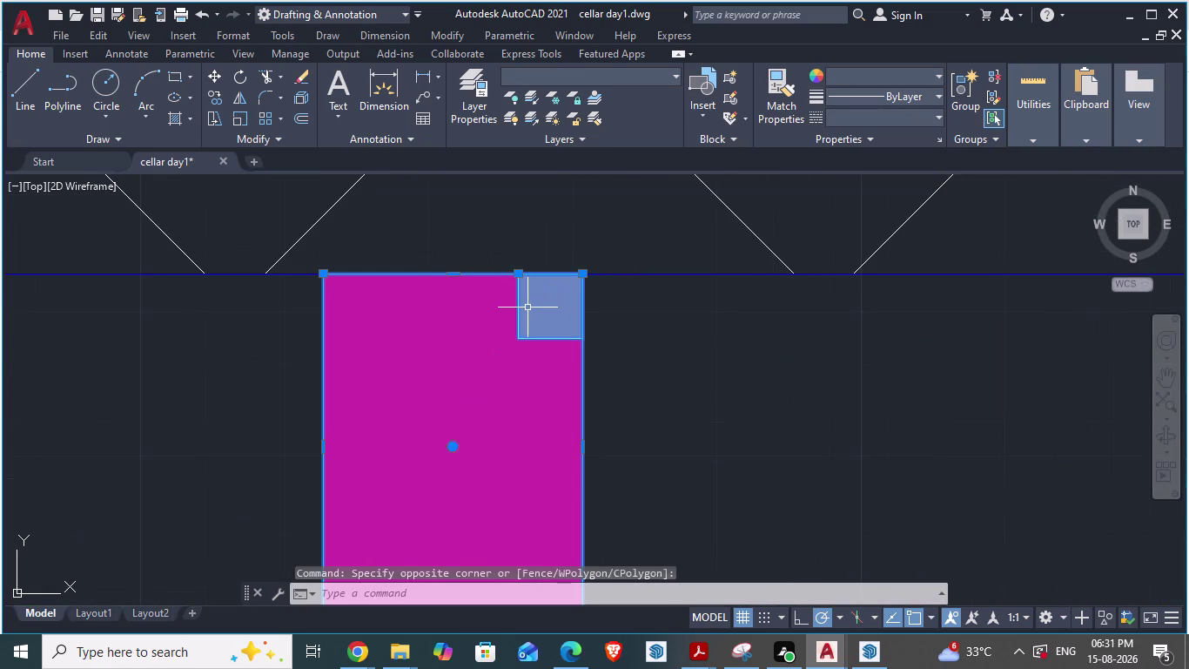
click(562, 316)
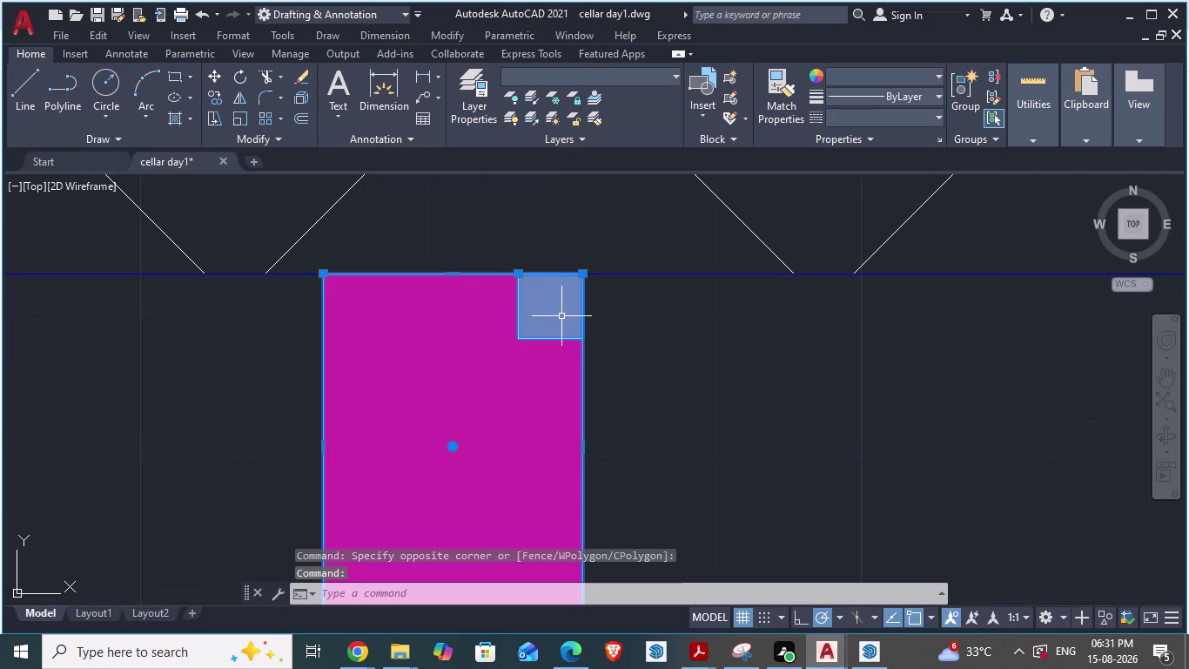
scroll(down, 3)
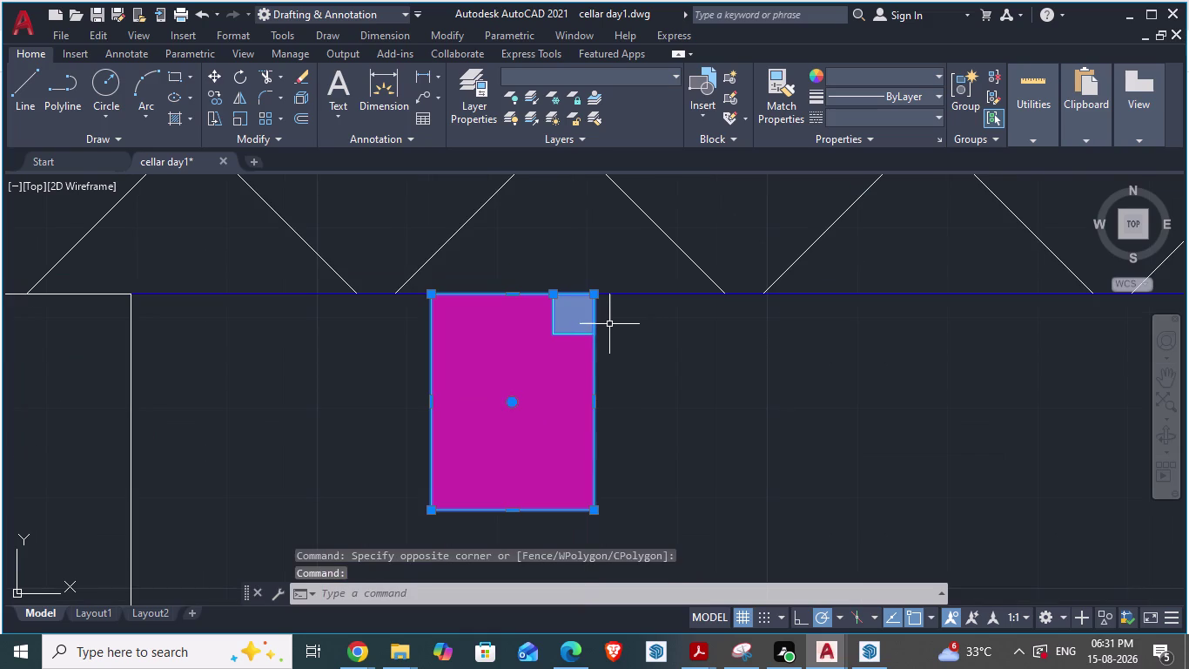
scroll(down, 3)
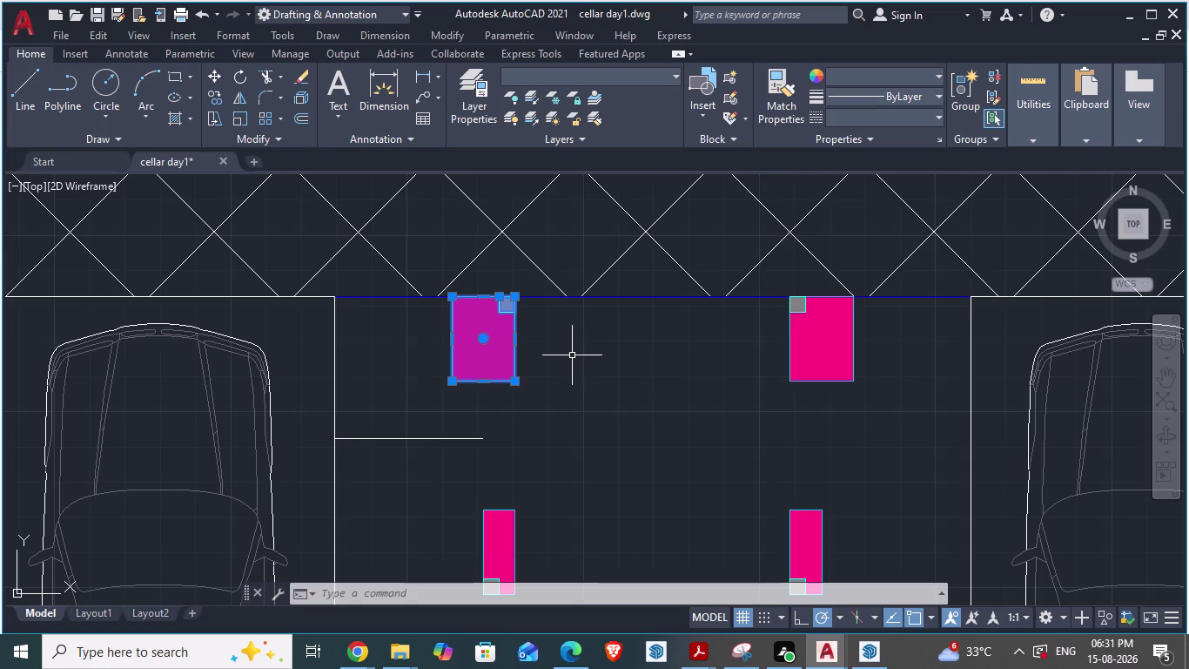
key(m)
key(Return)
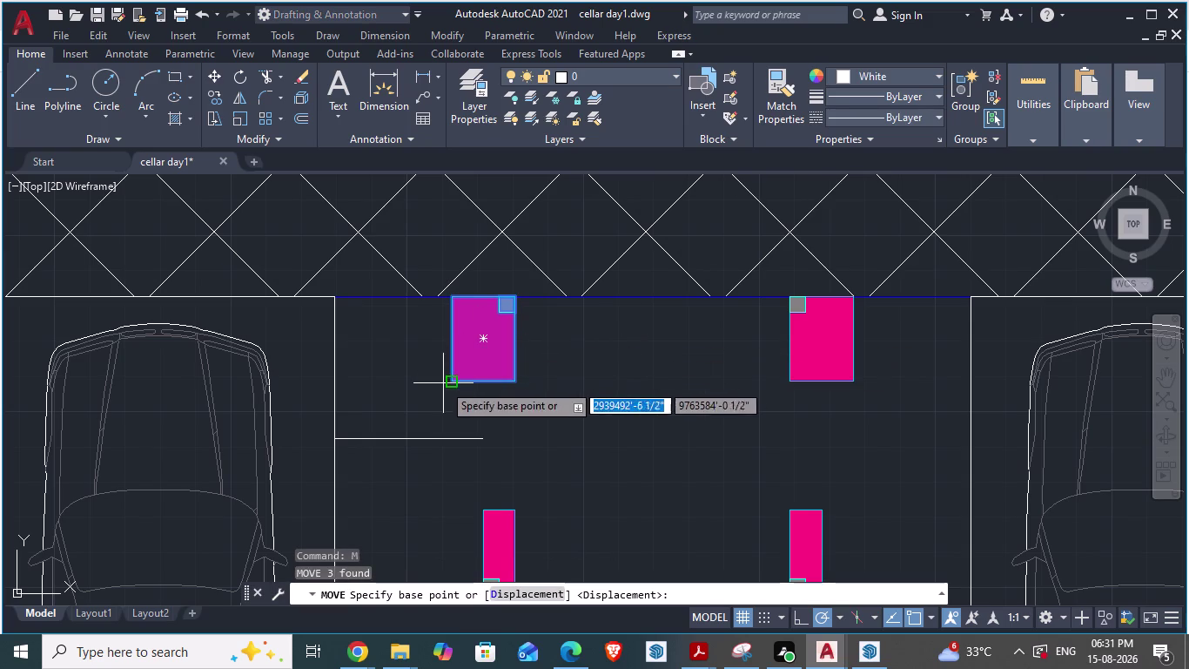
drag(447, 296, 448, 296)
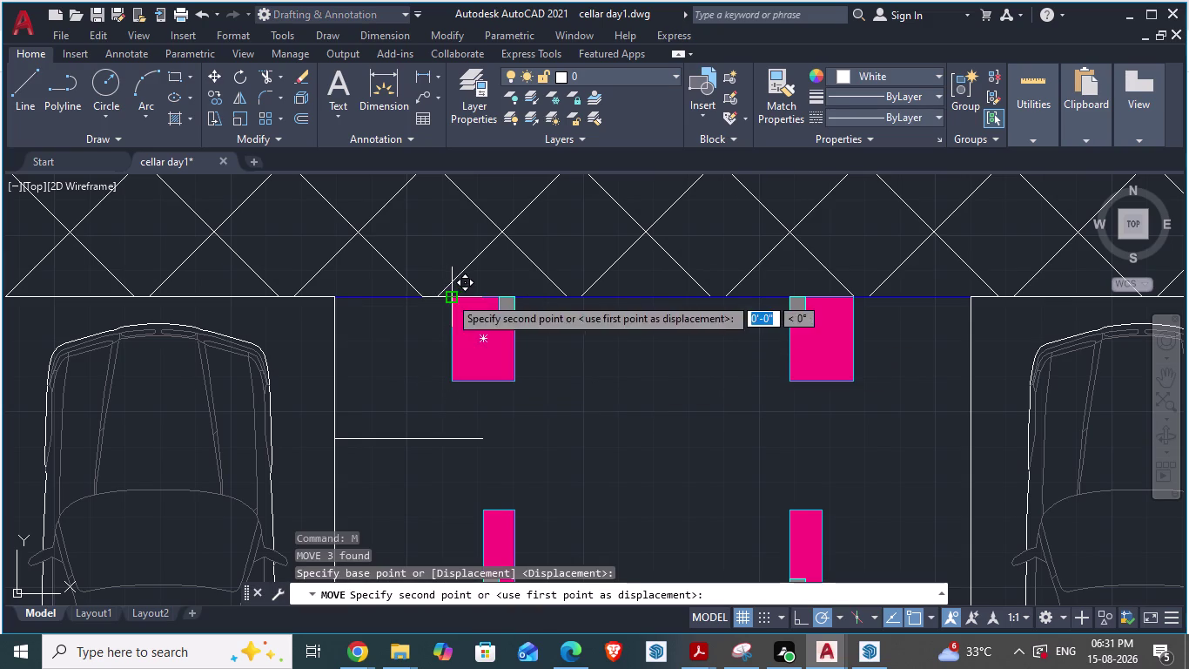
drag(448, 296, 486, 299)
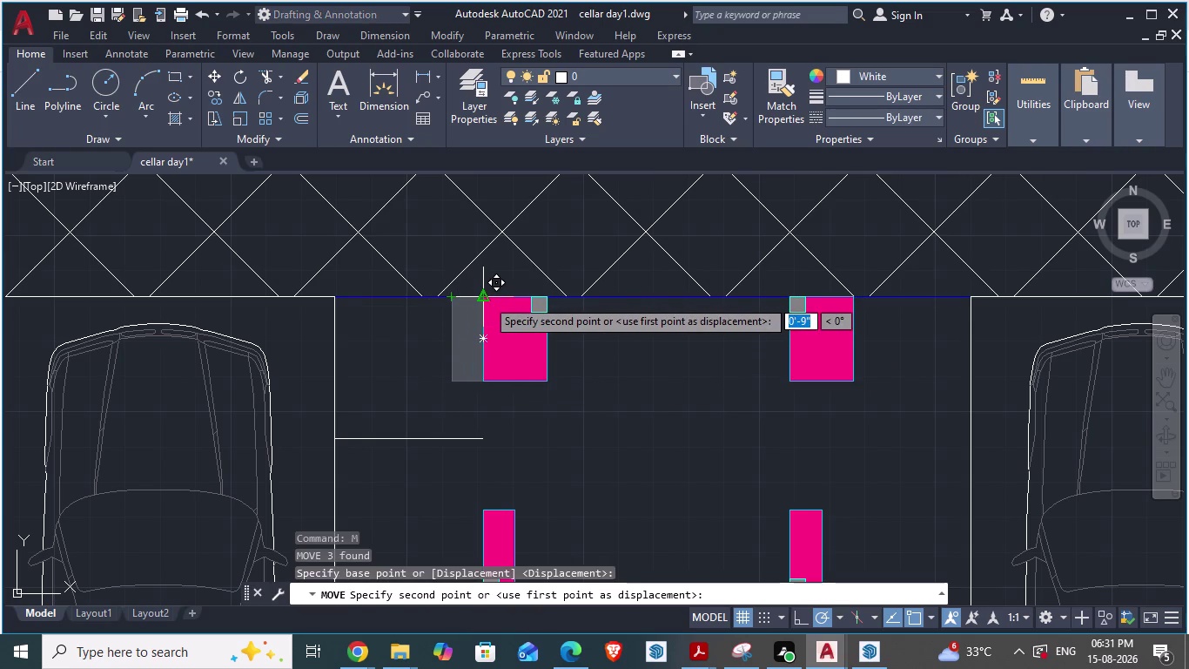
drag(487, 299, 476, 436)
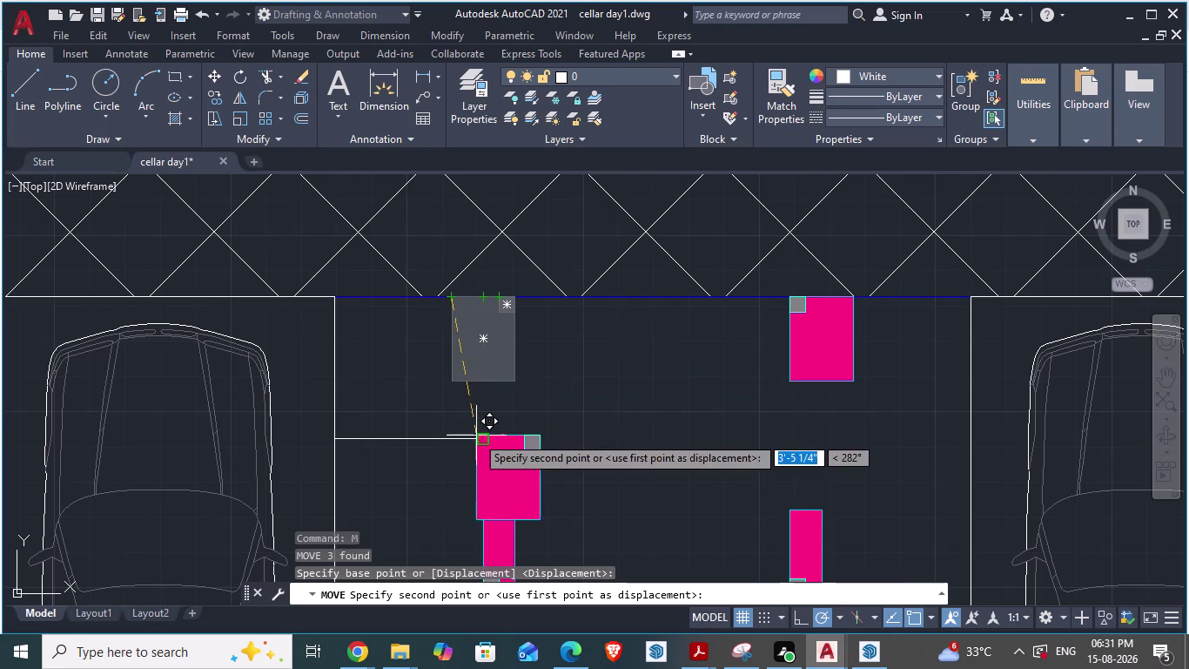
drag(476, 435, 486, 336)
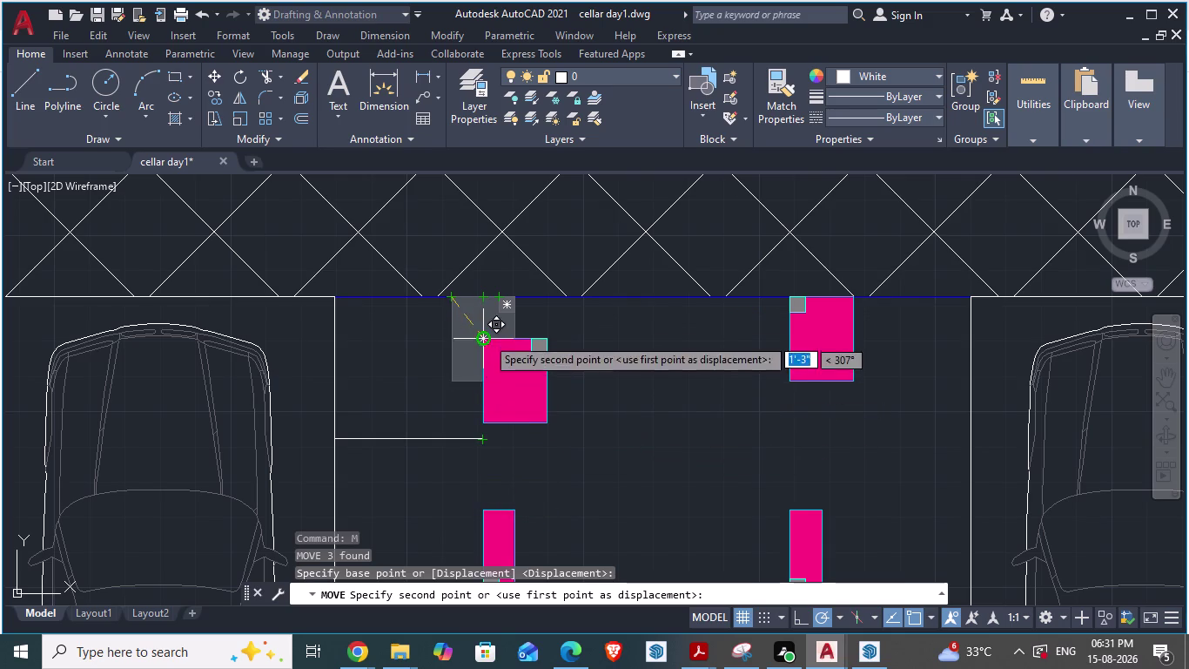
drag(487, 336, 486, 302)
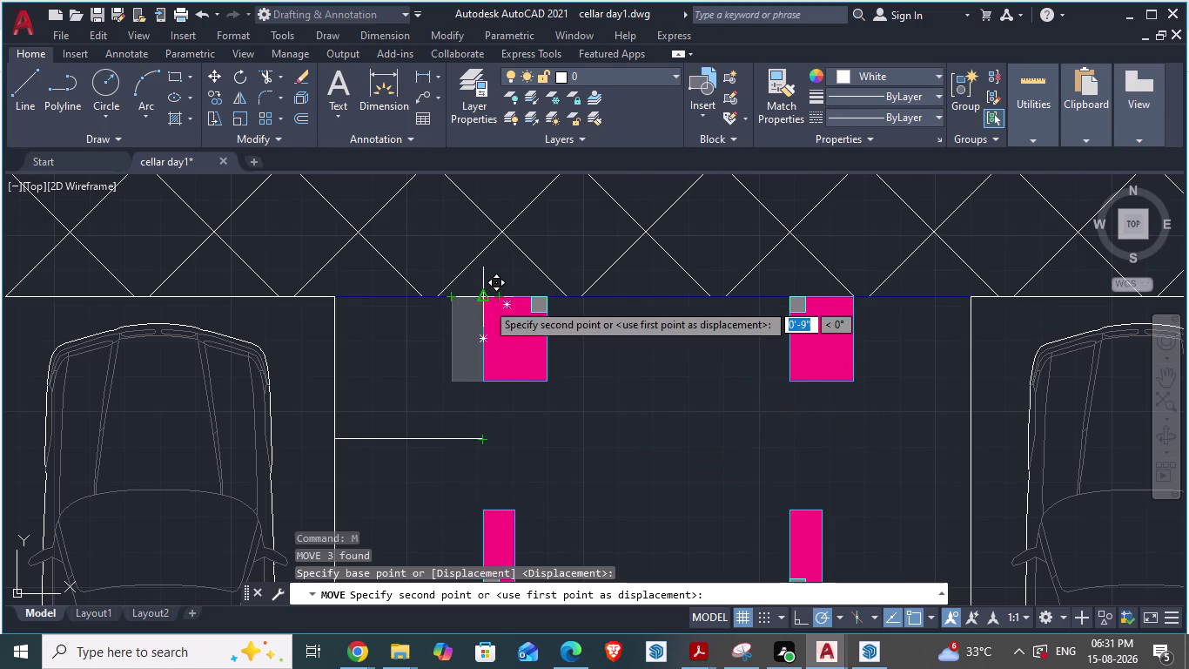
click(486, 302)
key(Escape)
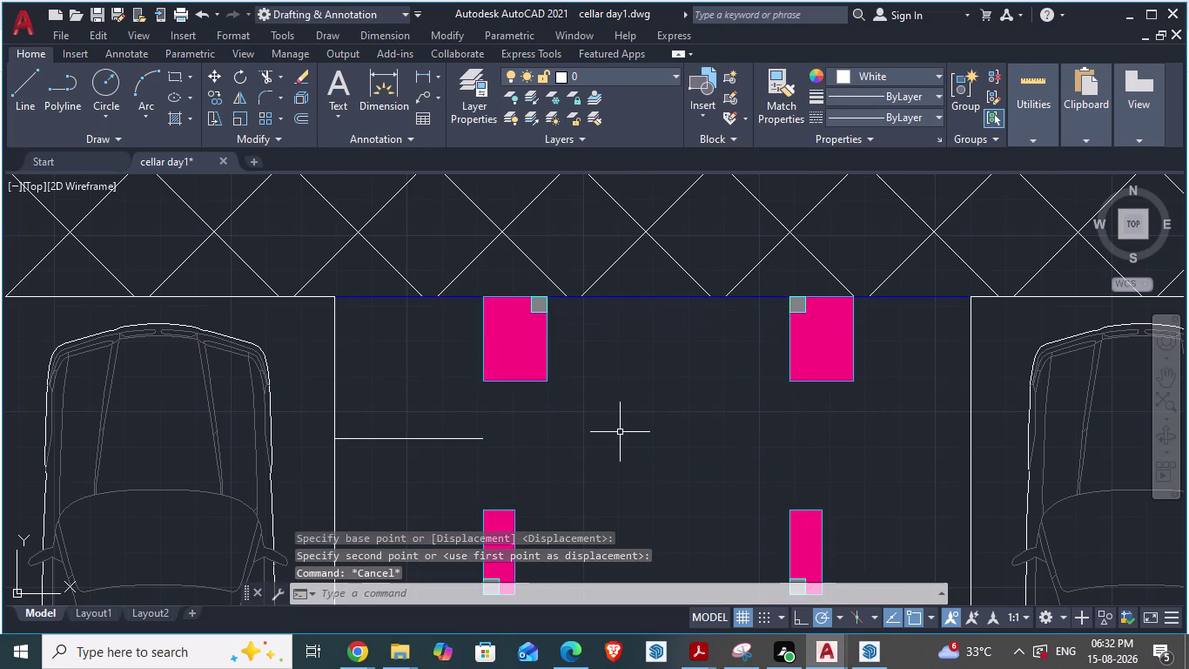
scroll(down, 3)
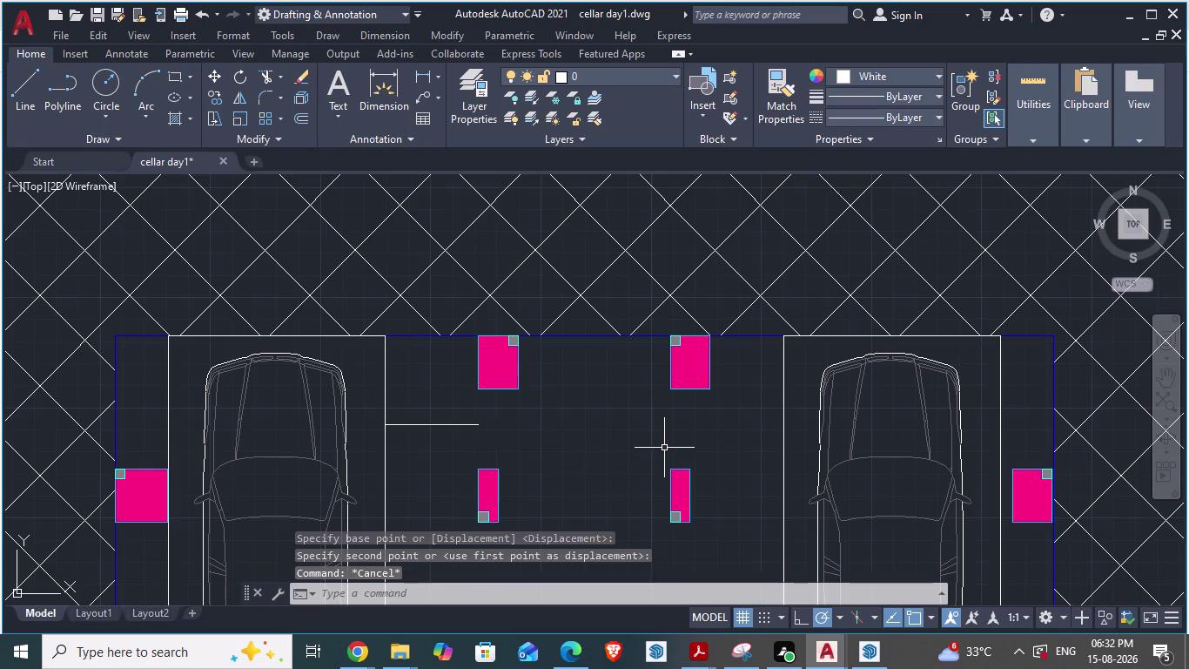
key(l)
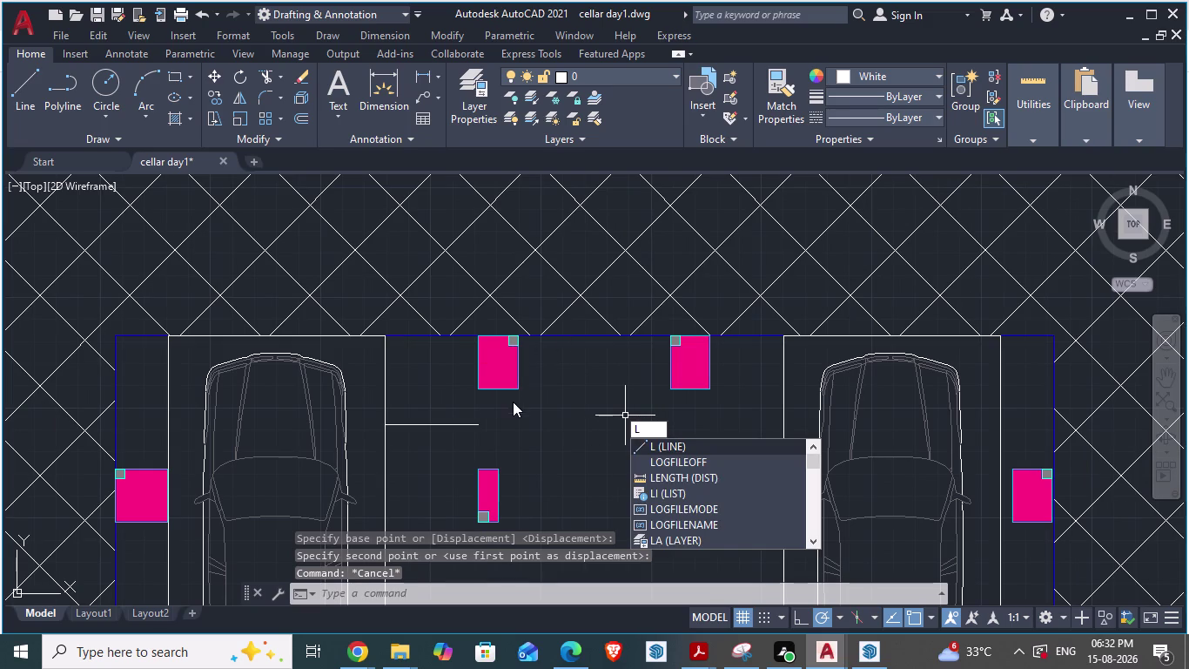
key(Return)
scroll(up, 3)
scroll(down, 3)
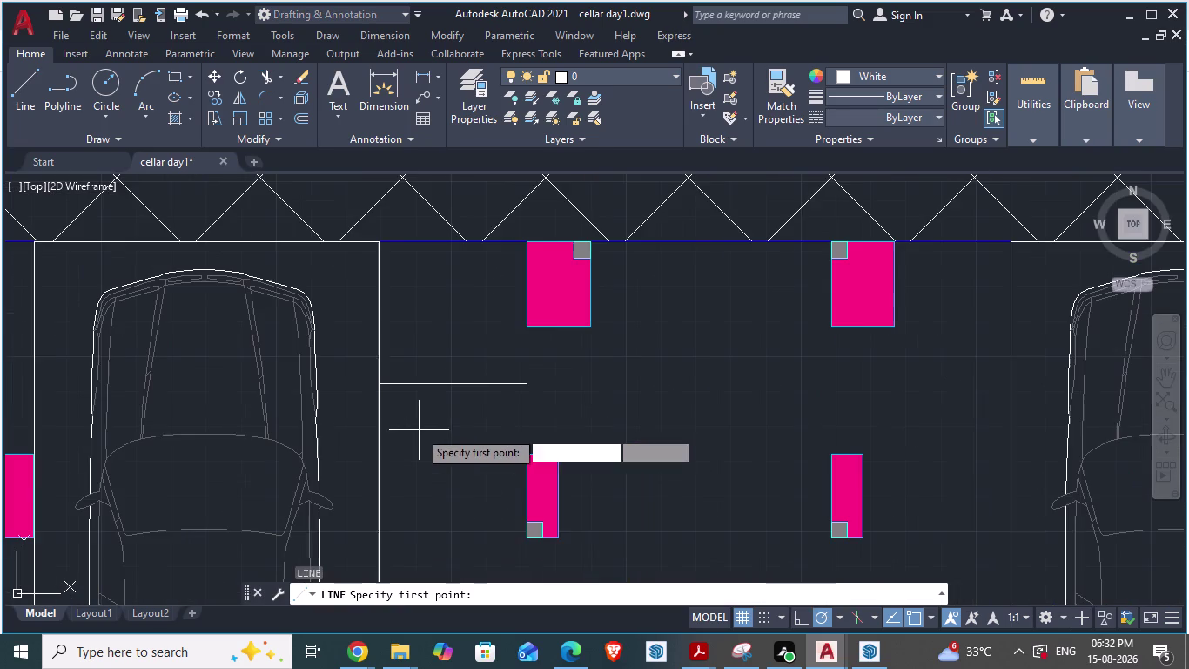
key(alt+Tab)
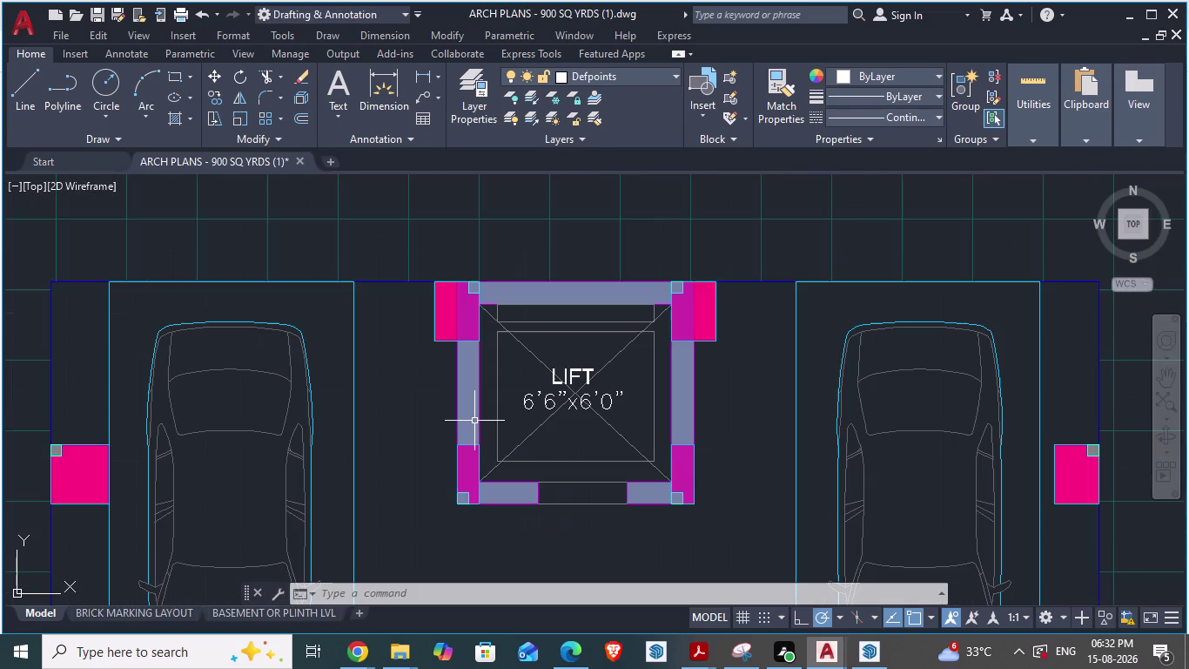
key(alt+Tab)
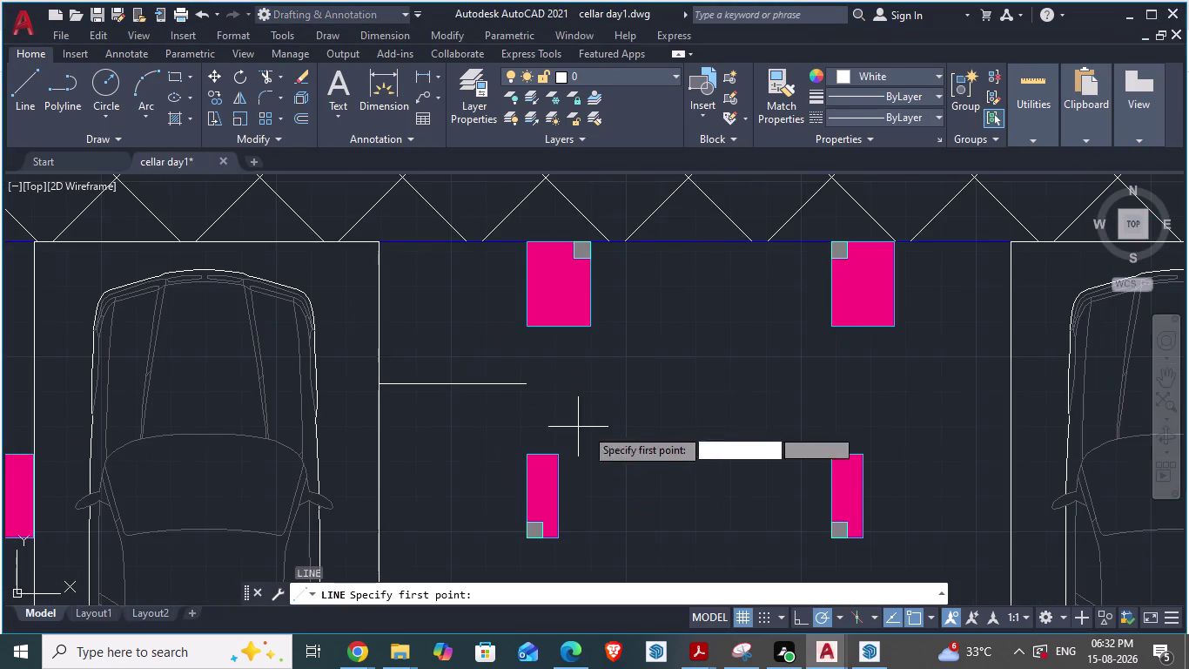
key(ctrl+z)
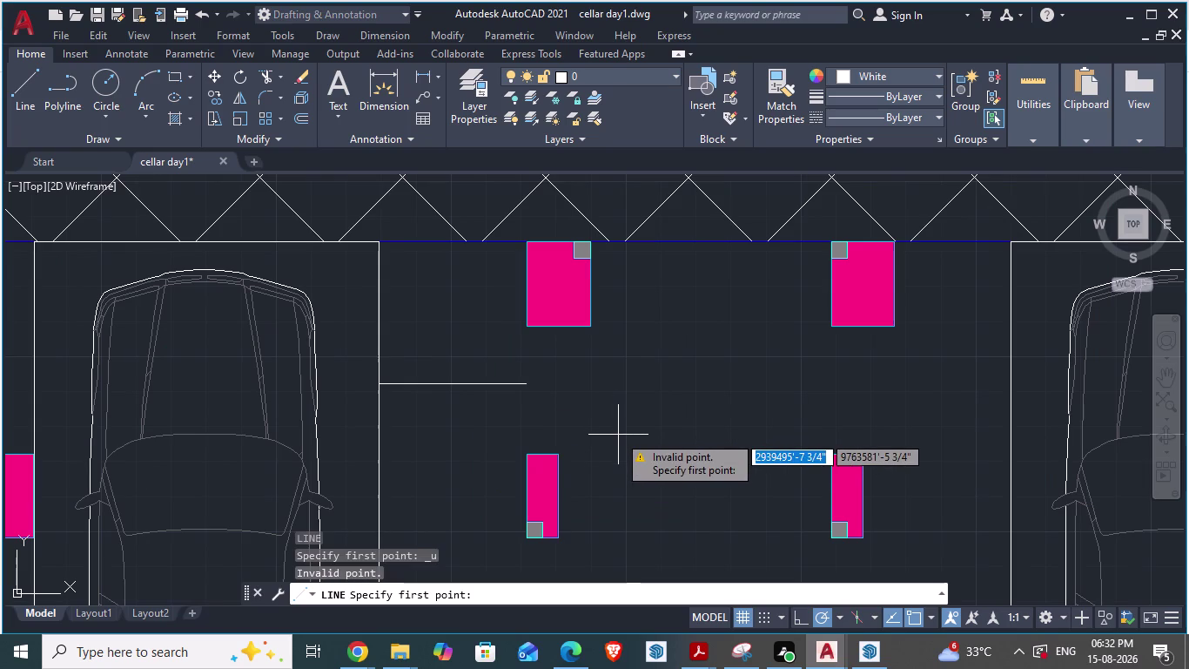
key(Escape)
key(ctrl+z)
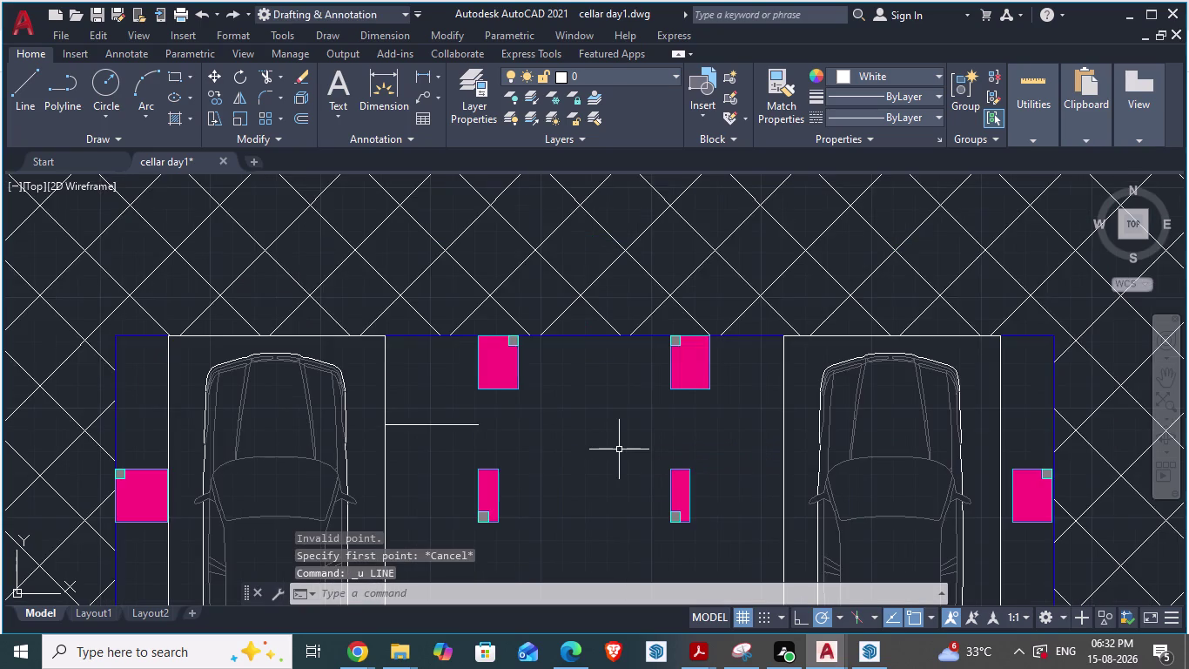
key(ctrl+z)
key(ctrl+z)
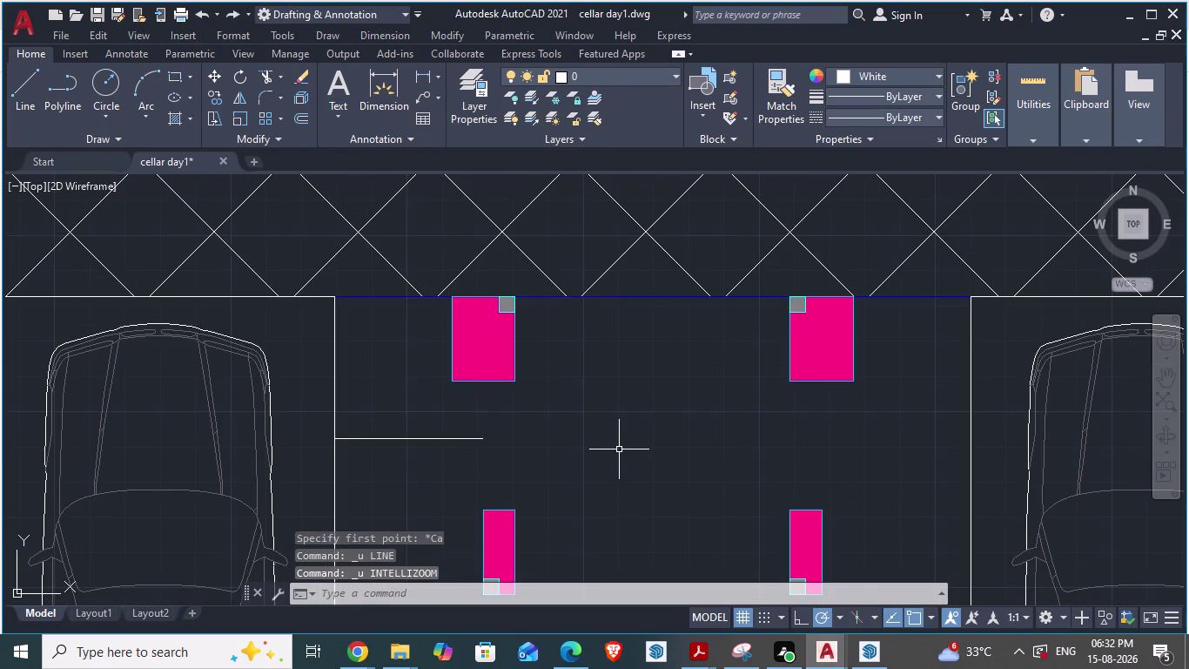
key(Escape)
key(alt+Tab)
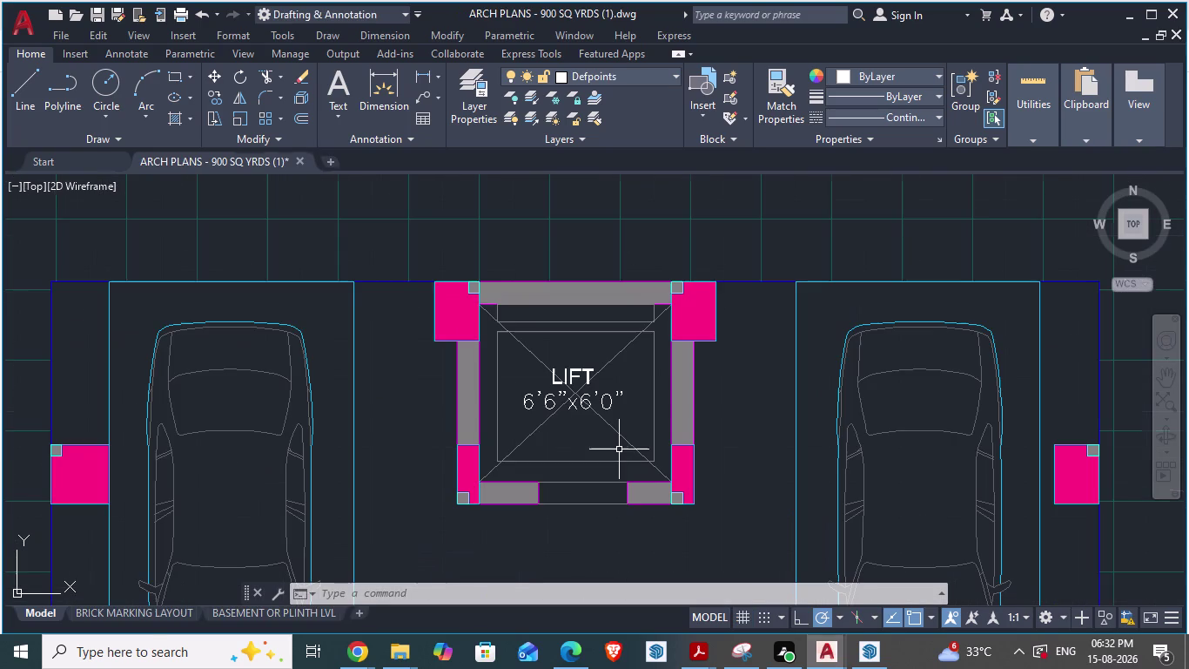
key(alt+Tab)
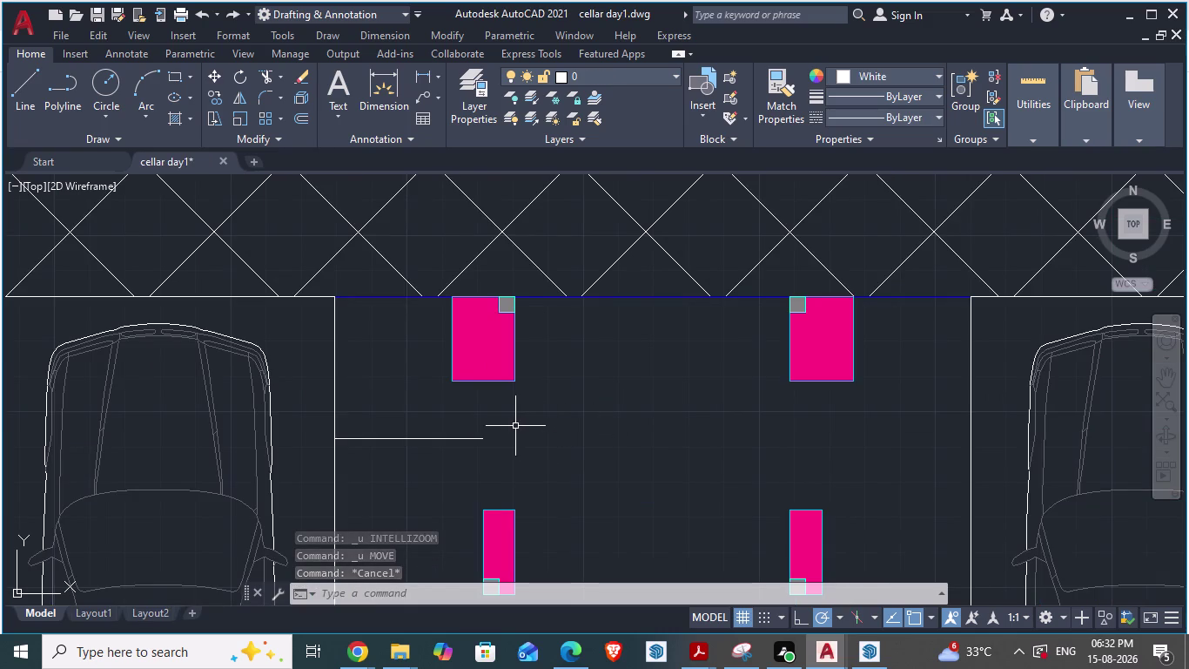
Draw a vertical line down from the upper-left column's bottom midpoint.
key(l)
key(Return)
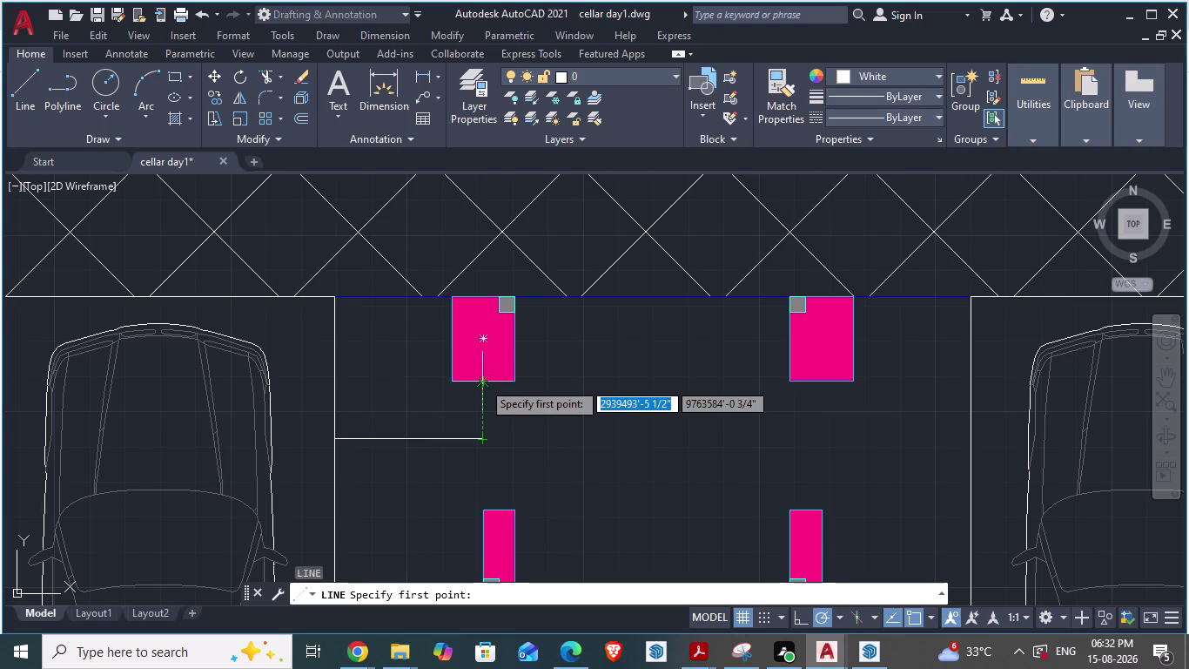
scroll(up, 3)
click(482, 381)
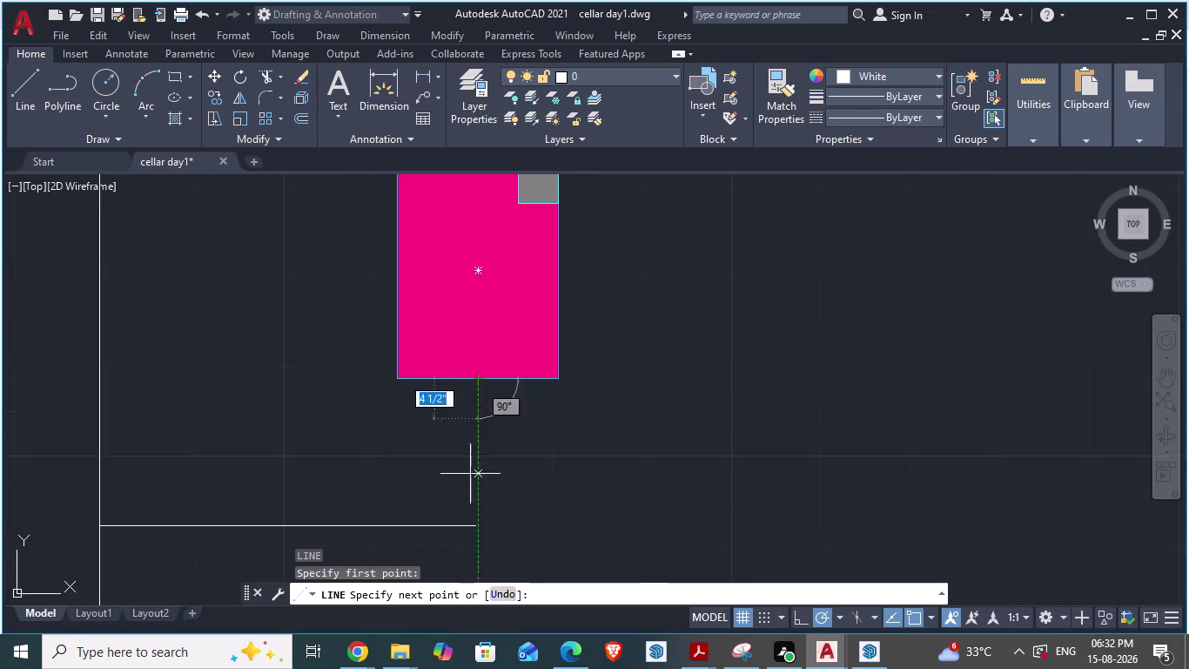
scroll(down, 3)
scroll(down, 3)
scroll(up, 3)
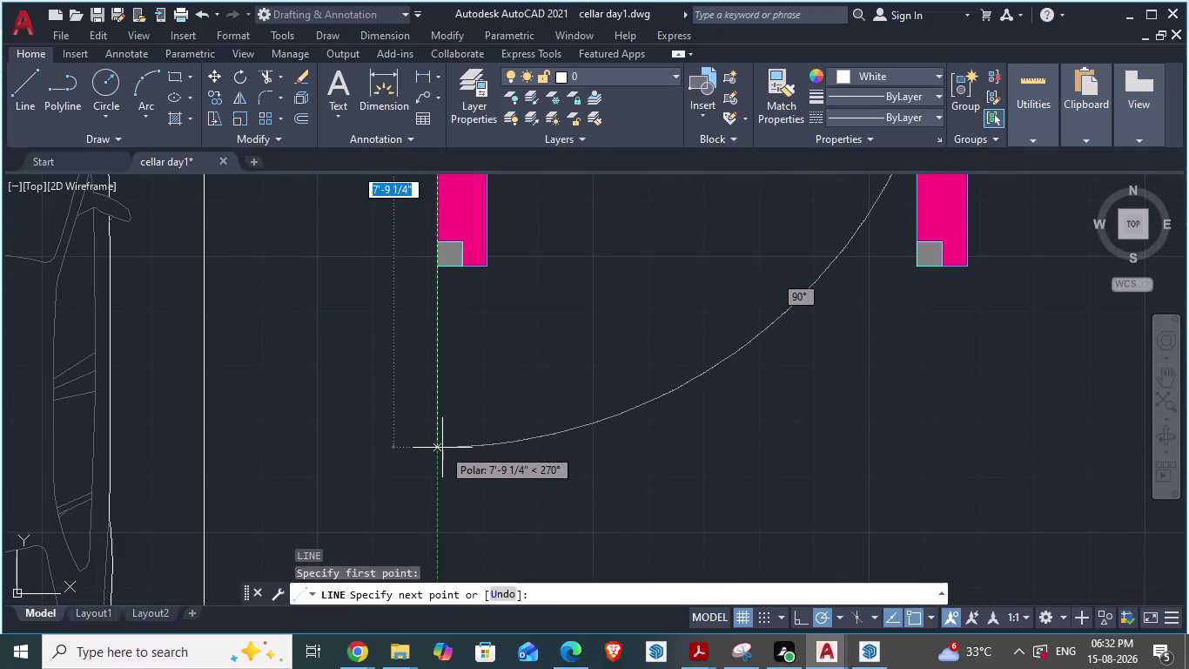
click(443, 448)
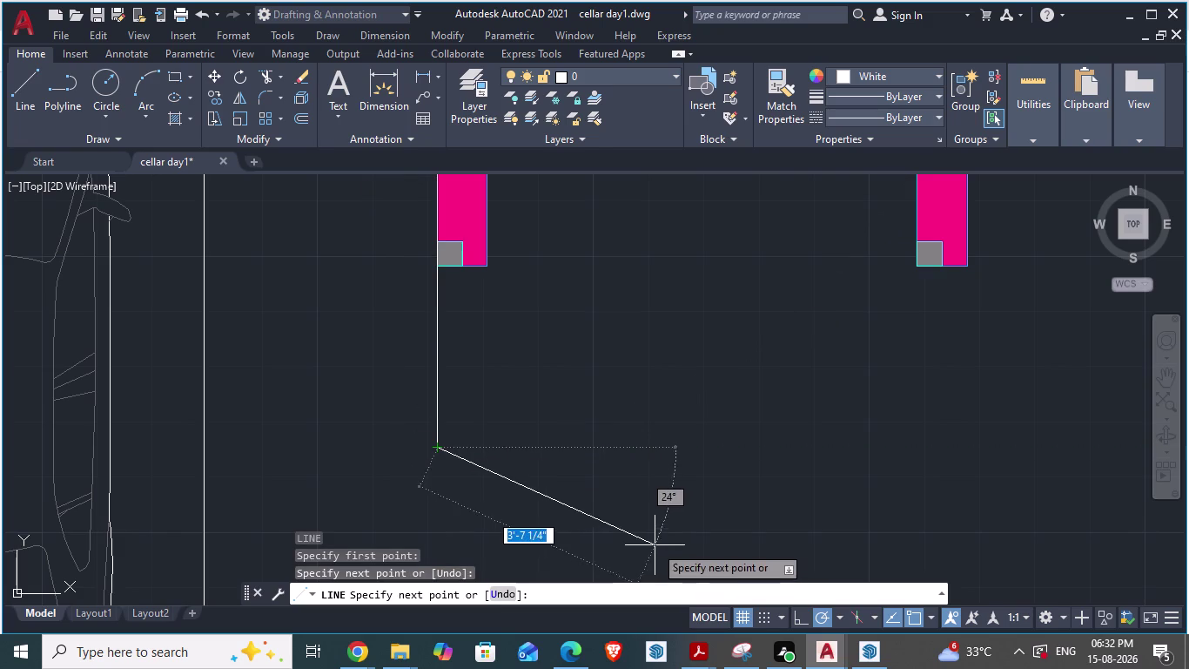
key(Escape)
Glance at the lift core in the architectural plan and return to cellar day1.
scroll(down, 3)
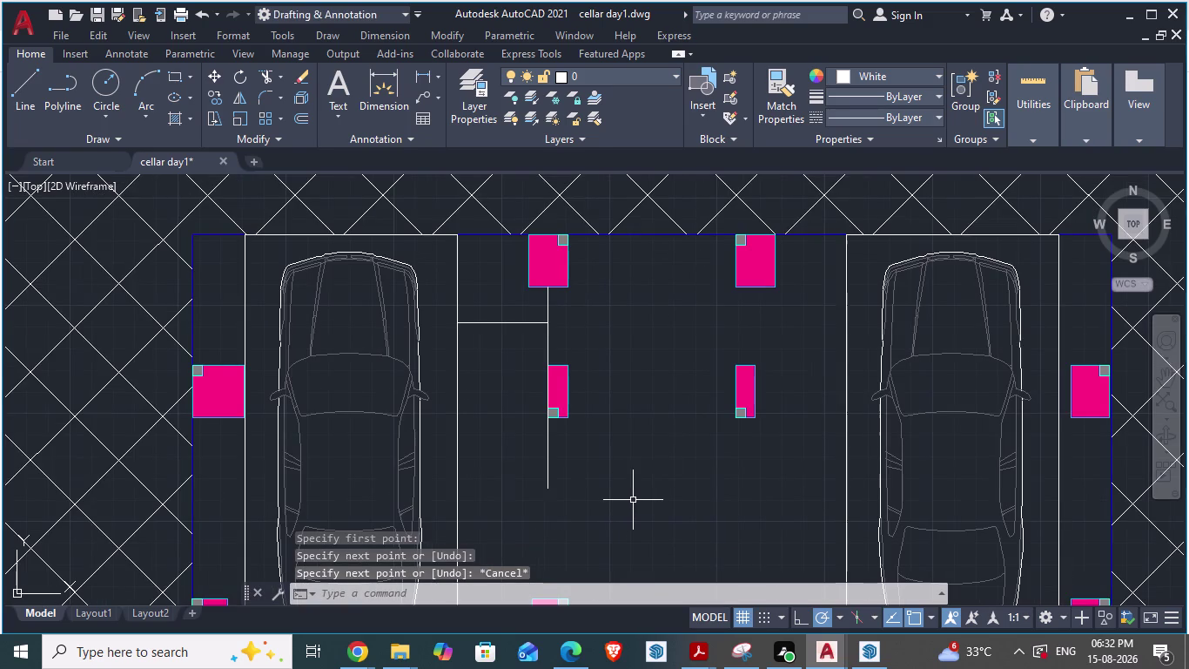
key(alt+Tab)
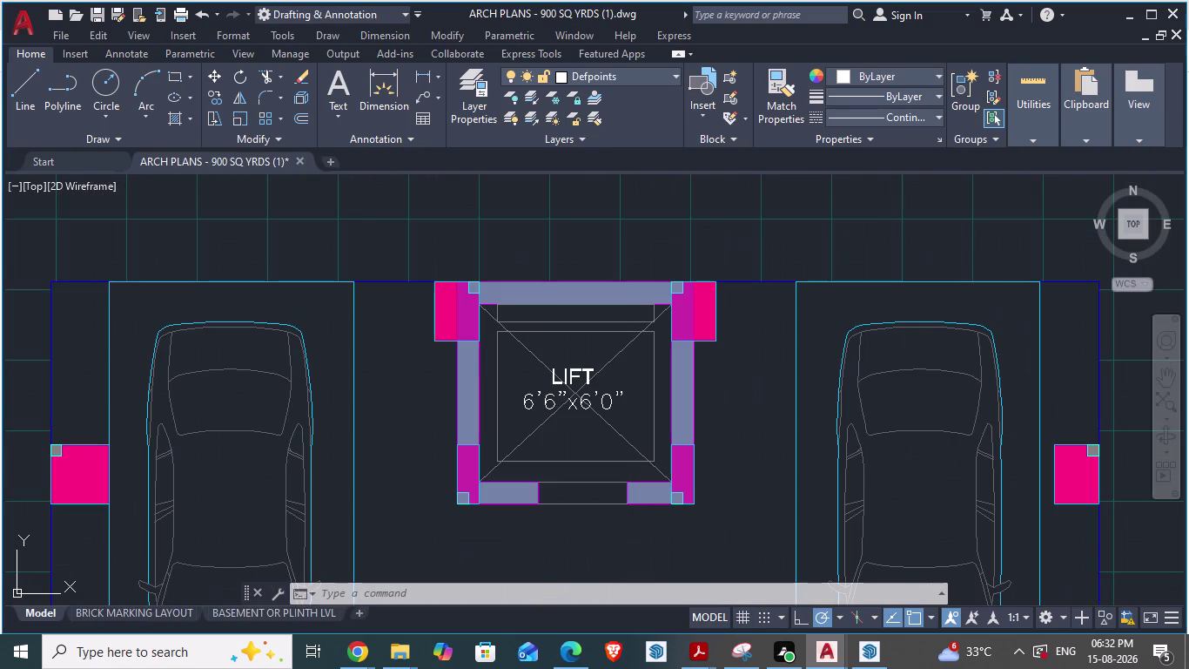
key(alt+Tab)
scroll(up, 3)
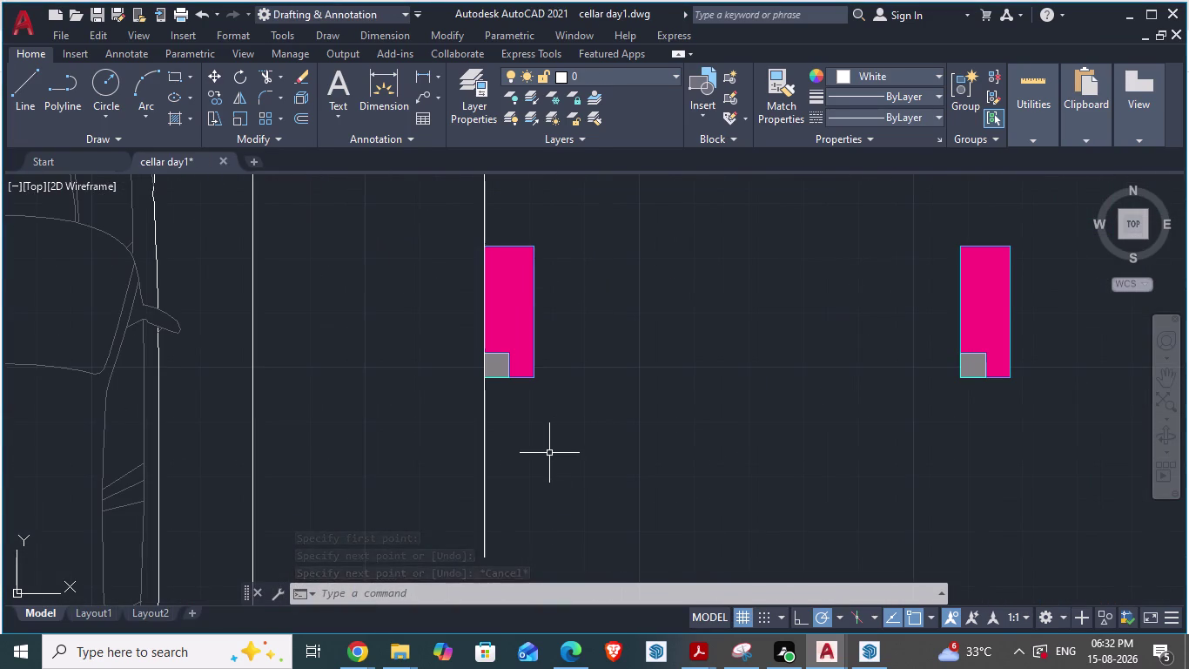
Trim the vertical line below the left column and its leftover end at the column corner.
text(tr)
key(Return)
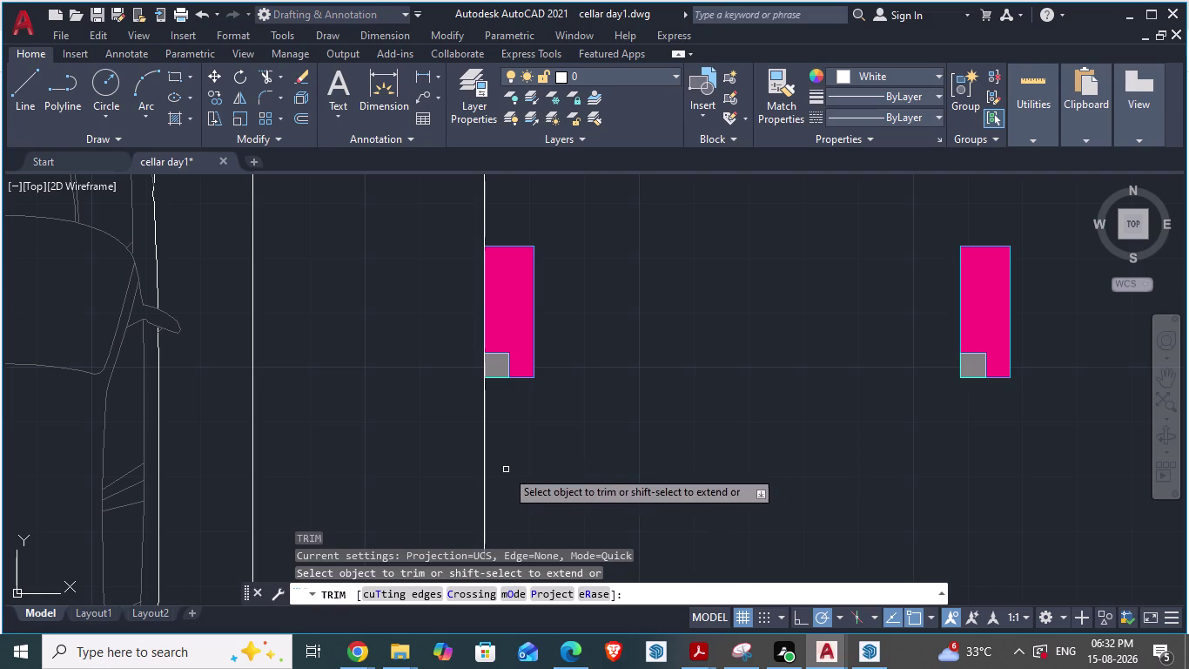
click(483, 456)
scroll(down, 3)
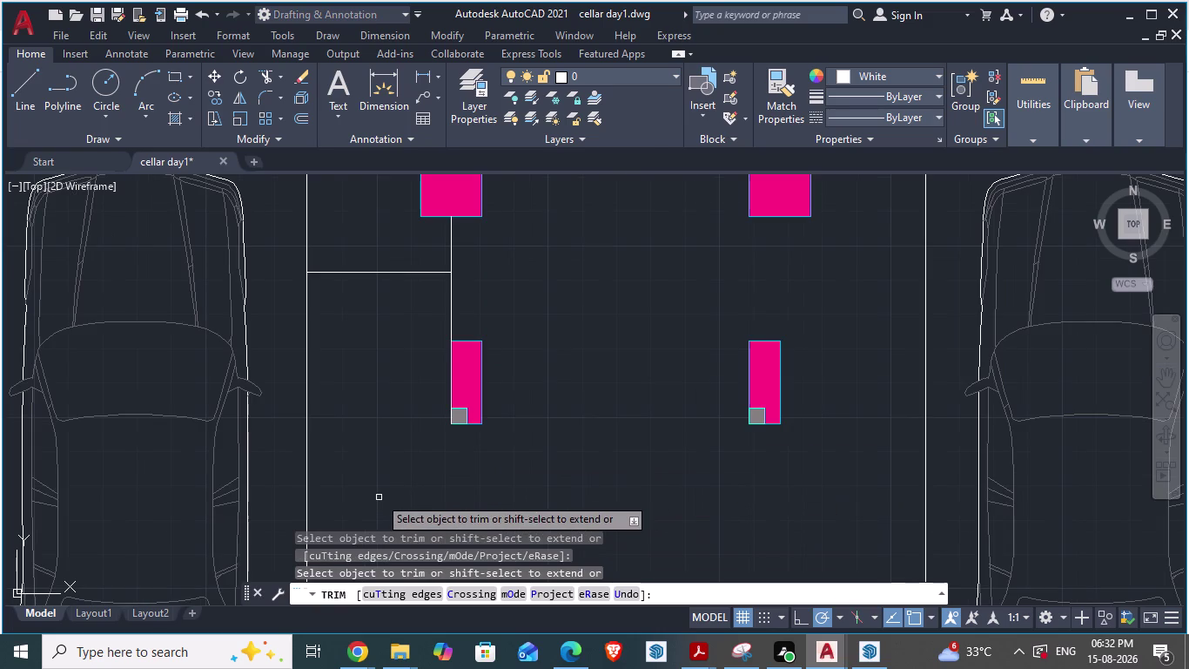
key(alt+Tab)
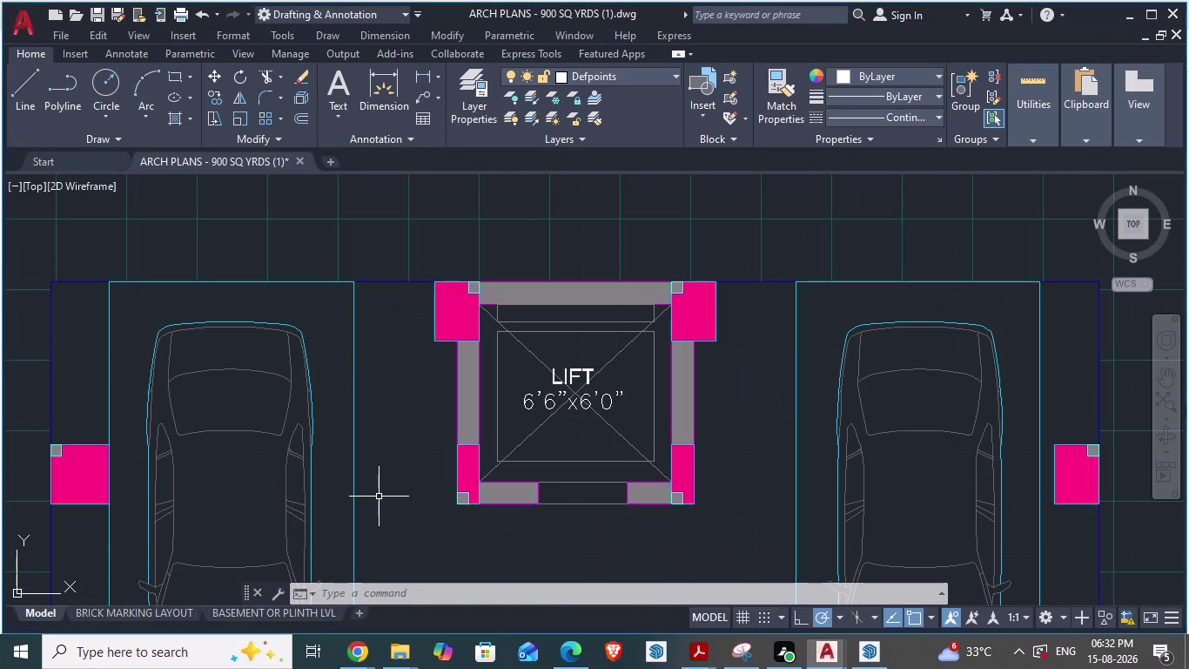
key(alt+Tab)
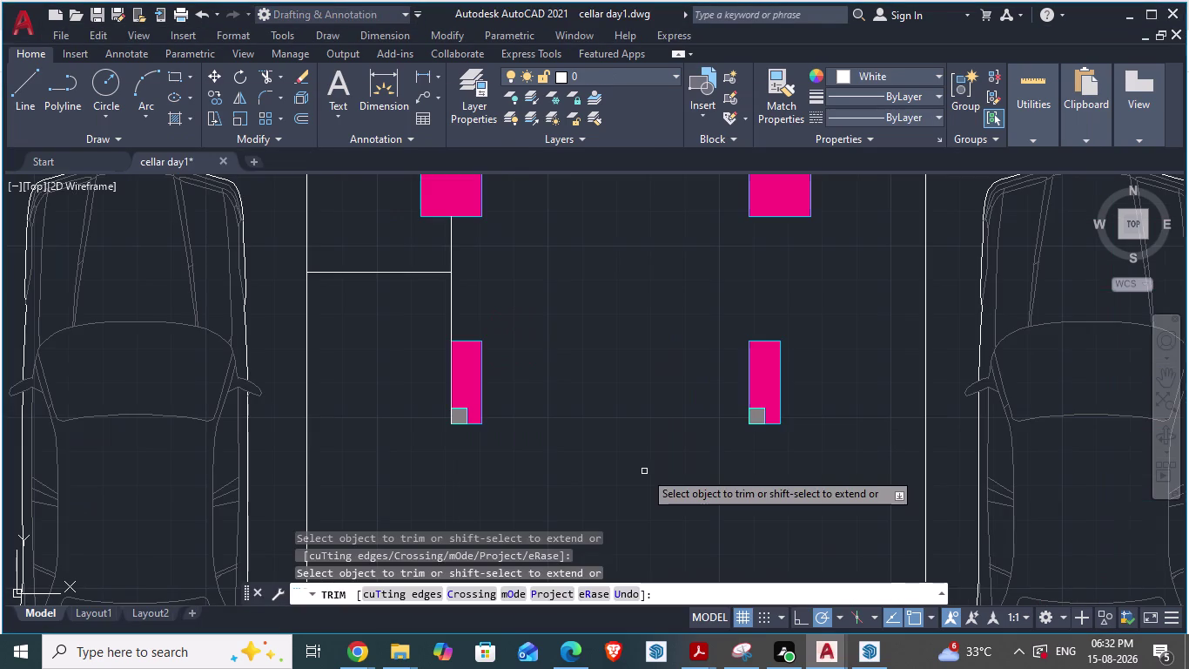
key(l)
key(Return)
scroll(up, 3)
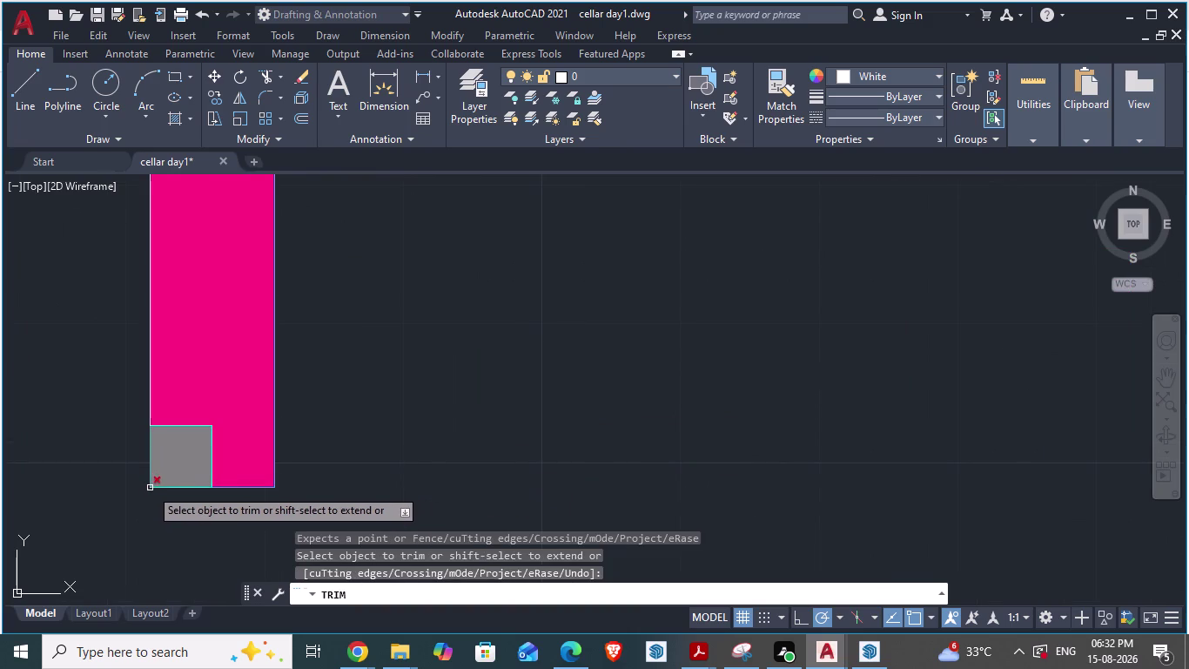
click(272, 487)
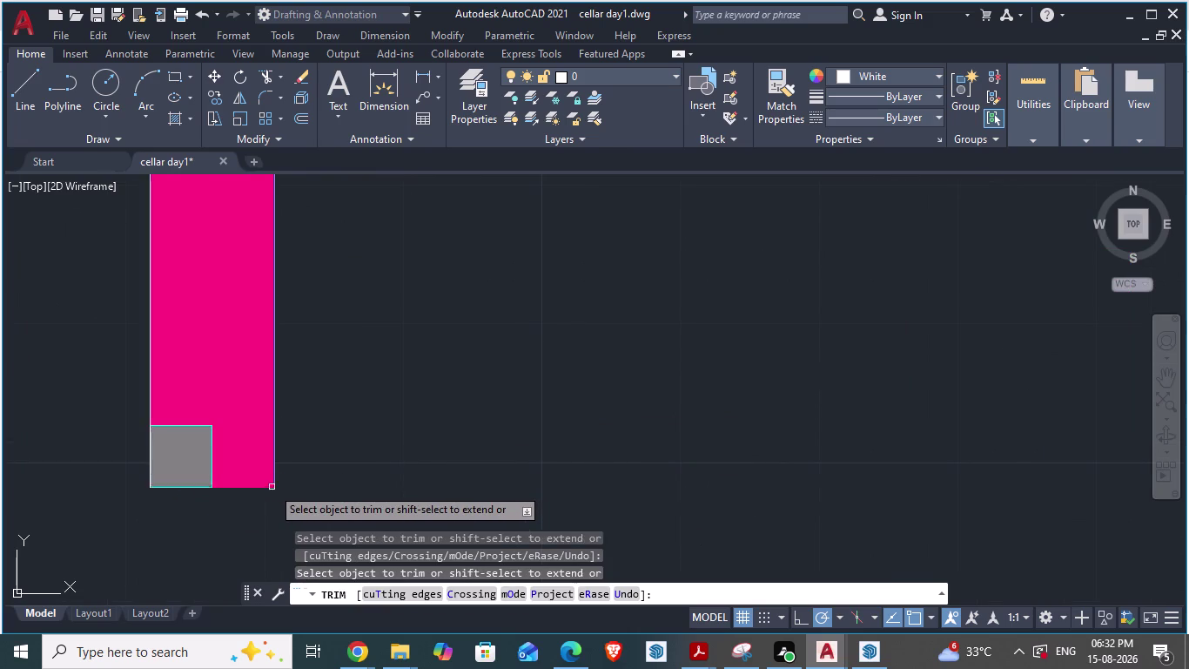
scroll(down, 3)
scroll(up, 3)
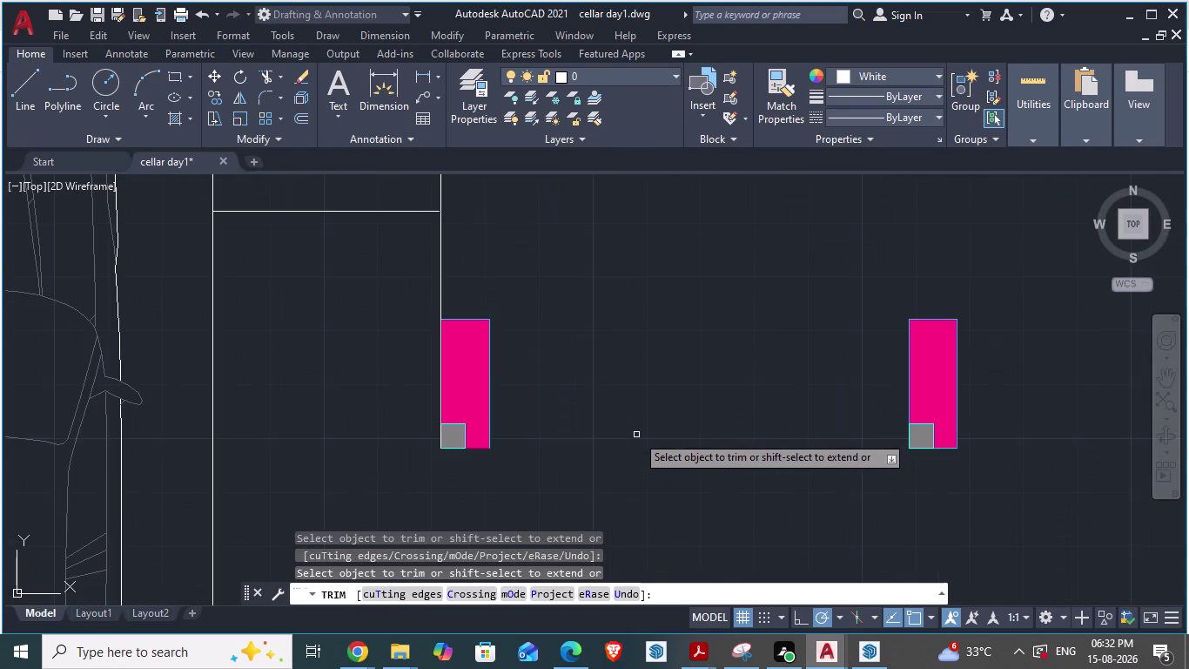
key(Escape)
Draw the bottom wall line from the lower left column to the lower right column.
key(l)
key(Return)
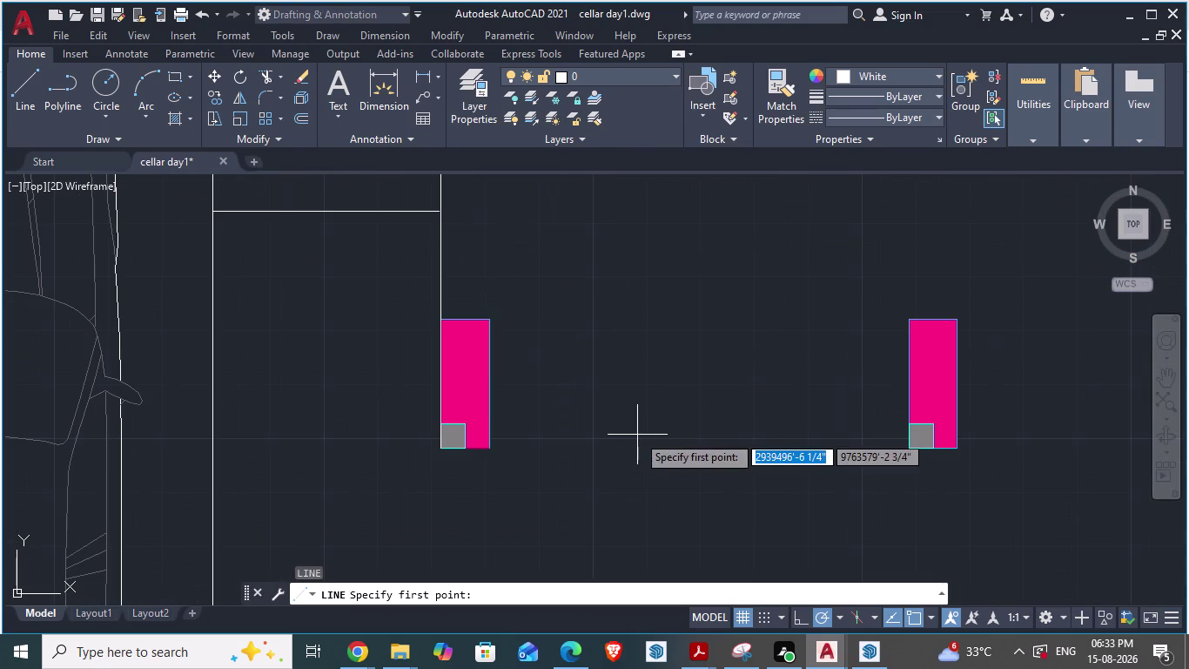
click(489, 443)
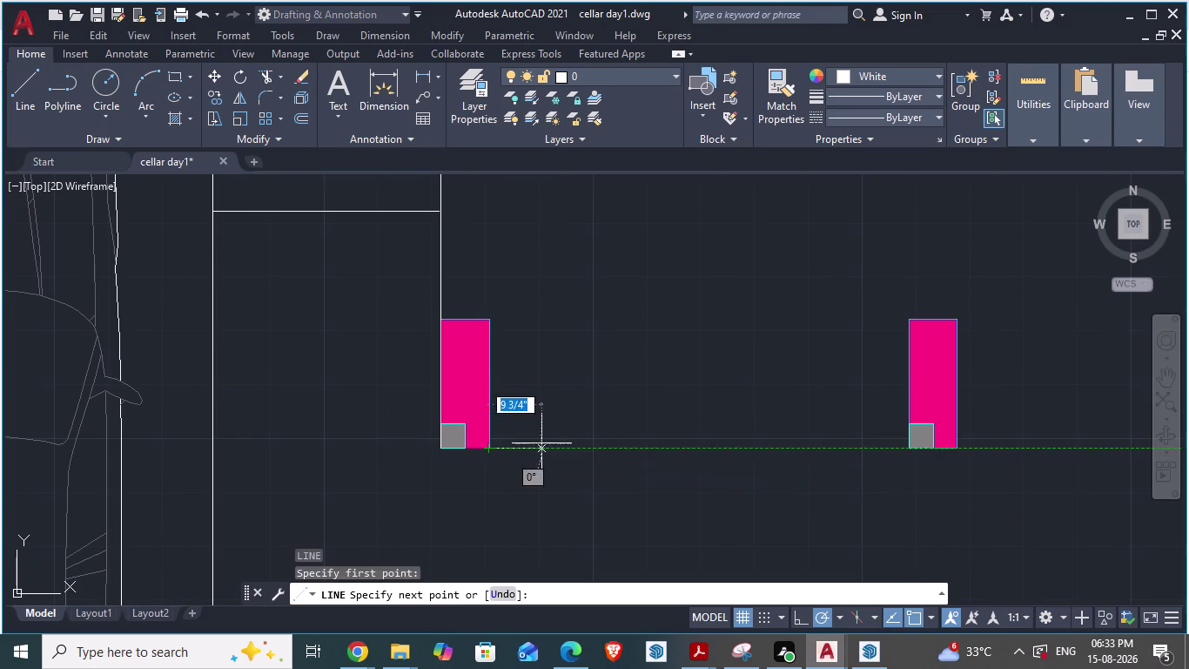
click(911, 448)
key(Escape)
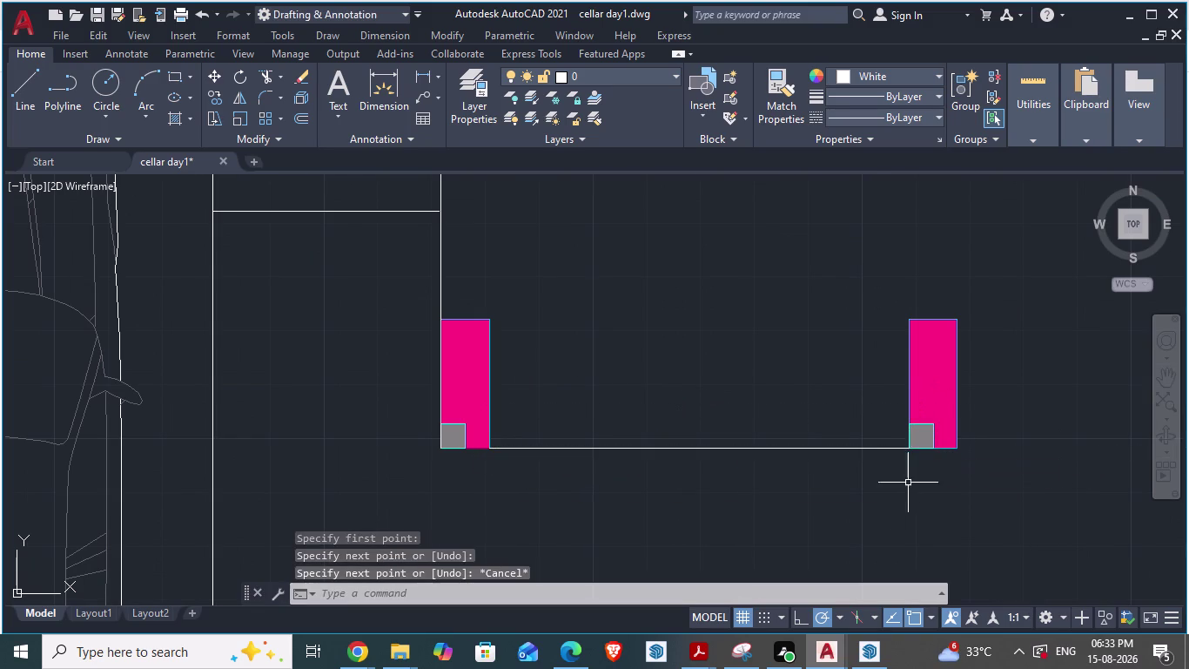
scroll(down, 3)
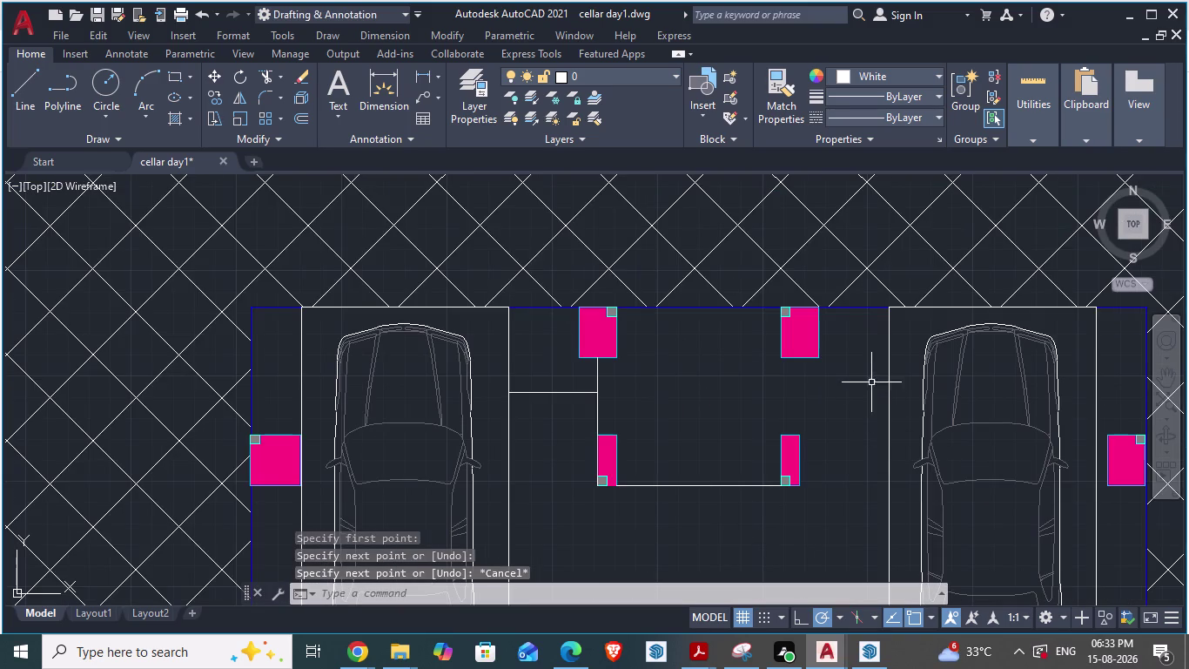
scroll(up, 3)
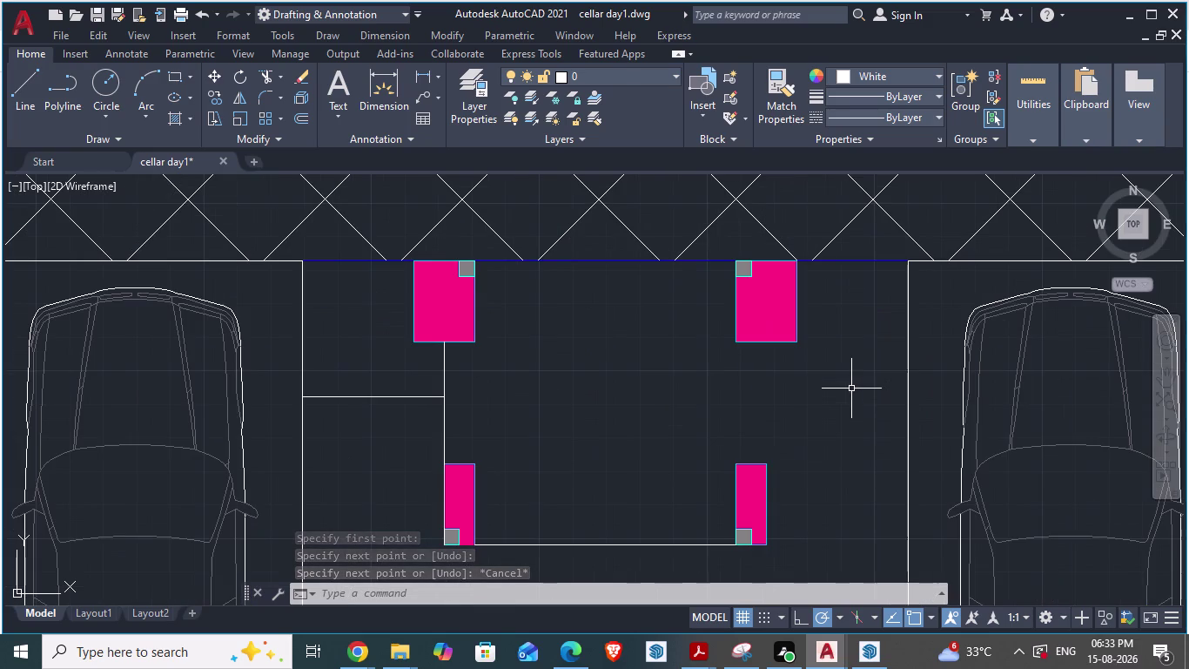
Draw the right wall line from the lower to the upper right column, checking the lift plan.
key(l)
key(Return)
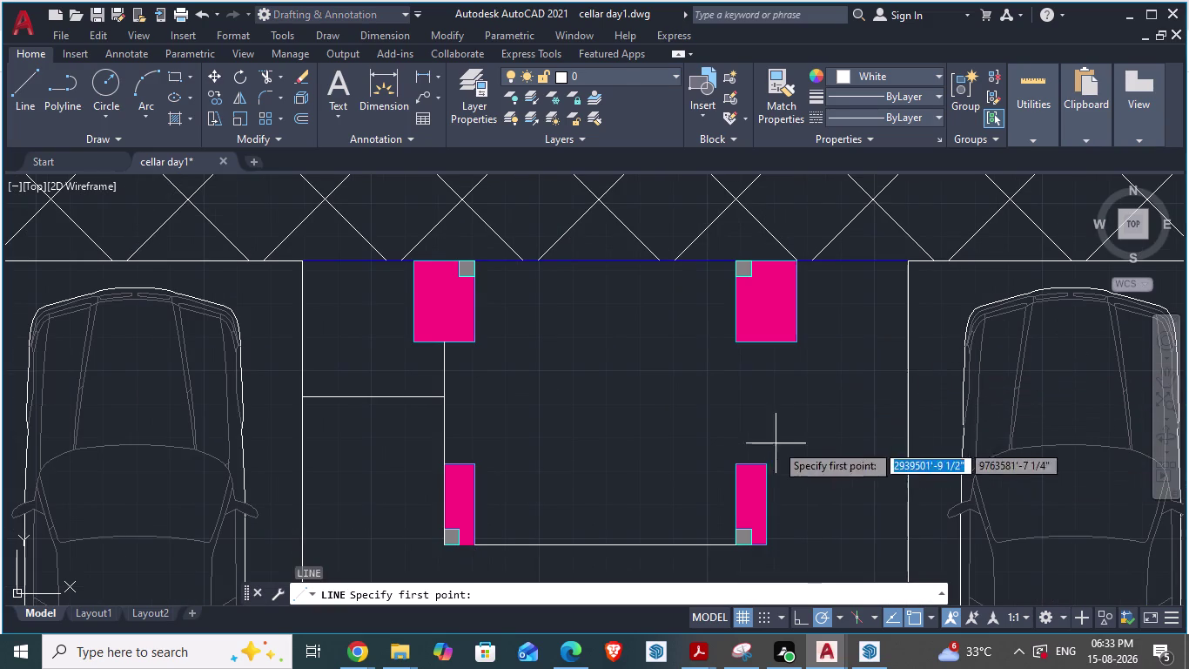
click(765, 461)
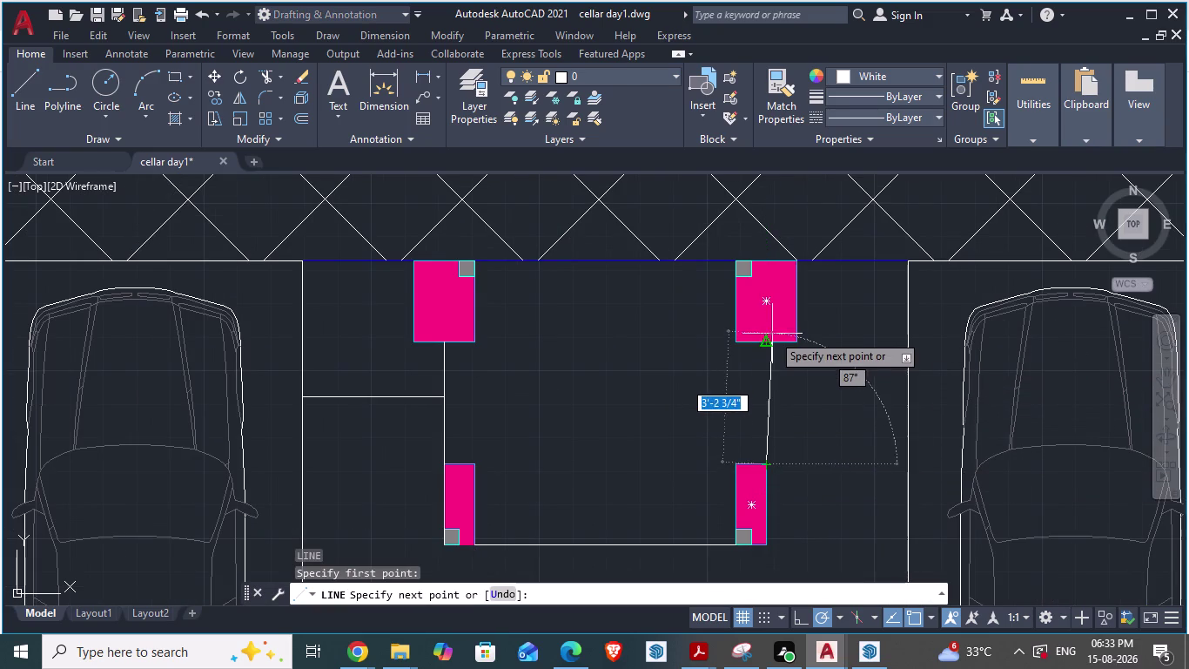
scroll(up, 3)
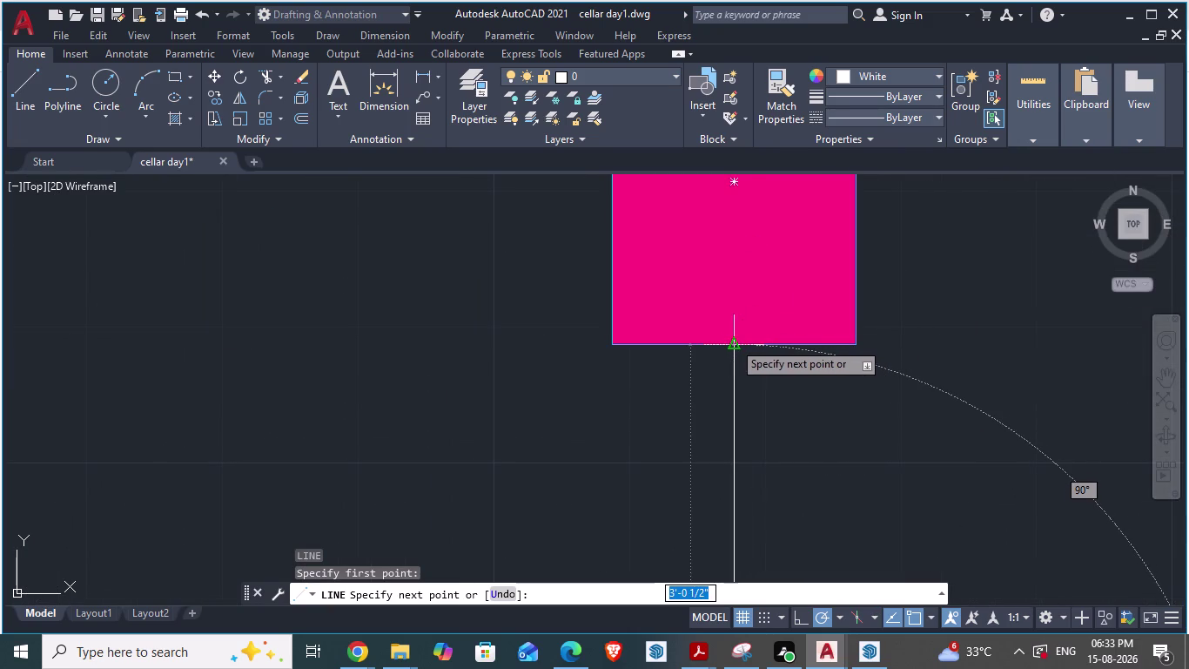
click(731, 342)
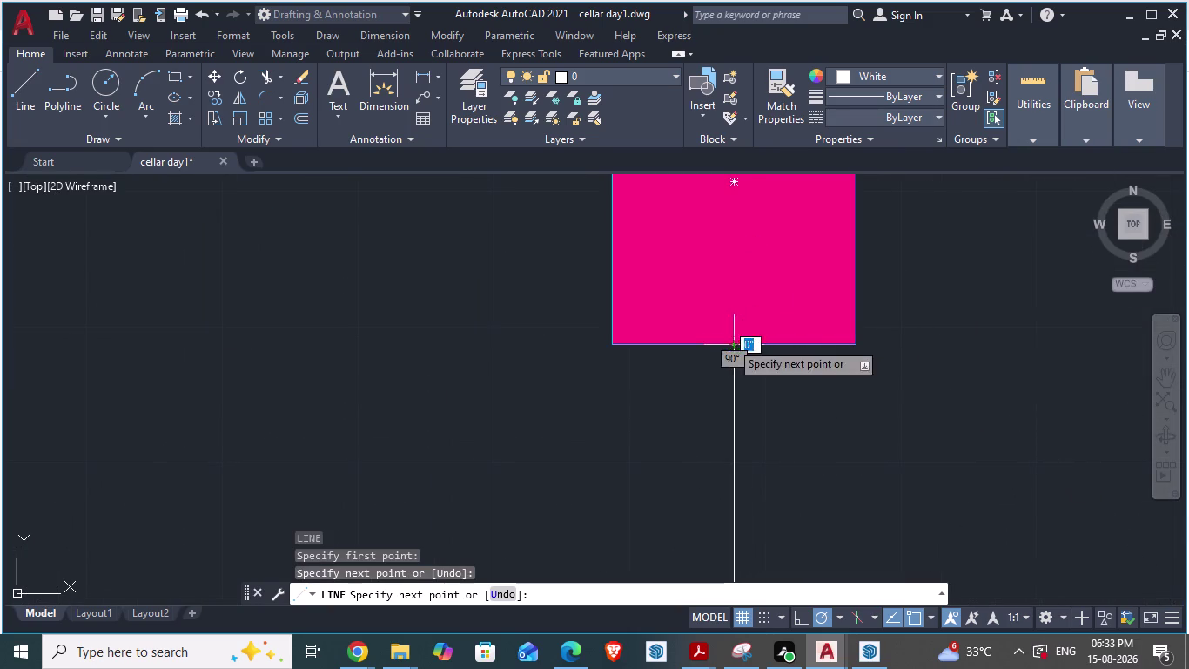
scroll(down, 3)
key(Escape)
scroll(down, 3)
key(alt+Tab)
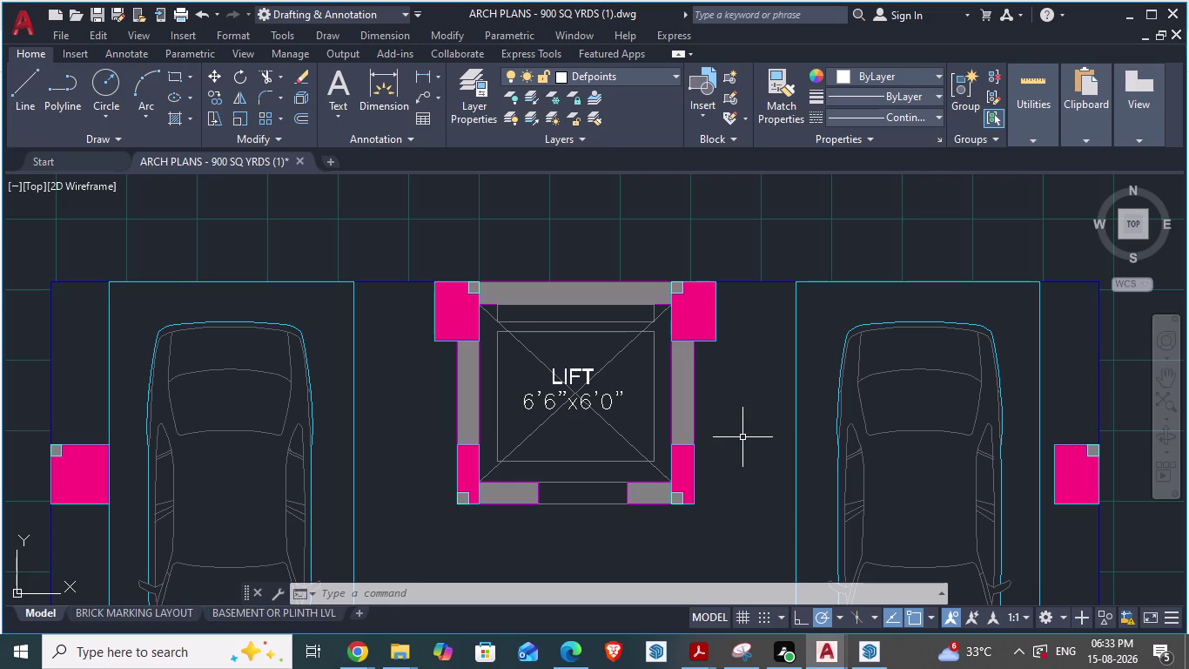
key(alt+Tab)
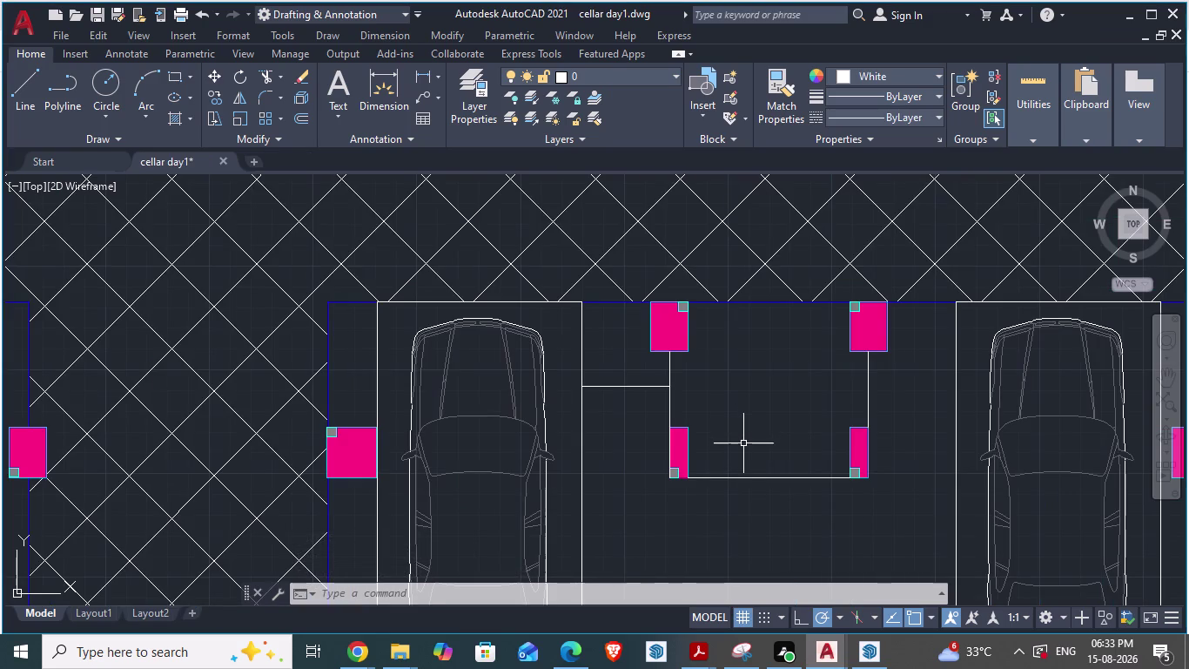
Draw the left wall line from the upper left column corner down to the lower left column.
key(l)
key(Return)
scroll(up, 3)
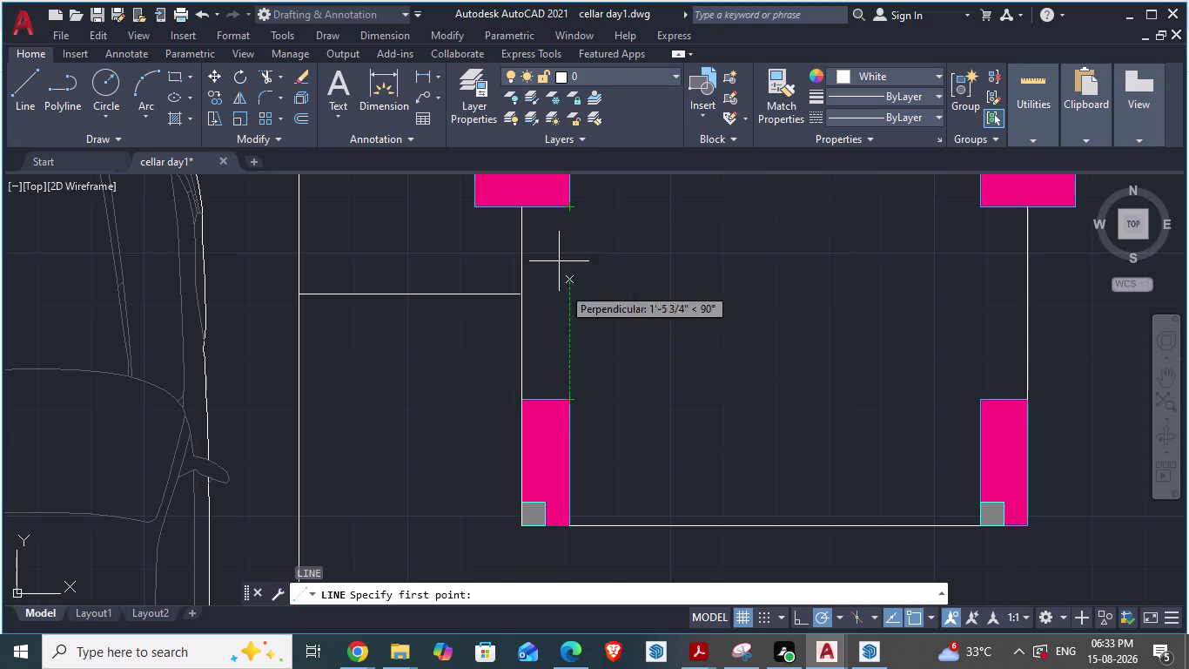
scroll(up, 3)
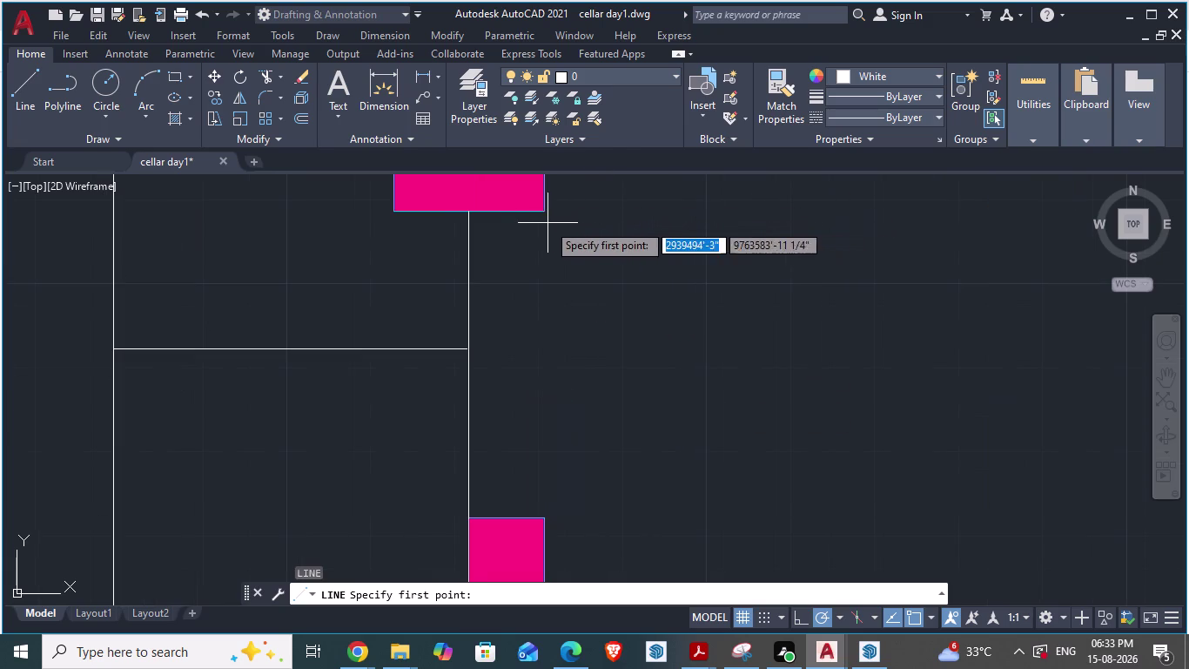
click(544, 209)
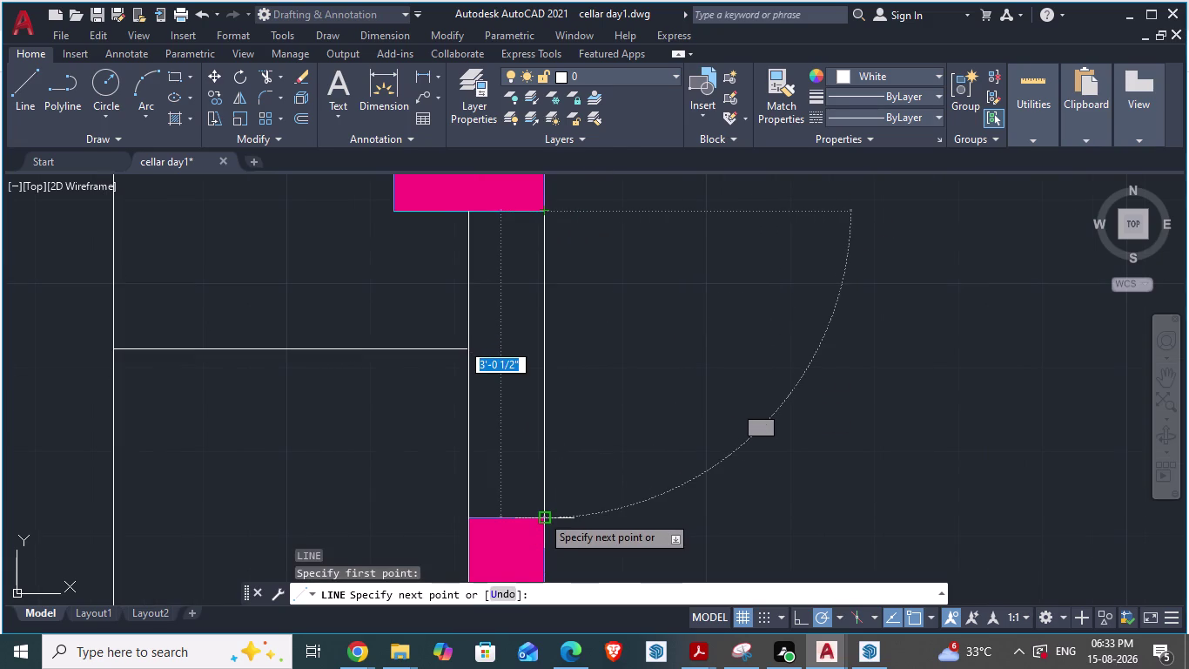
click(543, 514)
scroll(down, 3)
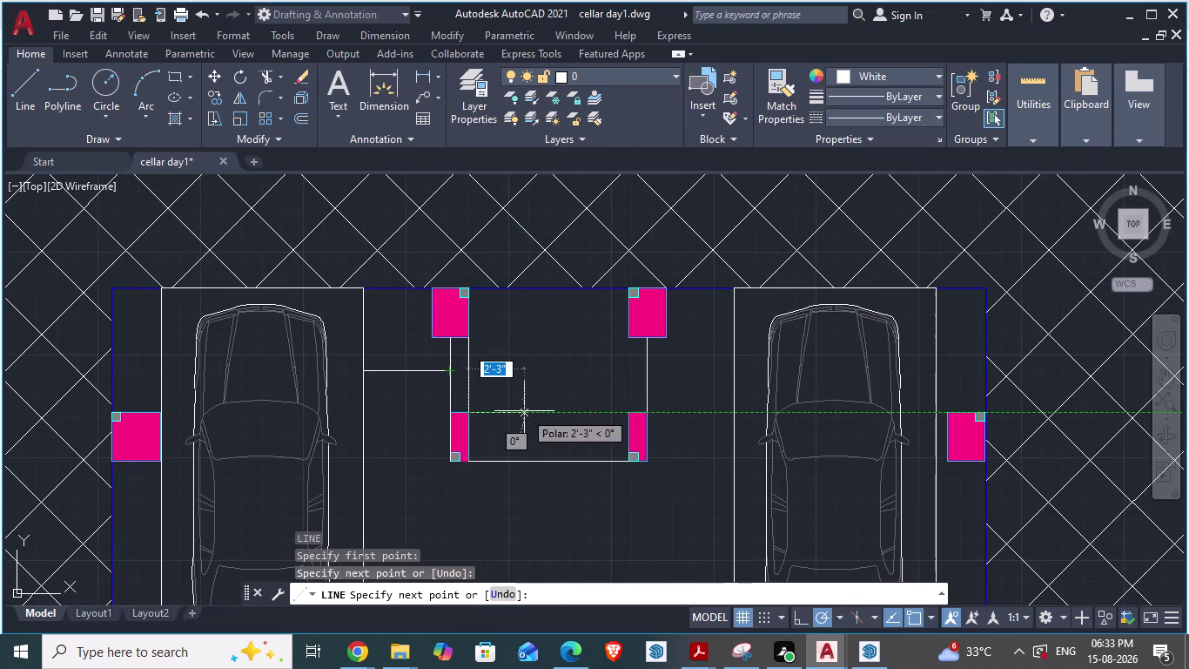
key(Escape)
scroll(up, 3)
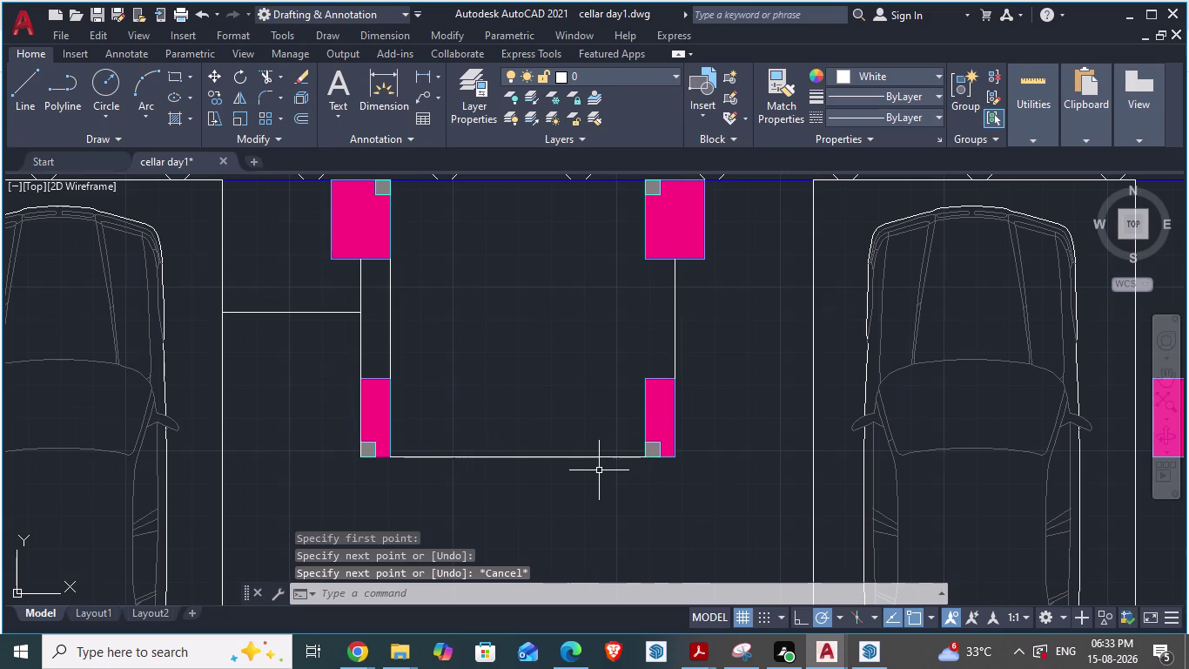
scroll(up, 3)
Draw the inner right wall line joining the upper and lower right columns.
key(l)
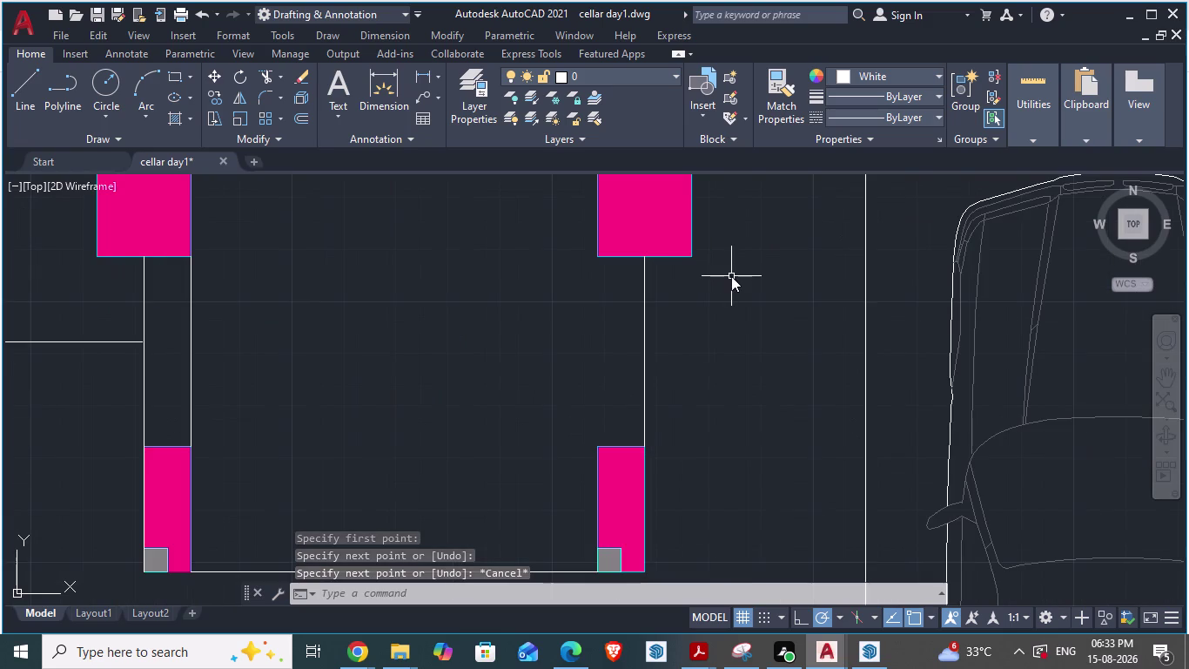
key(Return)
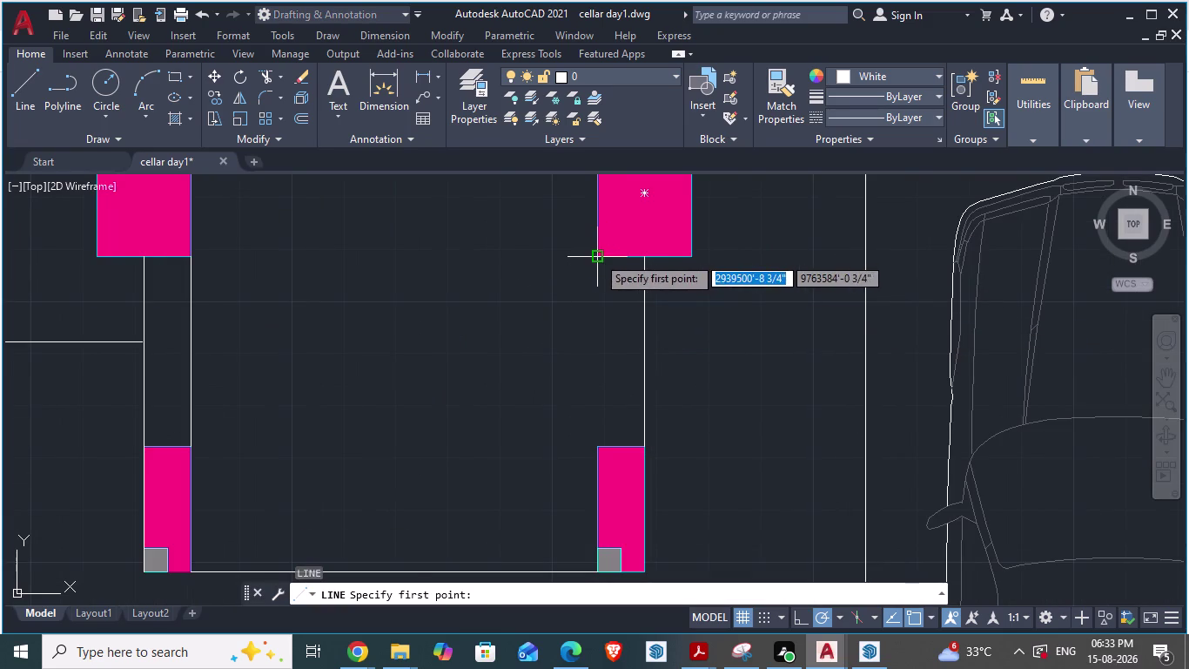
click(595, 256)
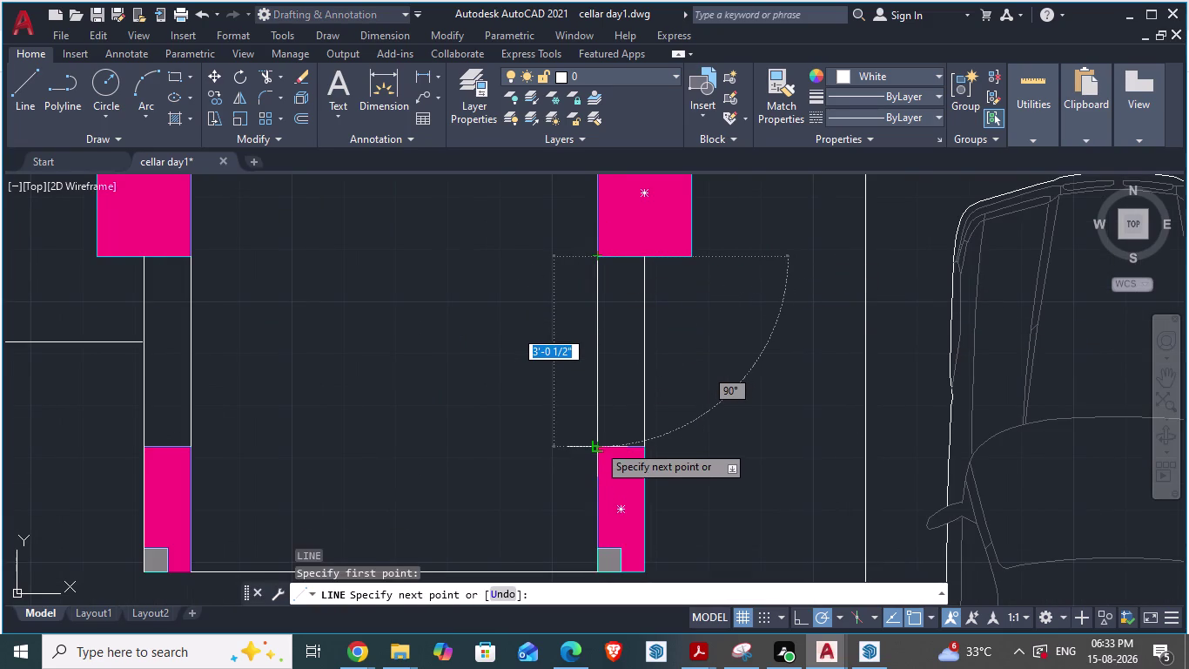
click(598, 446)
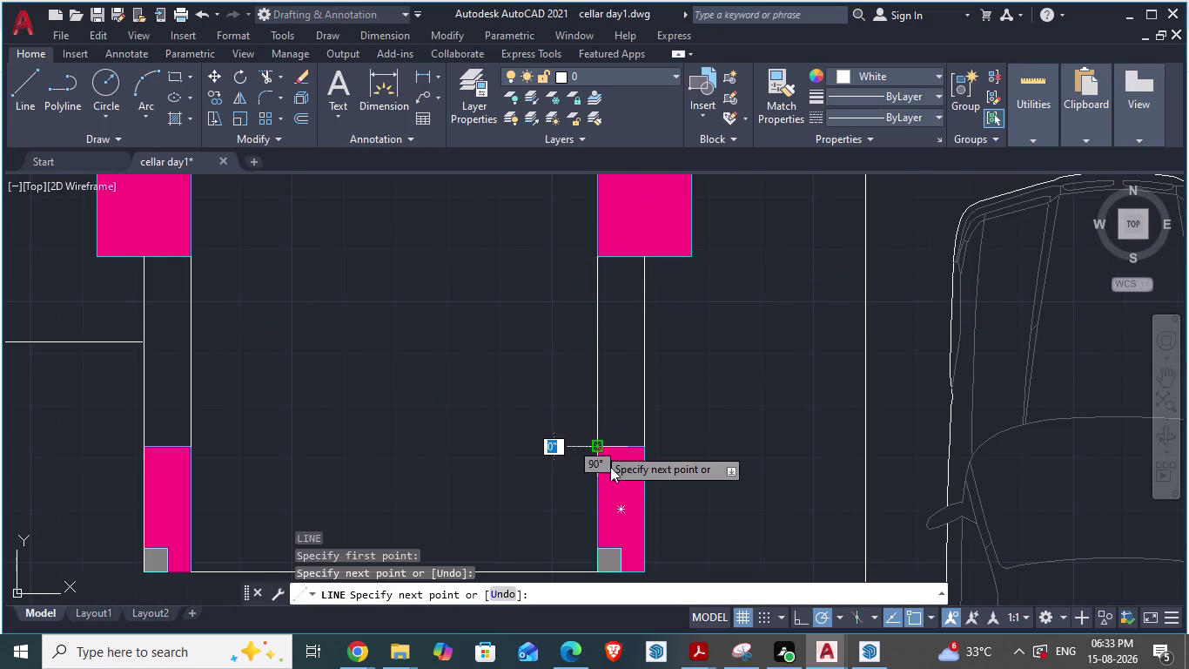
key(Escape)
scroll(down, 3)
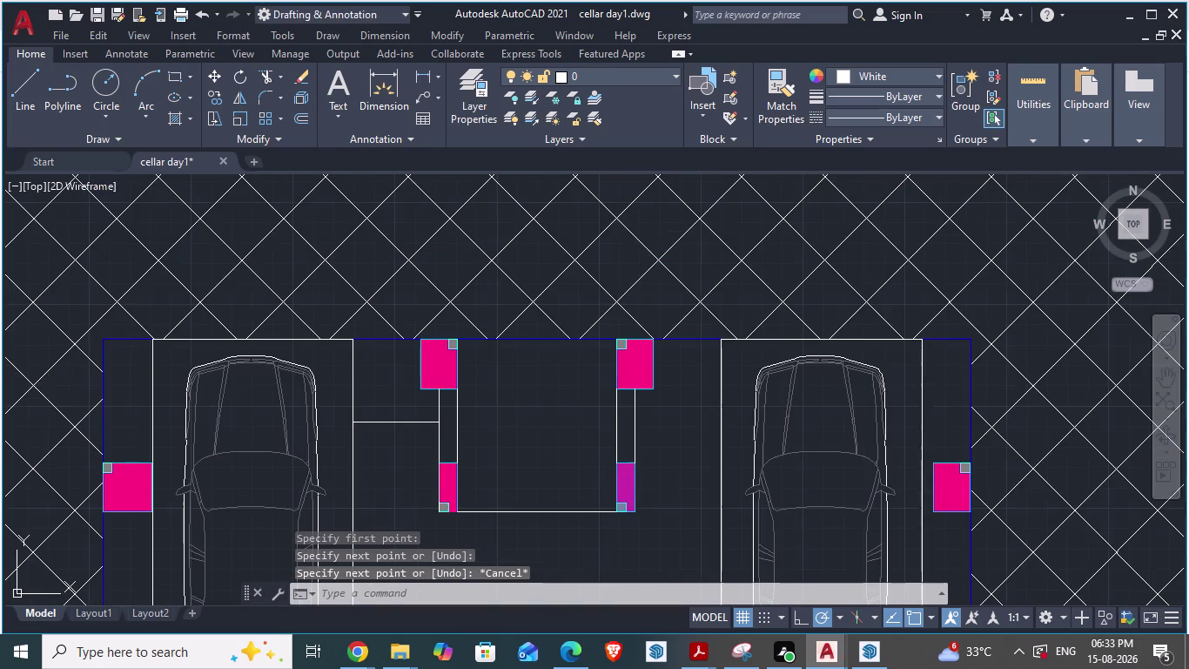
key(alt+Tab)
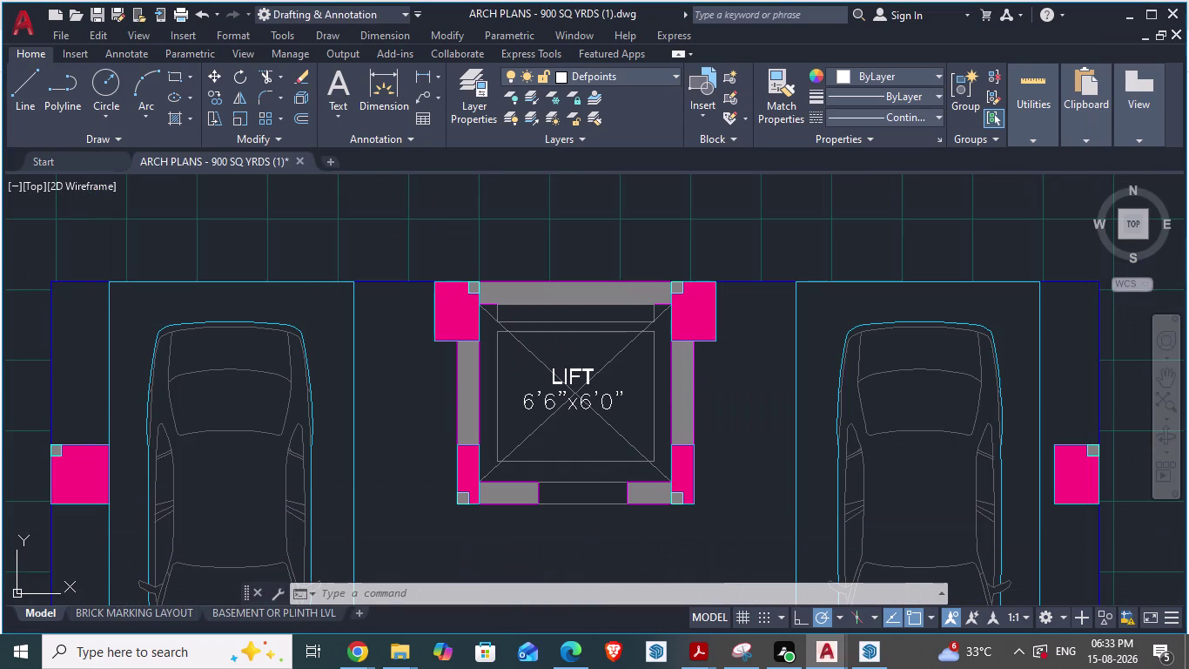
key(alt+Tab)
key(alt+Tab)
key(alt+Tab)
scroll(down, 3)
key(alt+Tab)
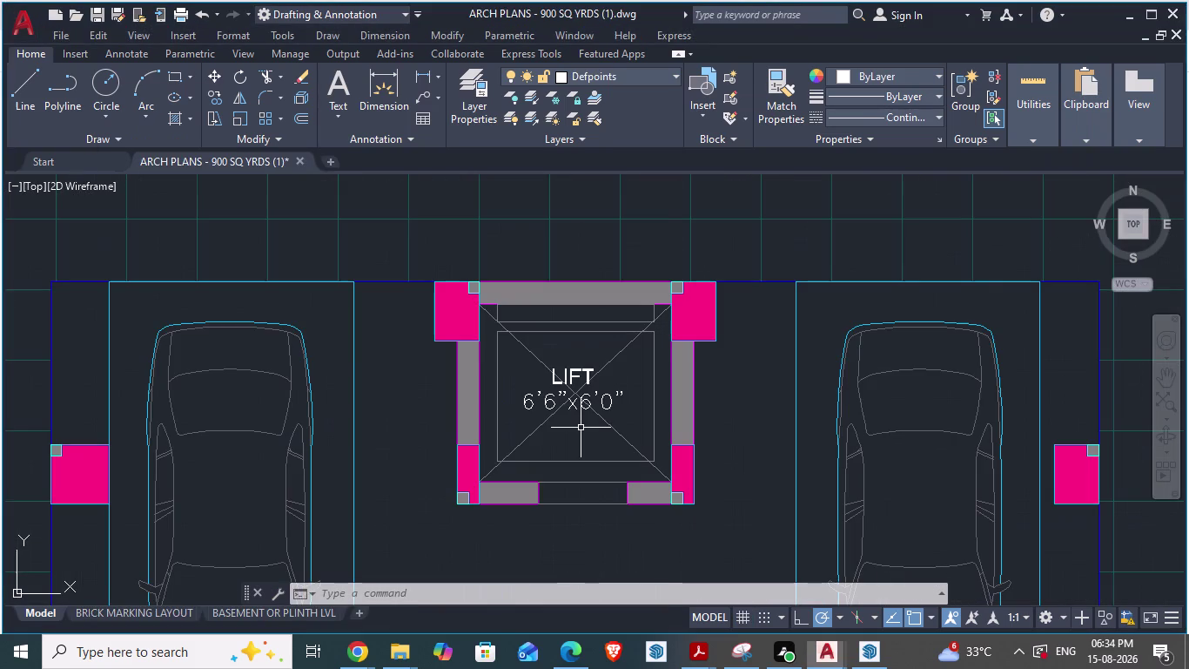
key(alt+Tab)
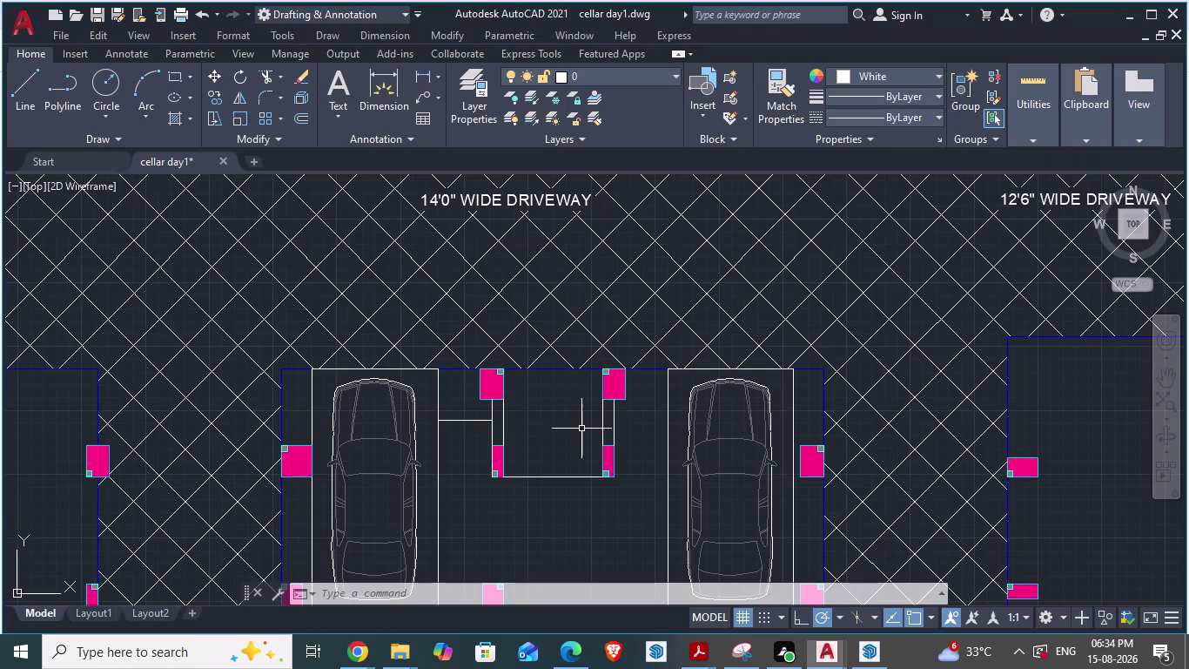
scroll(up, 3)
key(alt+Tab)
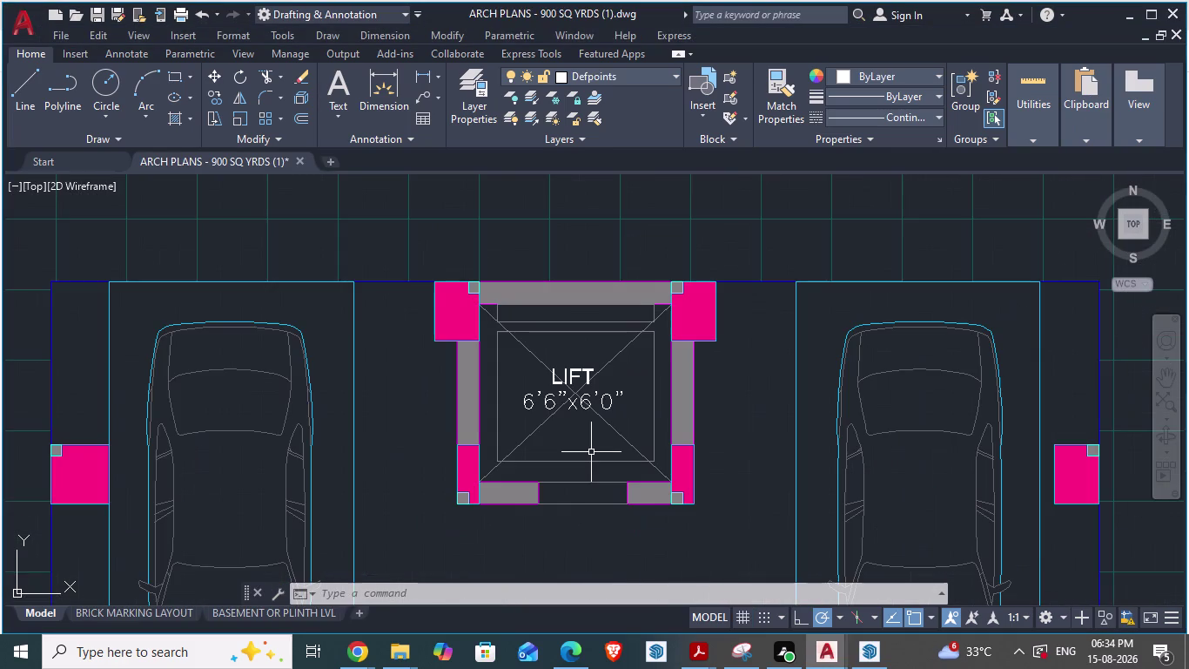
key(alt+Tab)
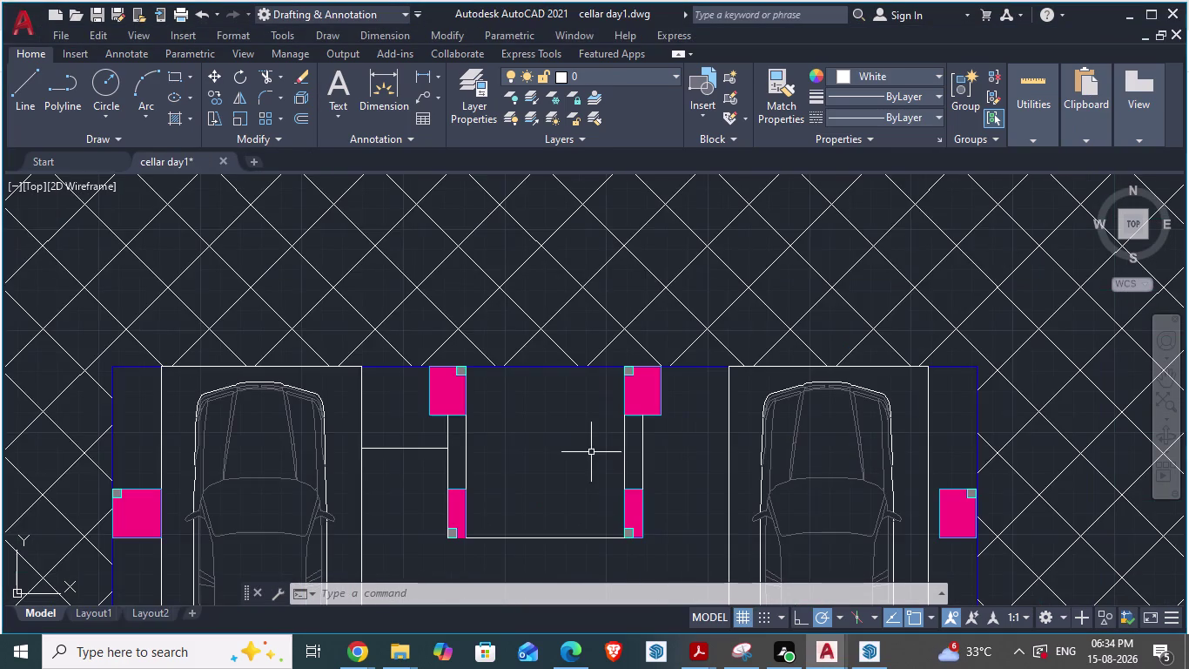
key(alt+Tab)
scroll(up, 3)
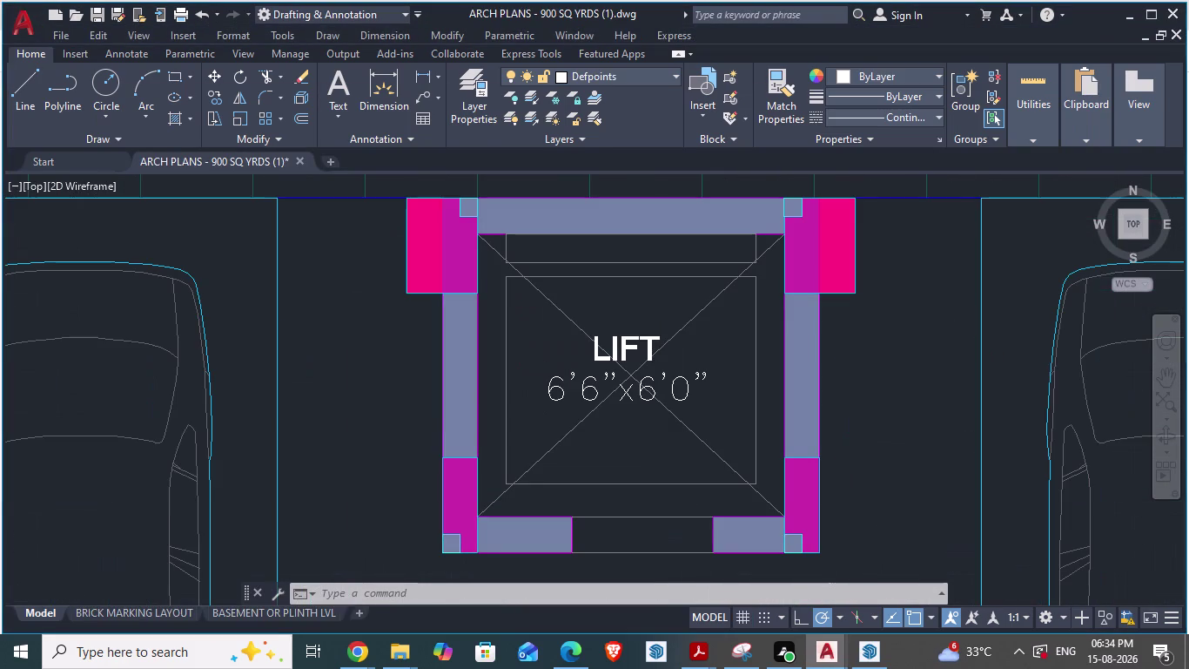
text(da)
key(Return)
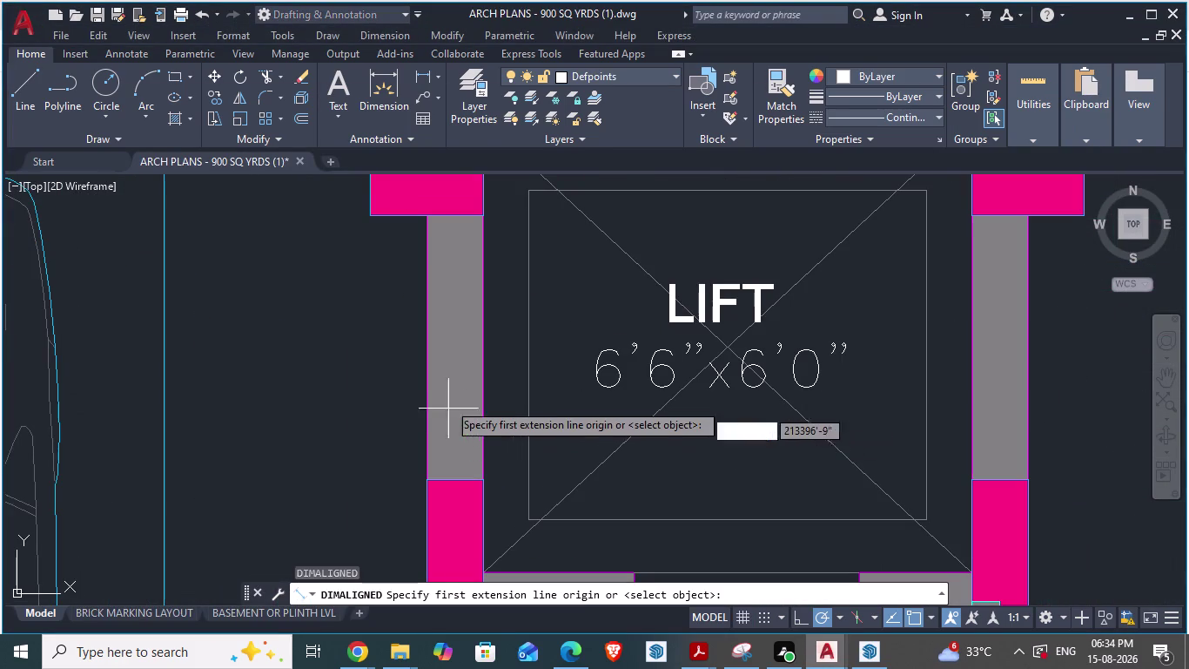
click(422, 348)
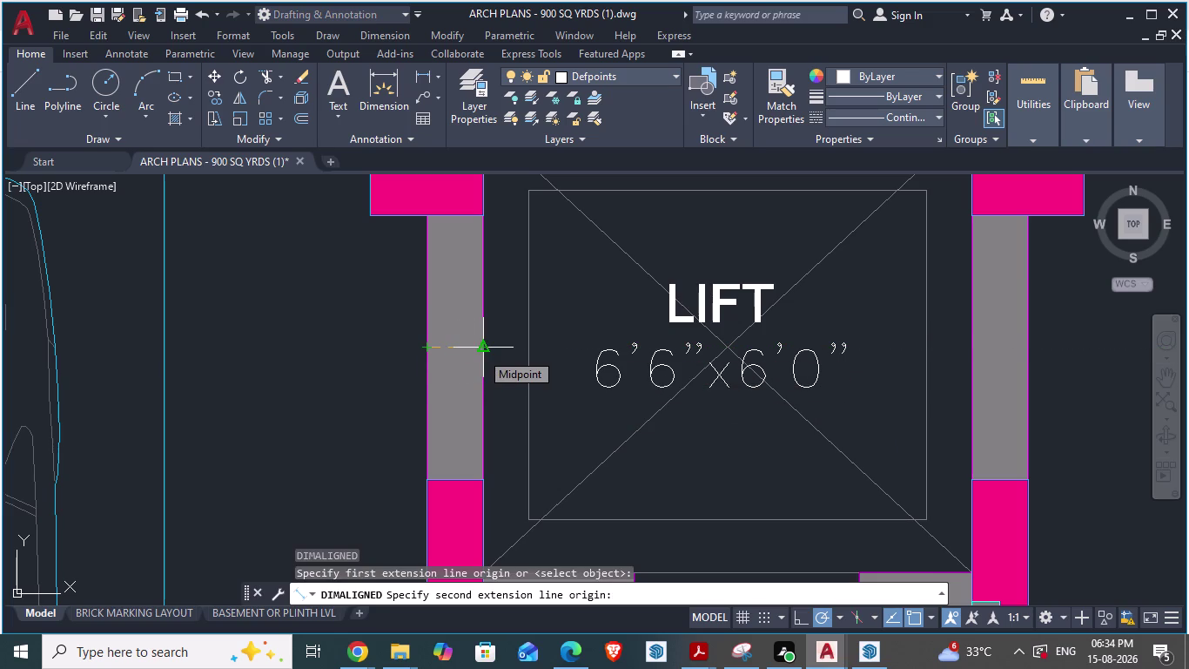
key(alt+Tab)
scroll(down, 3)
scroll(up, 3)
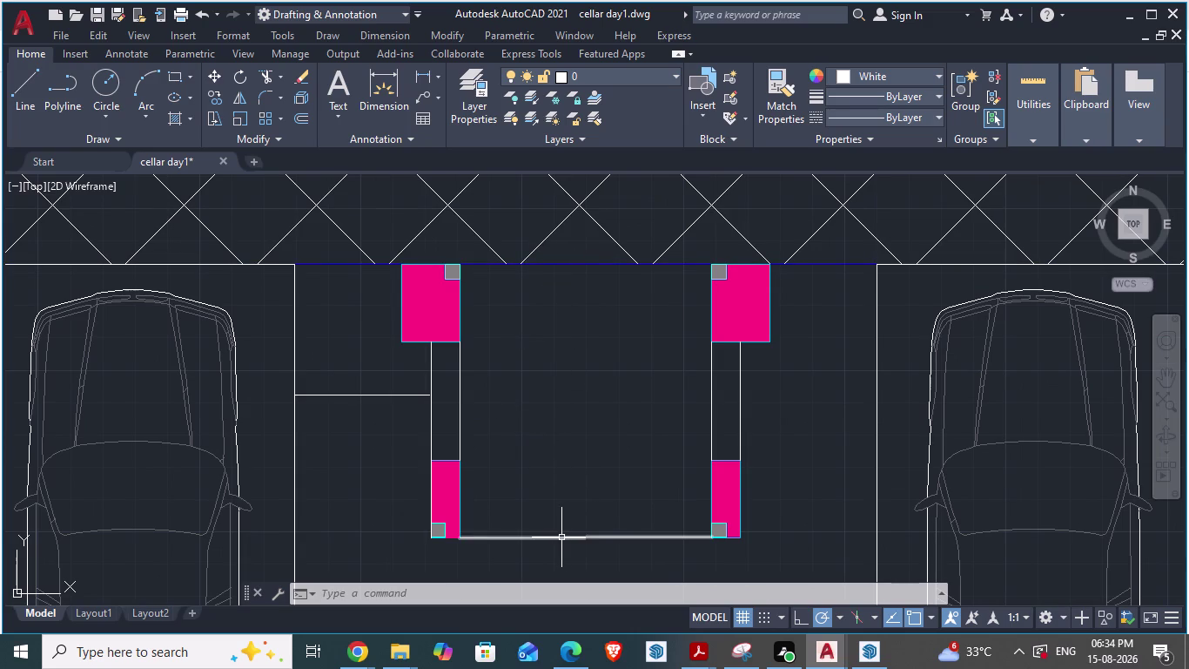
scroll(up, 3)
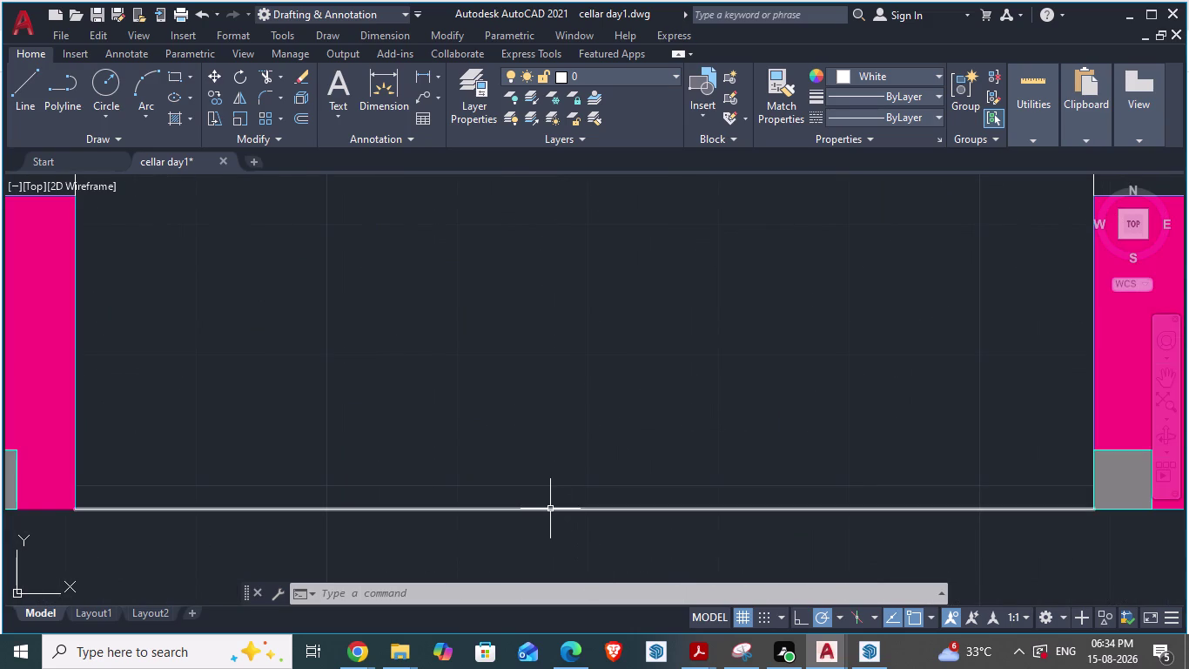
Offset the lift core's bottom line 9" upward to form the wall thickness.
key(o)
key(Return)
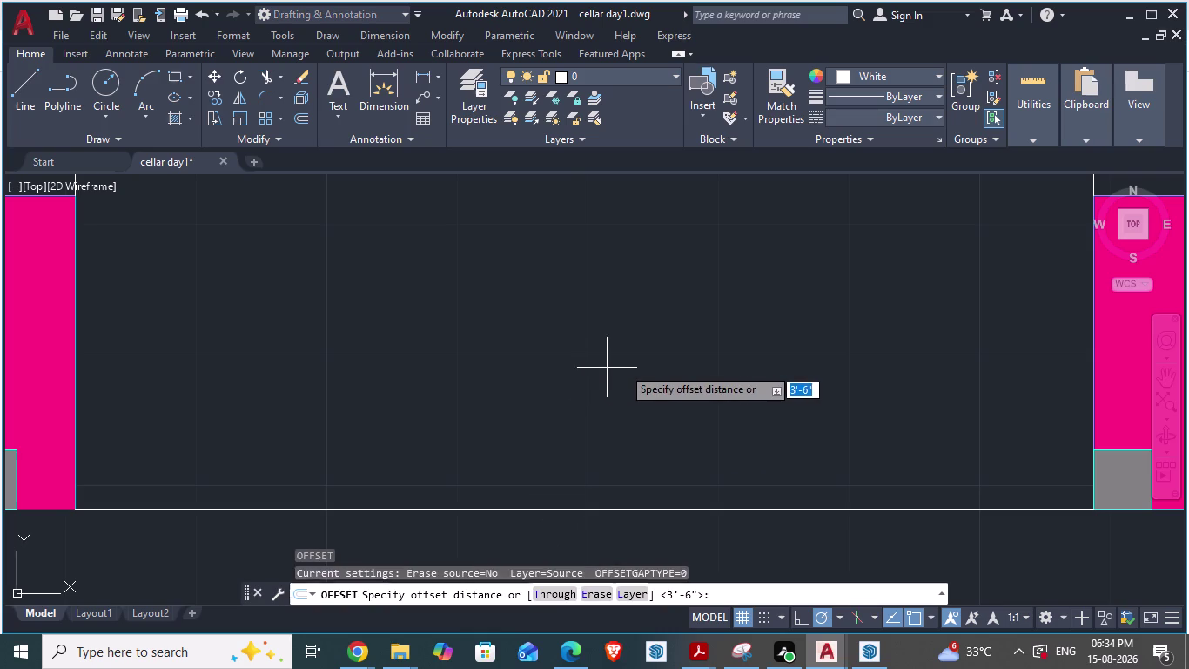
key(3)
key(BackSpace)
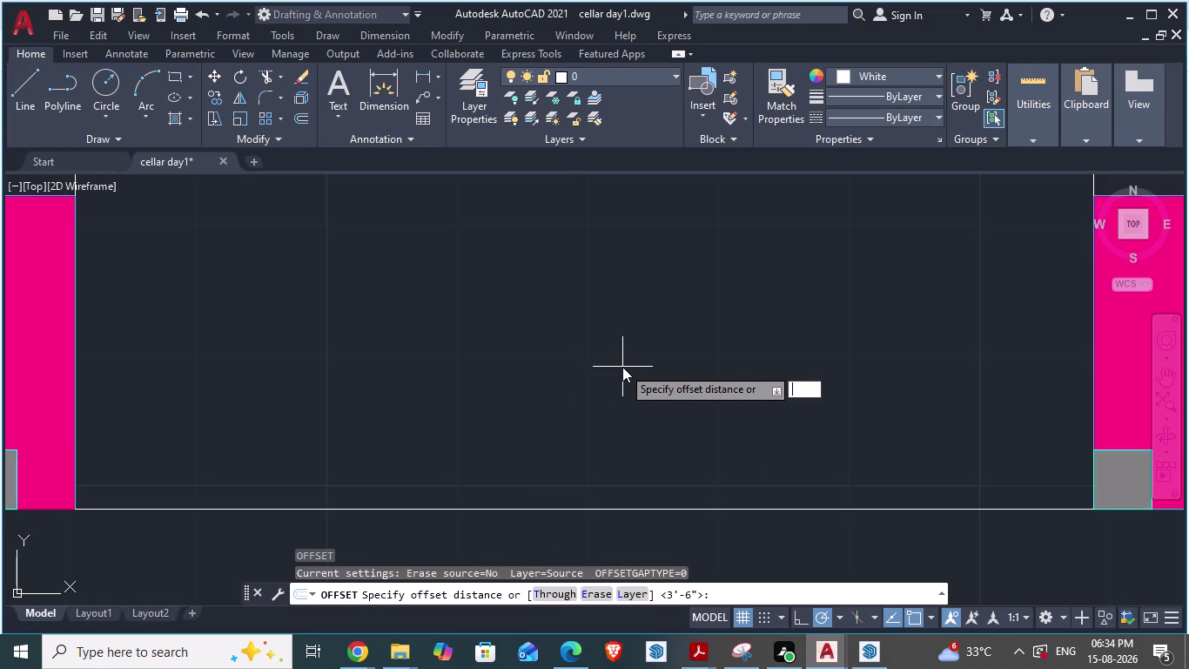
key(9)
key(shift+quotedbl)
key(Return)
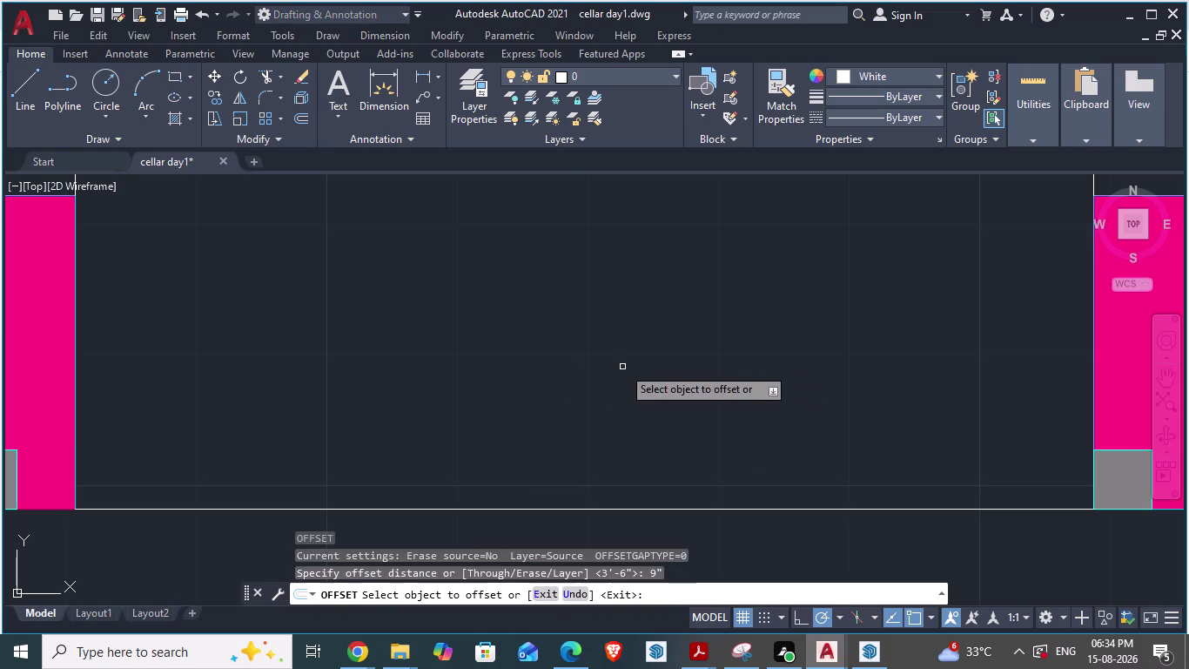
click(539, 511)
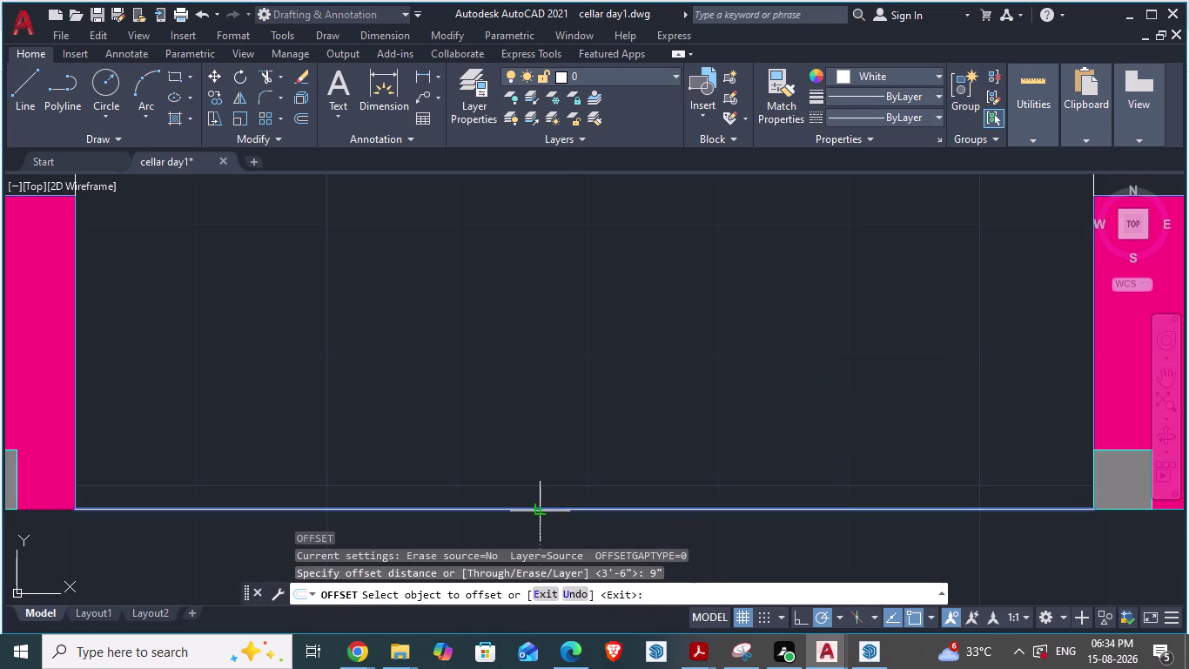
click(550, 390)
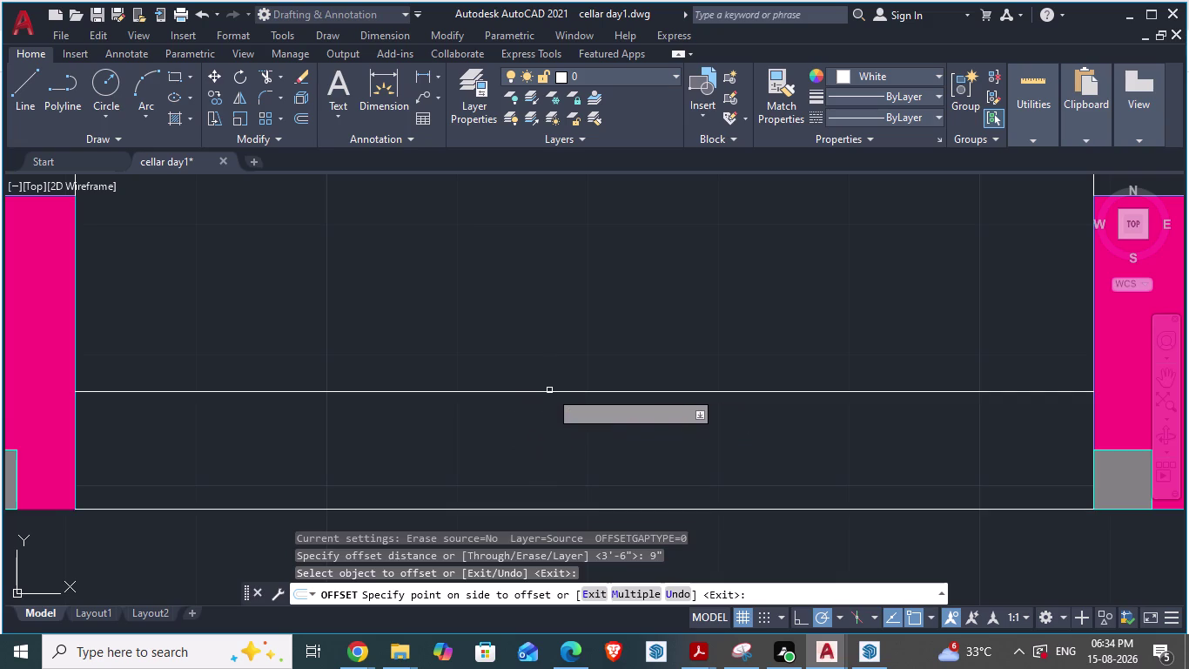
scroll(down, 3)
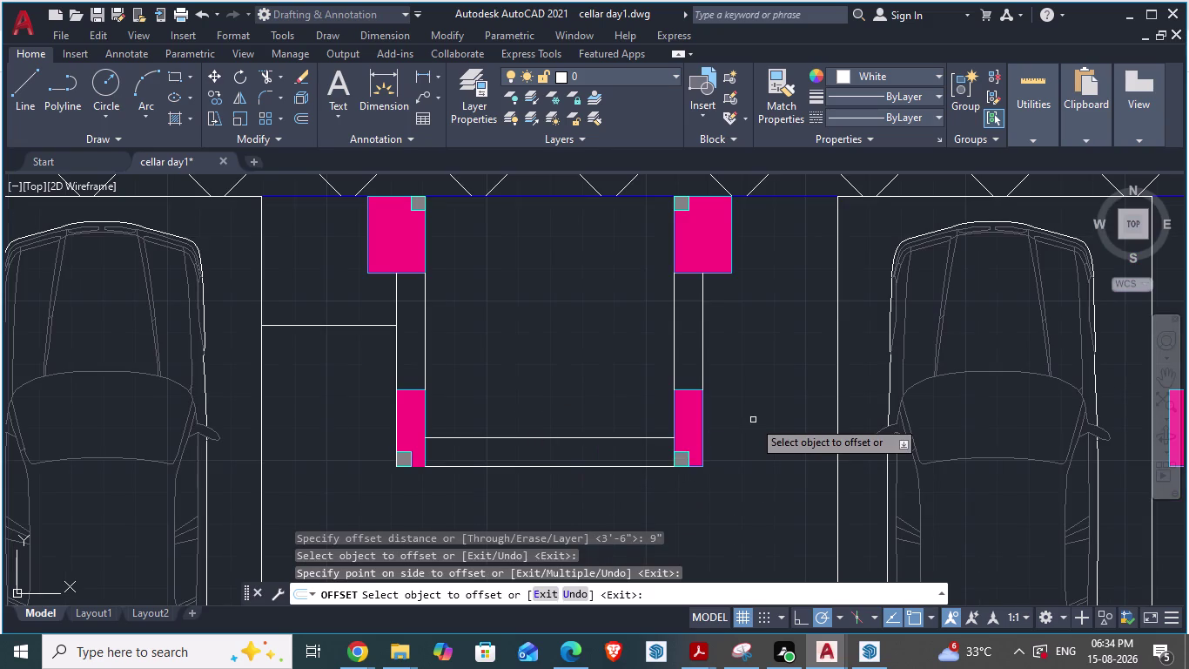
Check the reference plan, then return and cancel the running command.
key(alt+Tab)
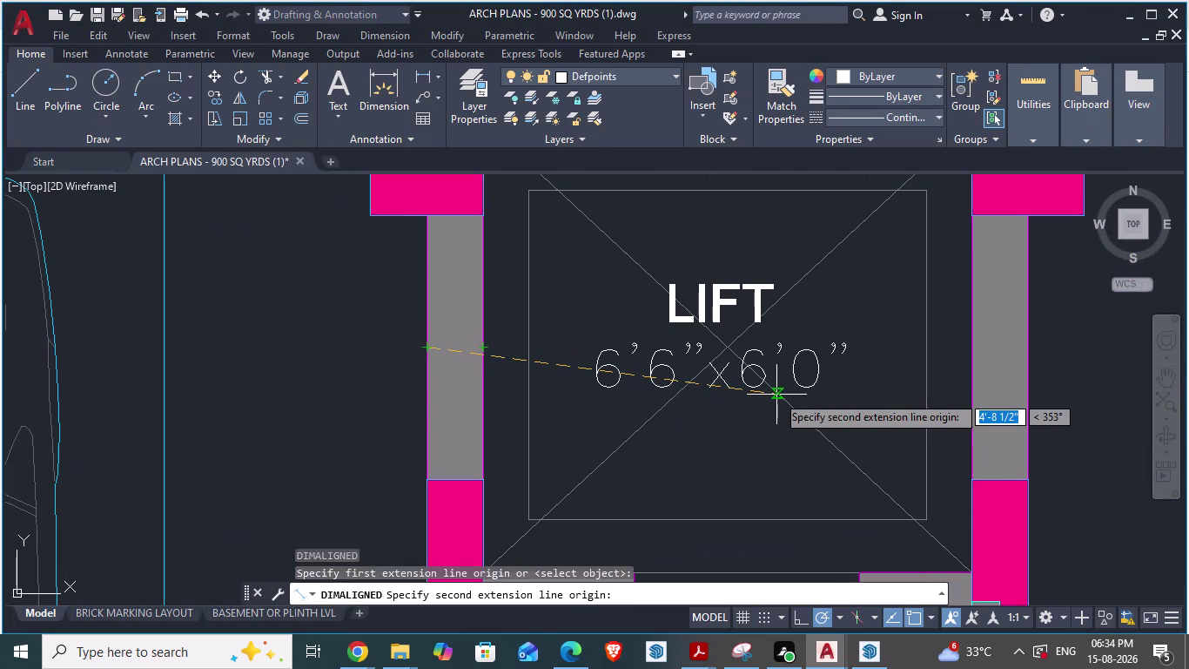
key(Escape)
scroll(down, 3)
scroll(up, 3)
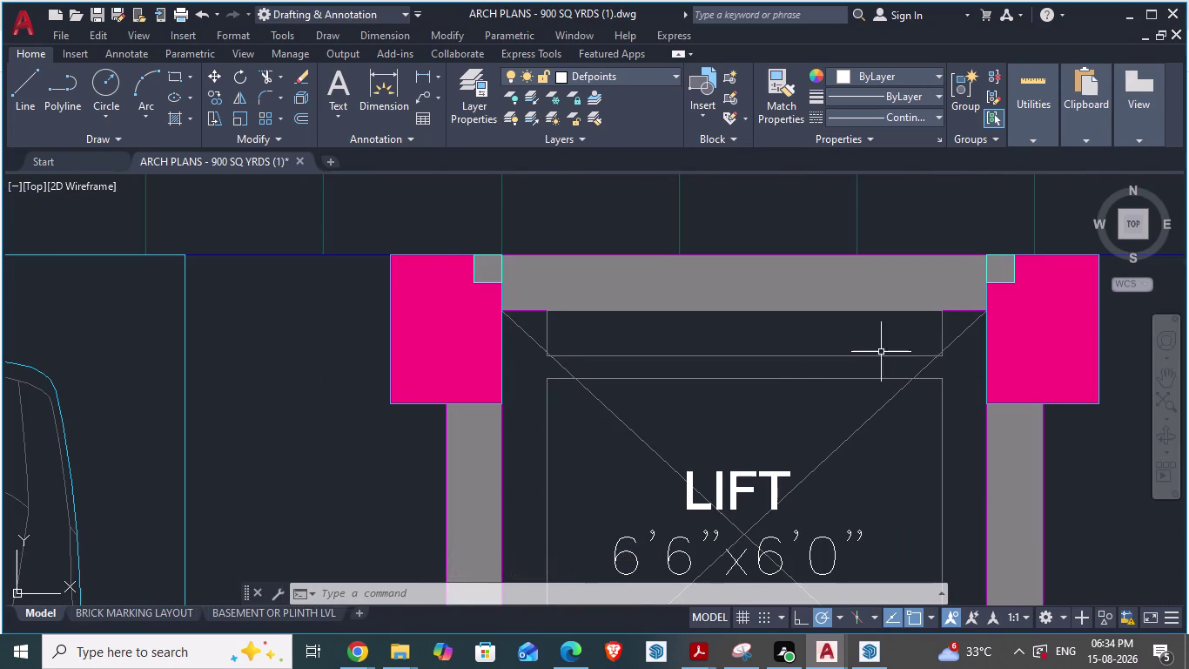
key(alt+Tab)
scroll(down, 3)
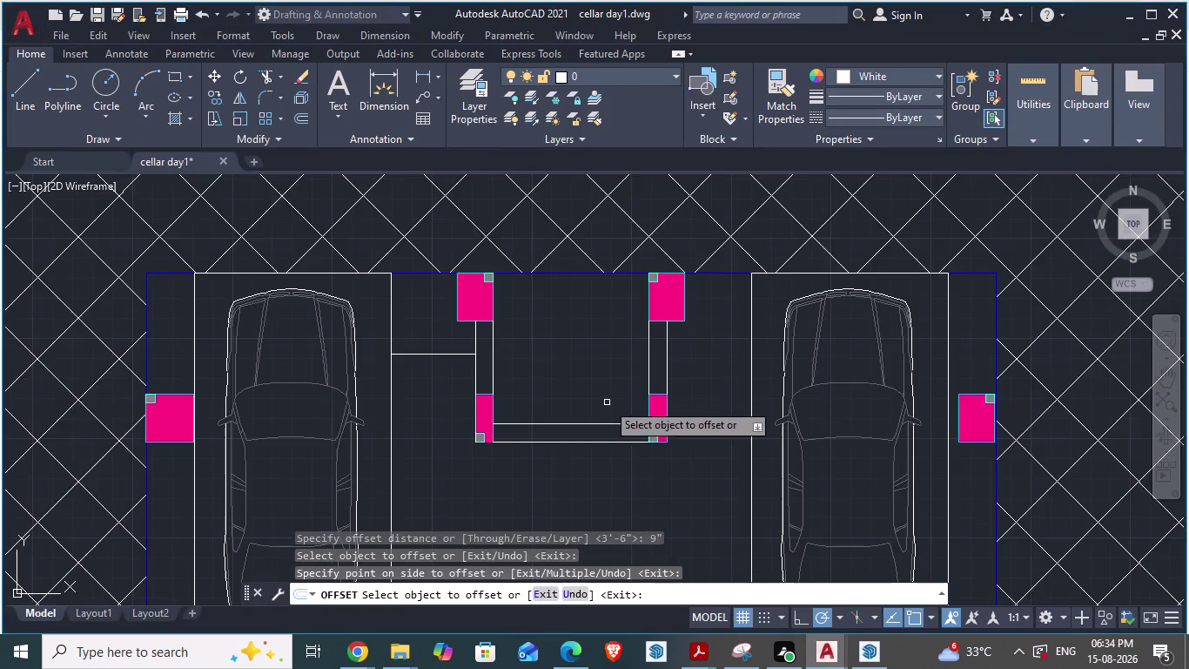
scroll(up, 3)
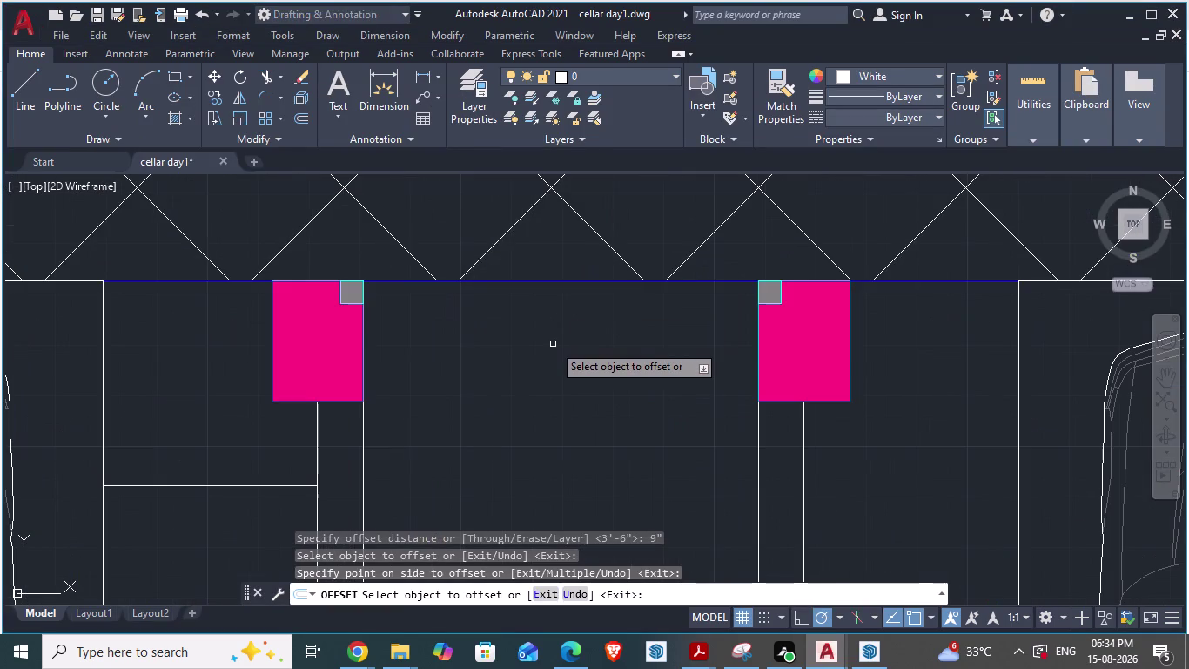
key(l)
key(Return)
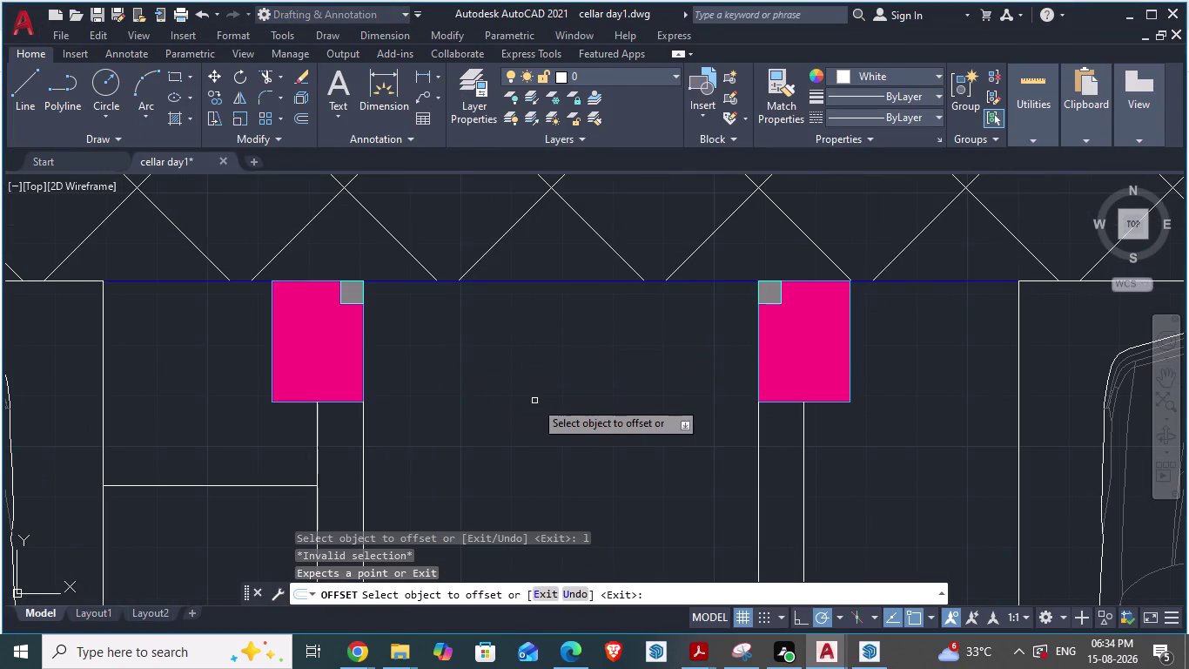
key(Escape)
Draw a 9" line downward from the top edge between the upper columns.
key(l)
key(Return)
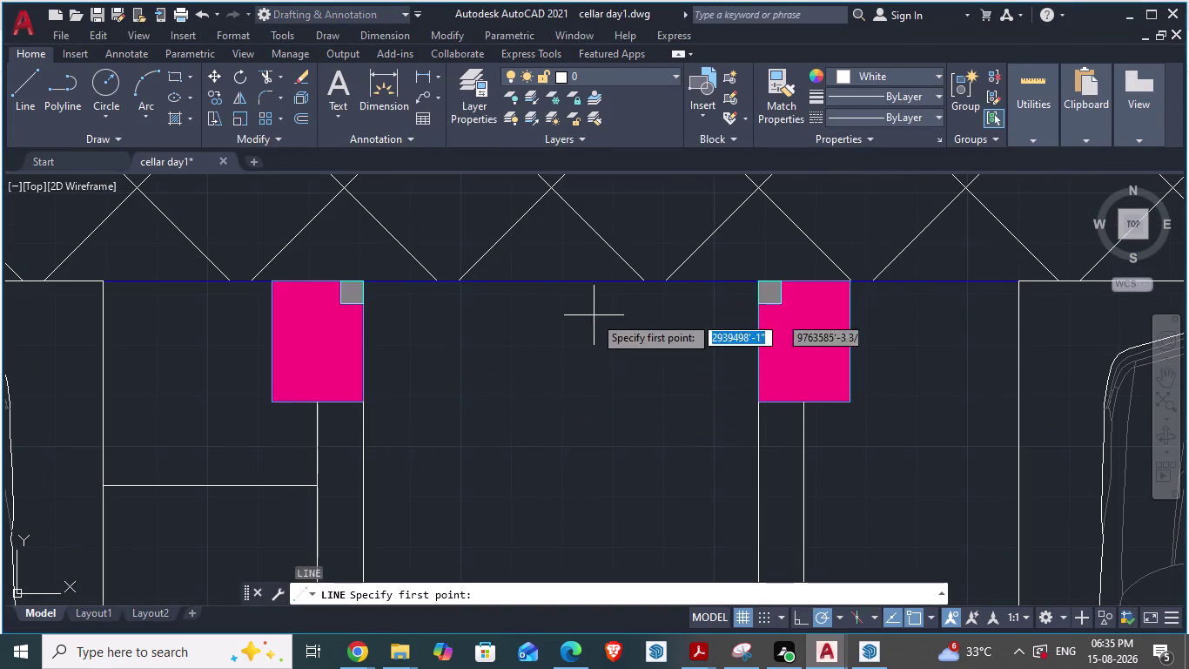
click(572, 280)
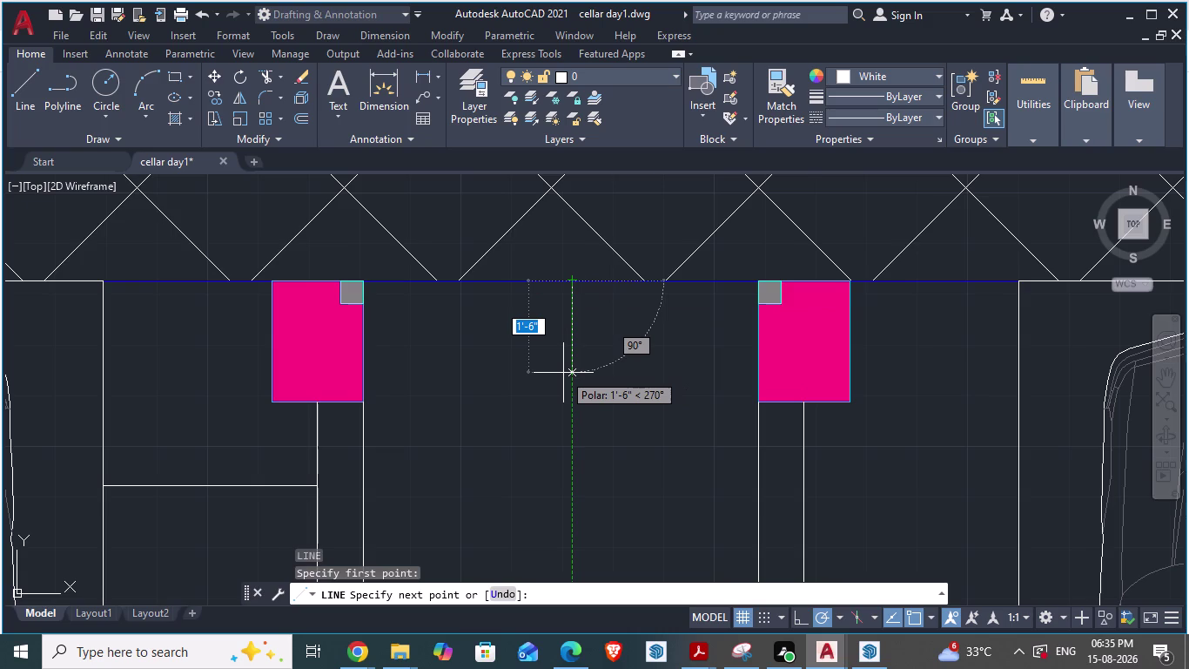
text(9")
key(Return)
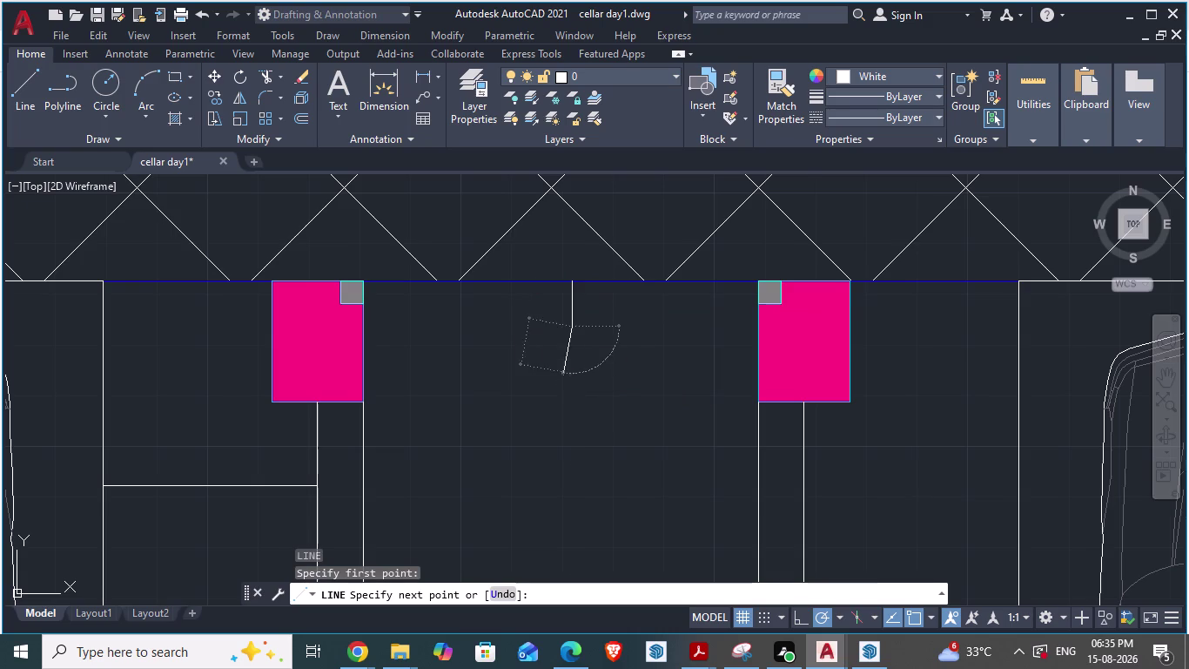
key(Escape)
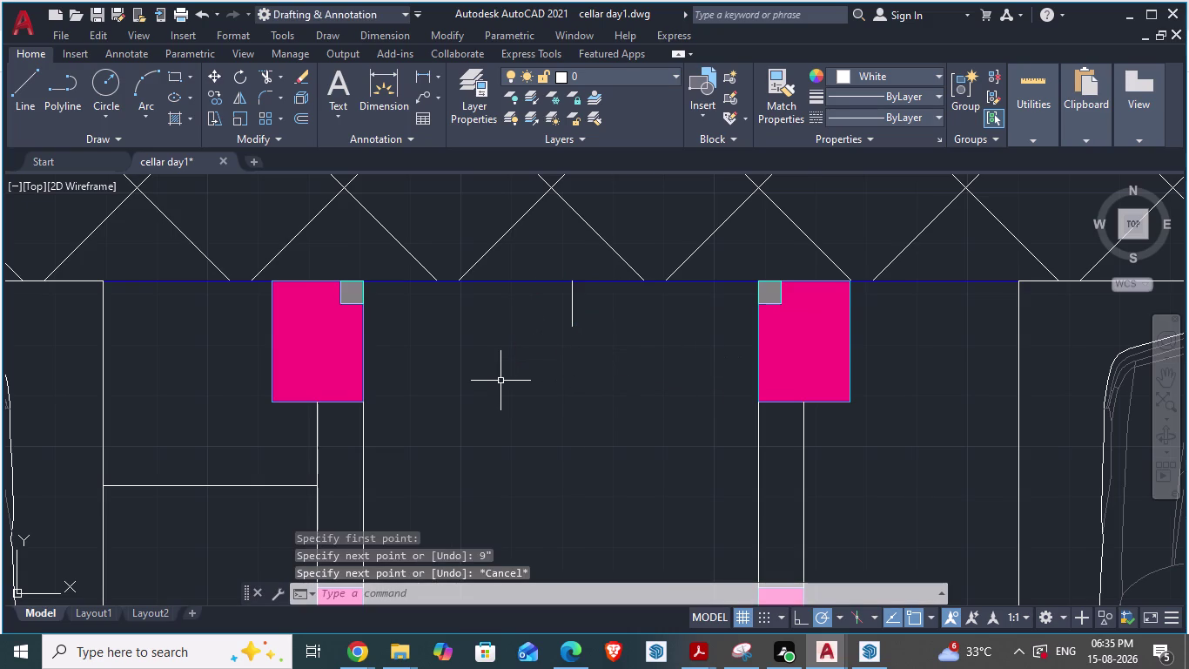
Cancel an extra line and save the cellar drawing with Ctrl+S.
key(l)
key(Return)
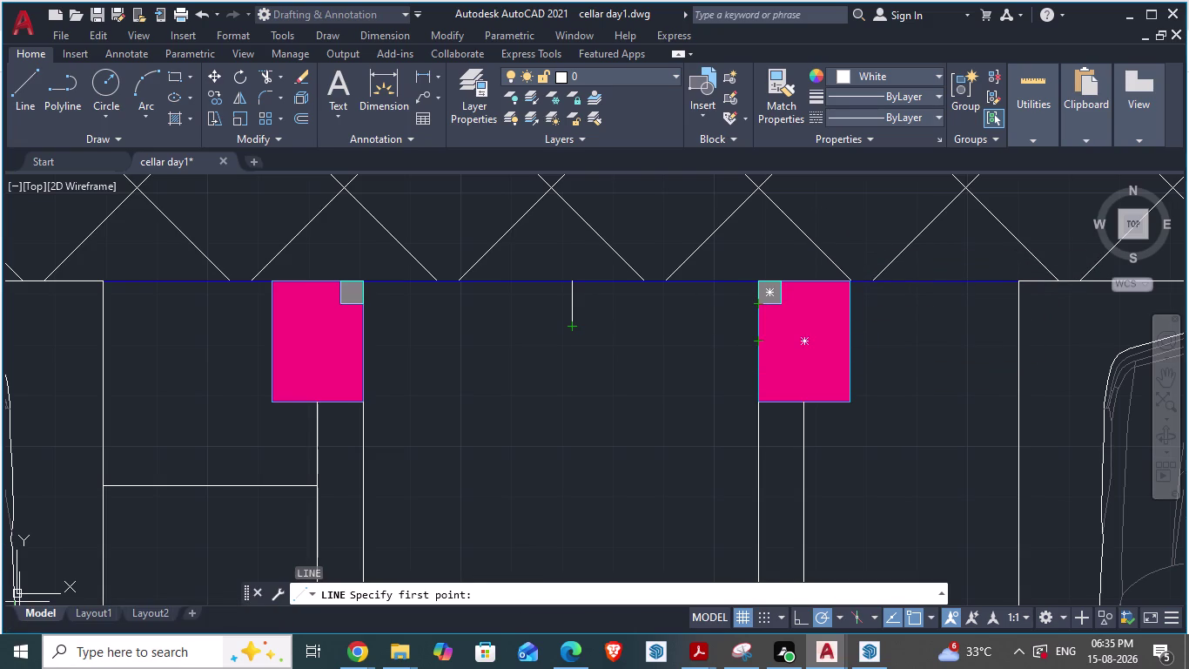
key(Escape)
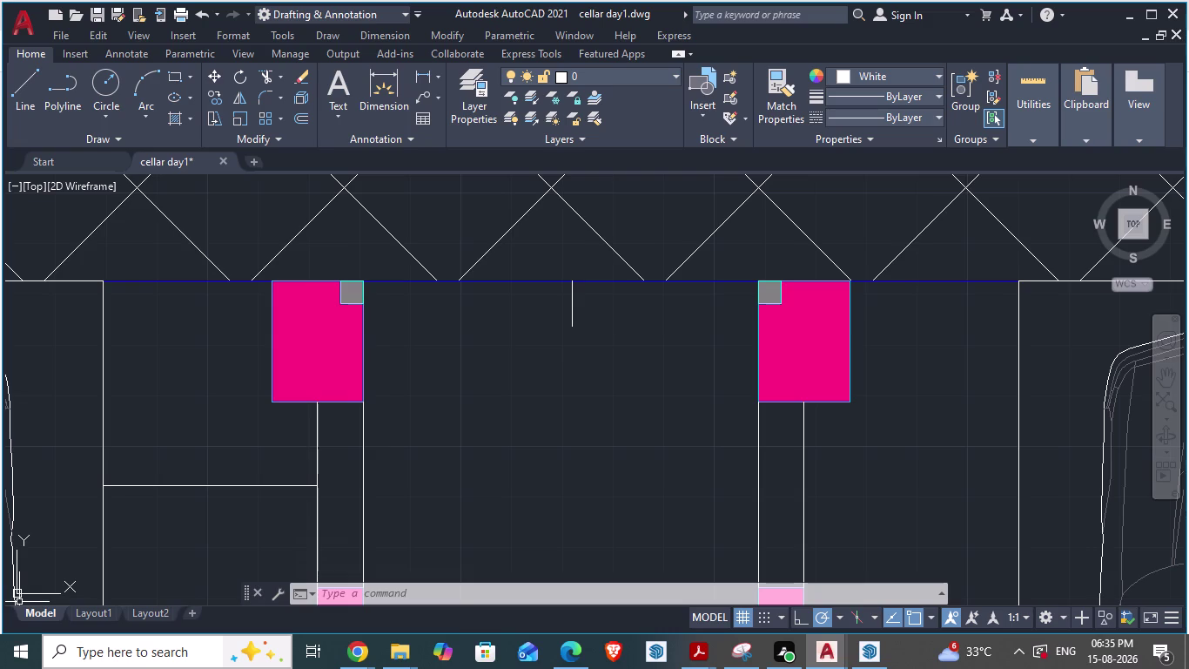
key(ctrl+s)
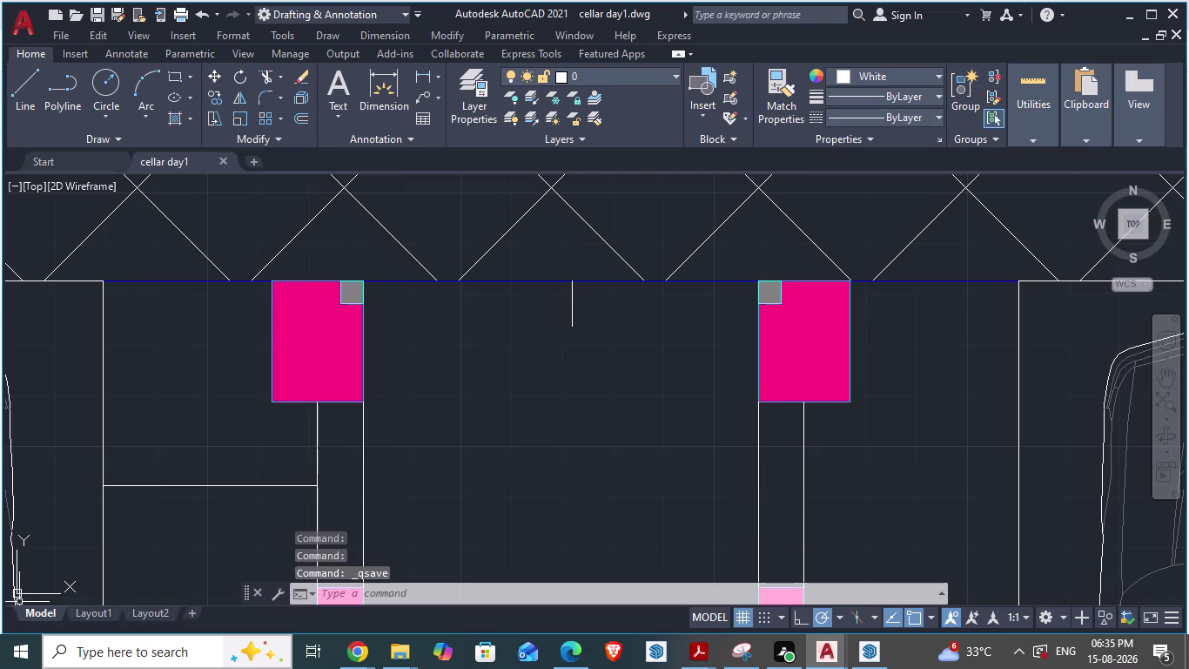